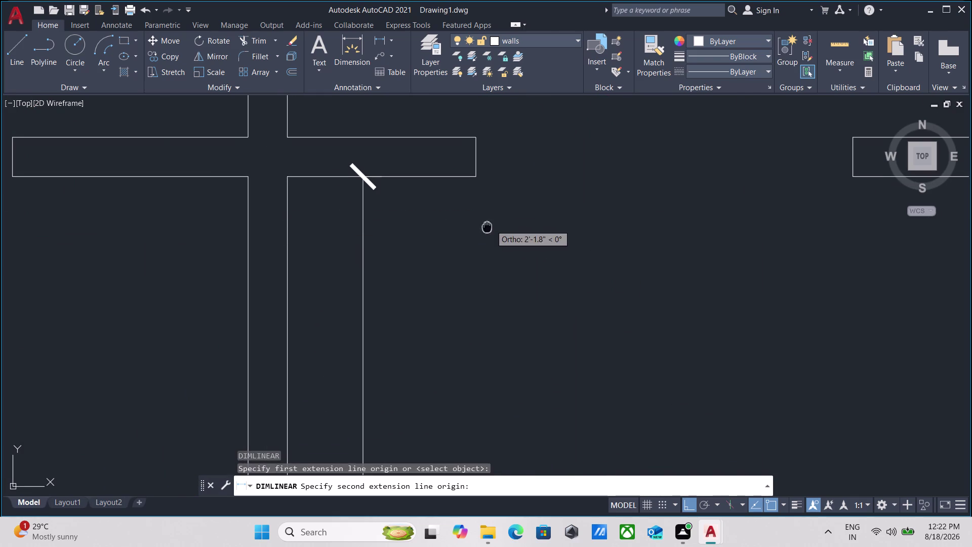
Complete the 8' corridor dimension and add the 12' corridor length dimension.
middle_drag(465, 234, 316, 263)
scroll(down, 3)
middle_drag(423, 246, 305, 271)
scroll(up, 3)
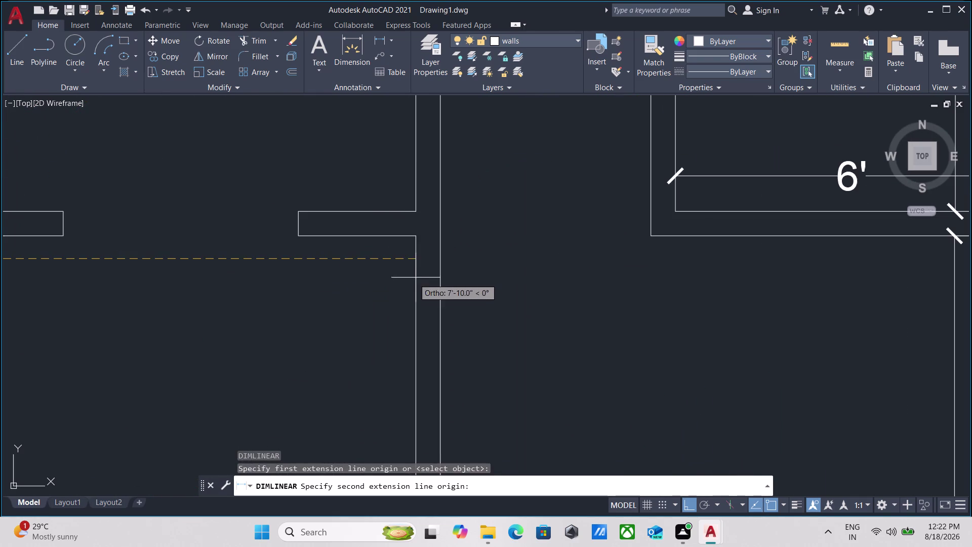
click(416, 257)
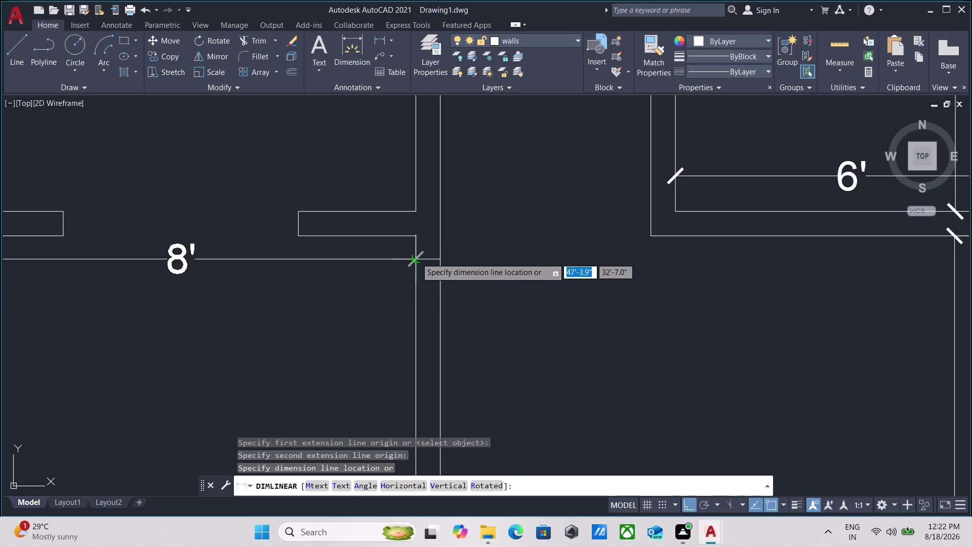
click(415, 262)
scroll(down, 3)
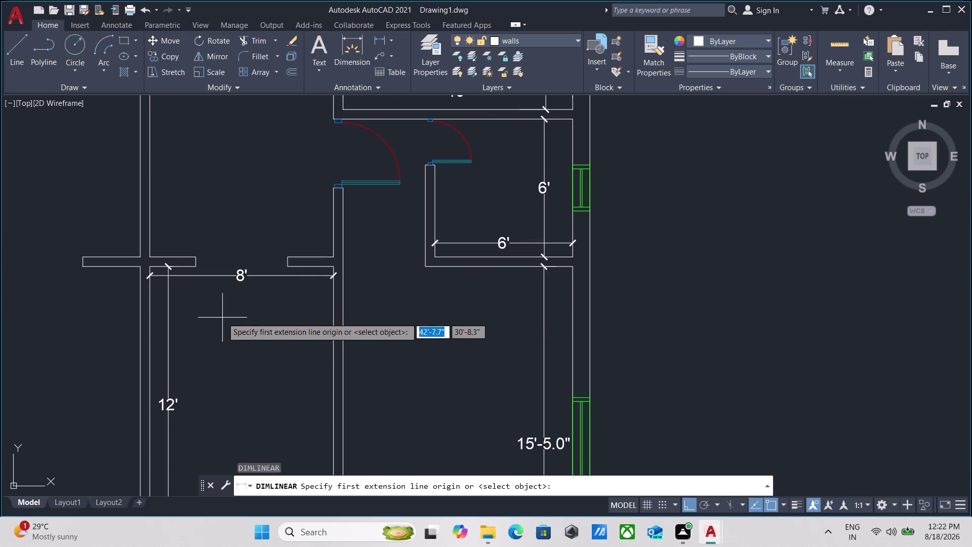
middle_drag(223, 317, 346, 292)
scroll(down, 3)
scroll(up, 3)
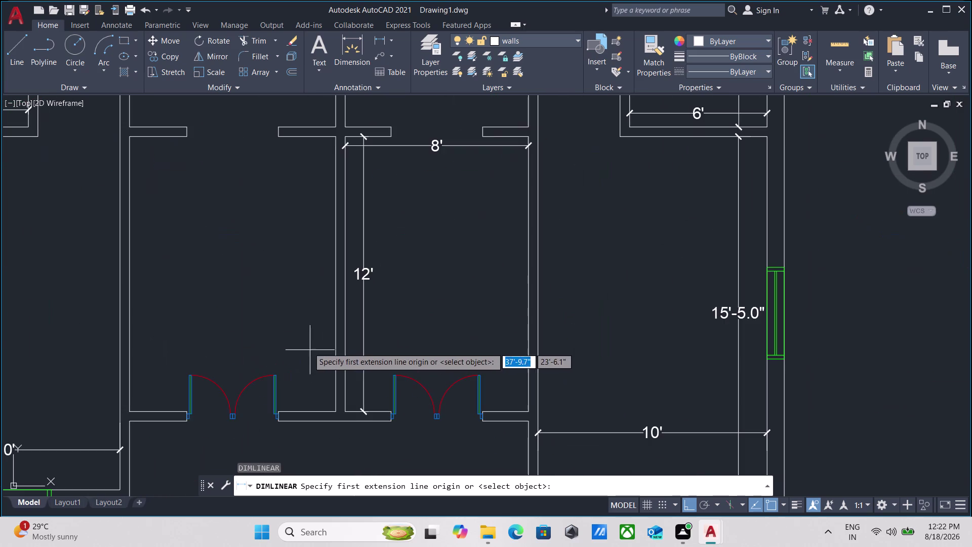
middle_drag(287, 305, 238, 369)
click(274, 201)
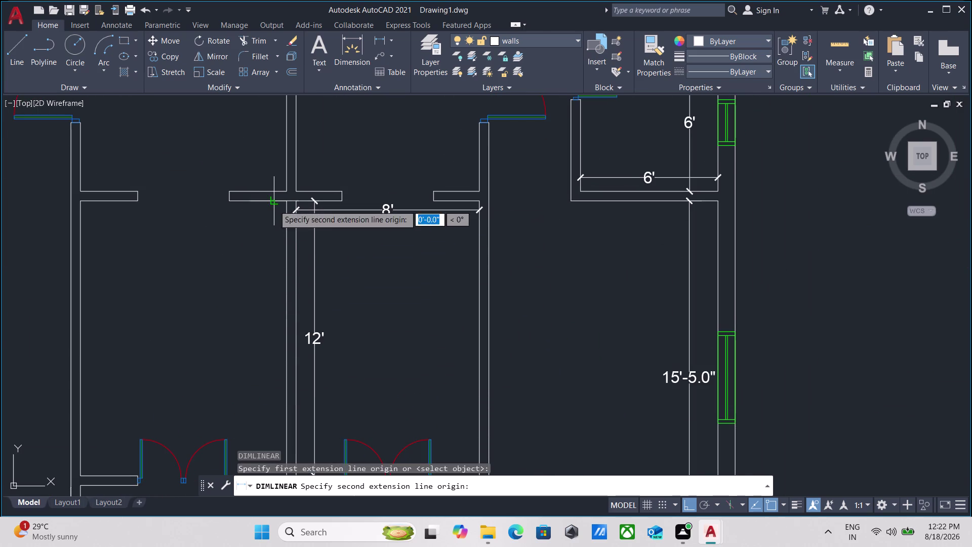
middle_drag(259, 342, 247, 243)
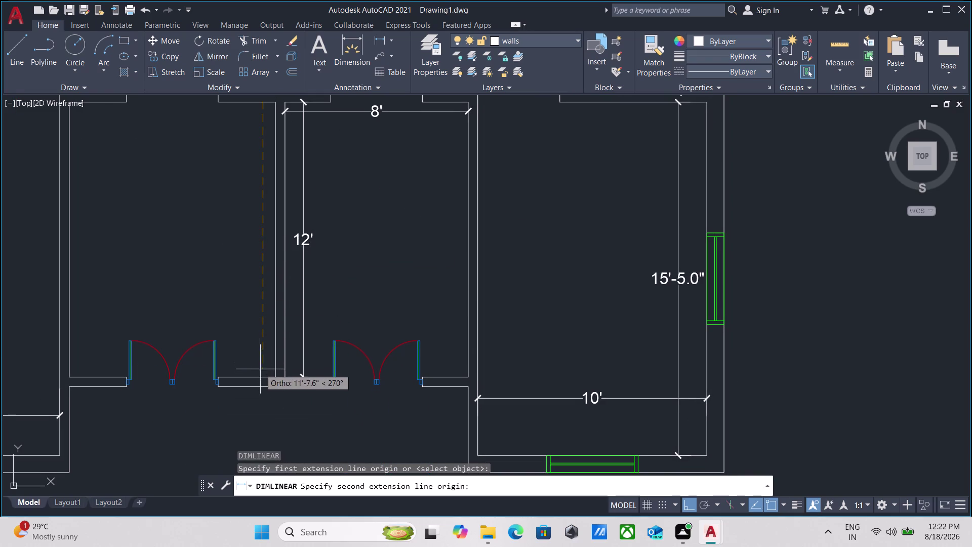
click(264, 375)
click(260, 344)
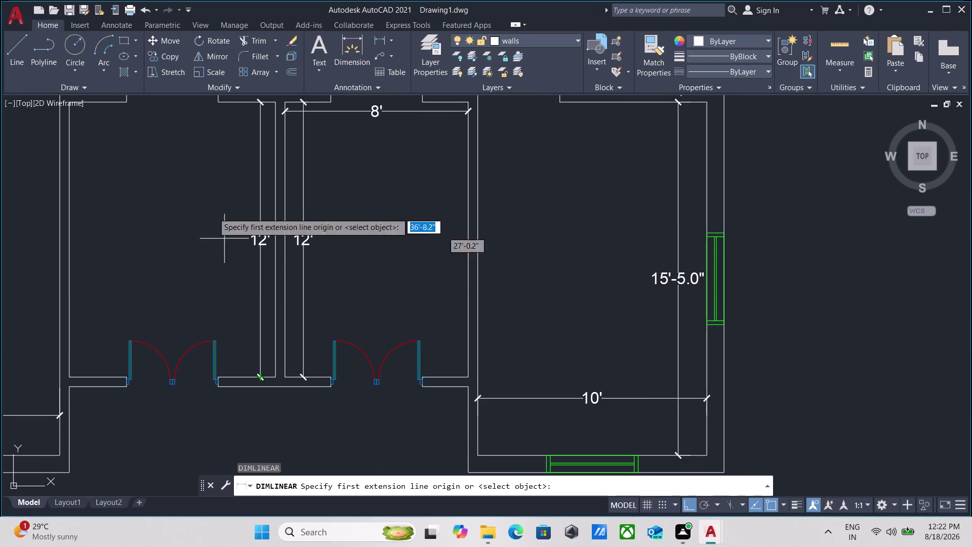
Dimension the 9' cross-corridor opening beside the 8' dimension.
middle_drag(200, 187, 224, 404)
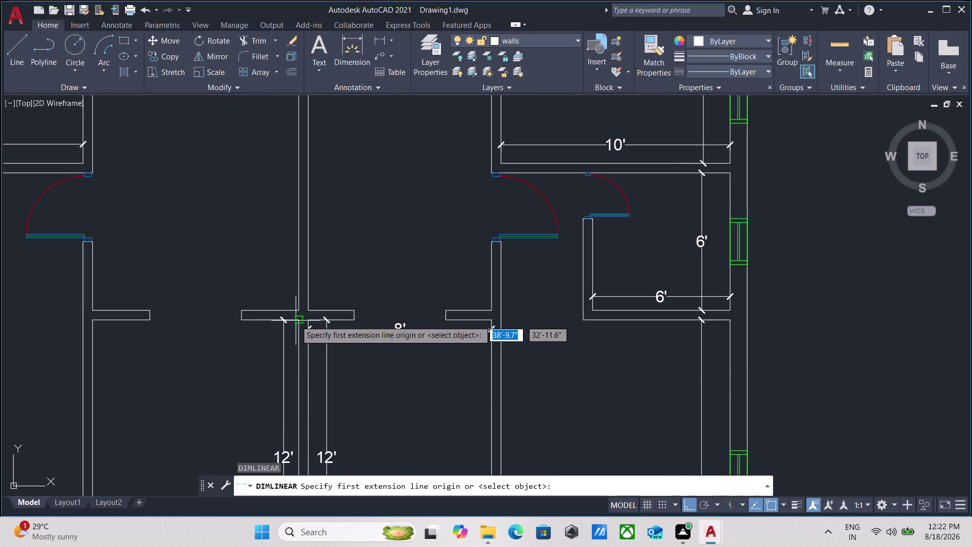
scroll(up, 3)
click(304, 337)
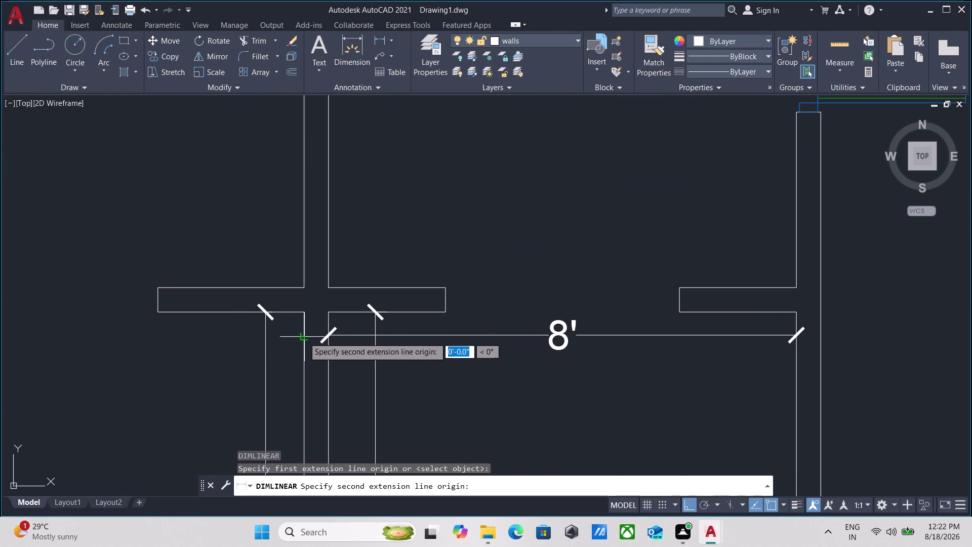
middle_drag(72, 331, 223, 331)
scroll(down, 3)
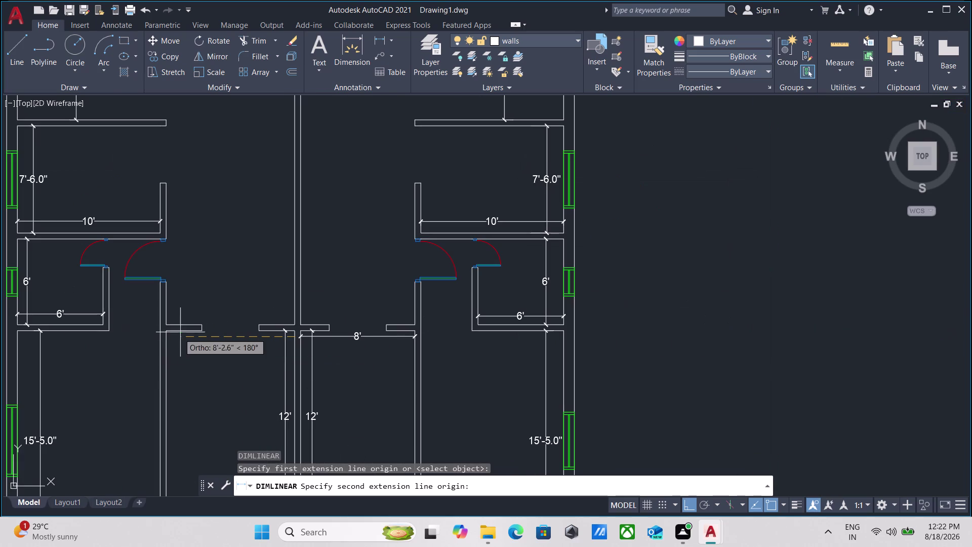
scroll(up, 3)
click(168, 337)
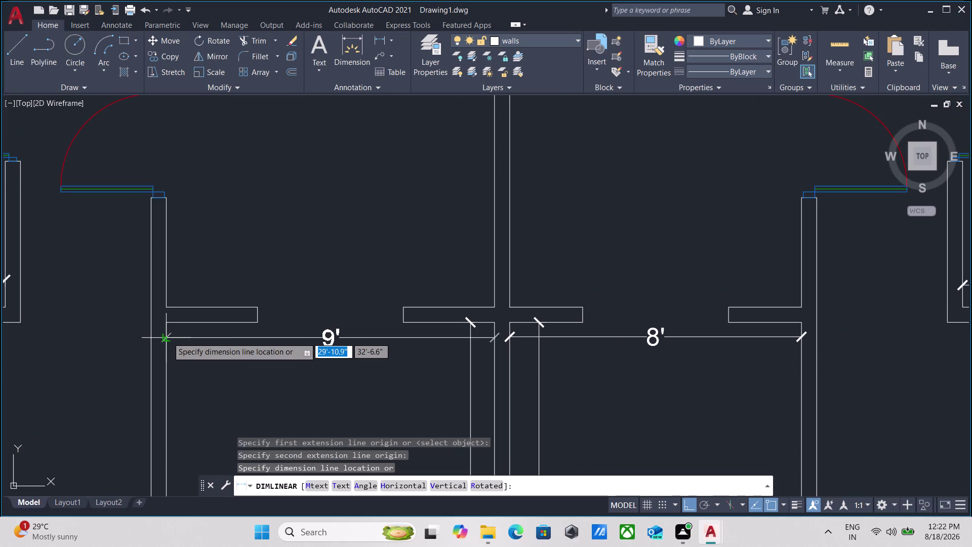
click(173, 340)
scroll(down, 3)
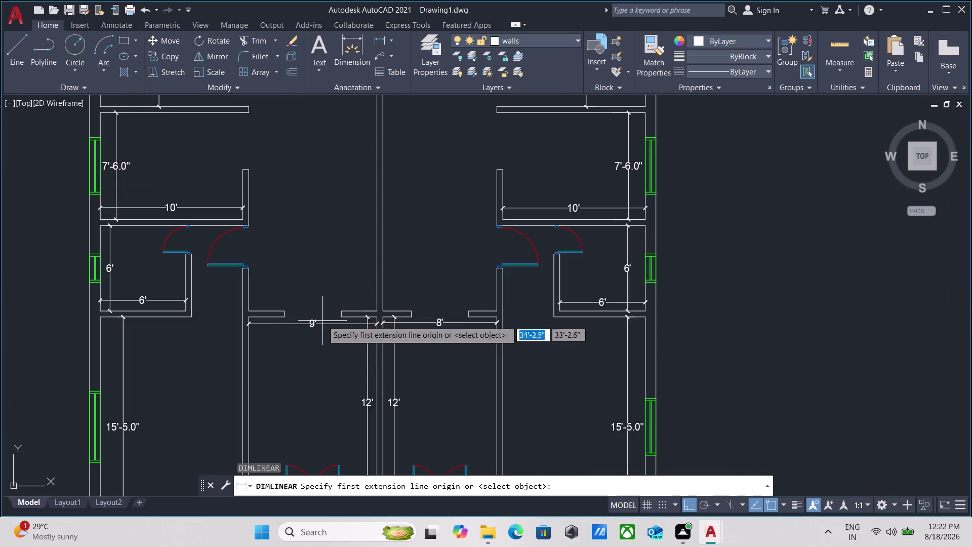
scroll(down, 3)
middle_drag(356, 362, 296, 292)
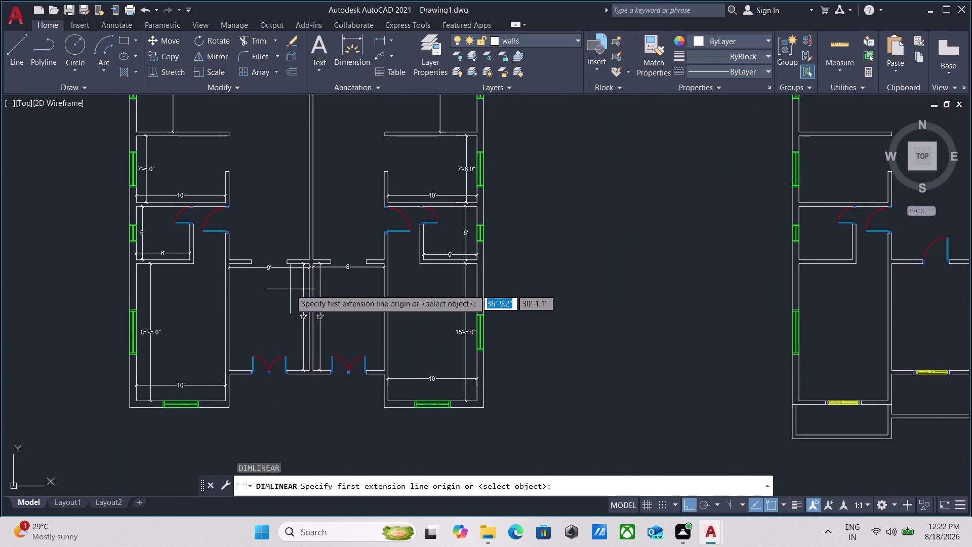
middle_drag(252, 214, 246, 317)
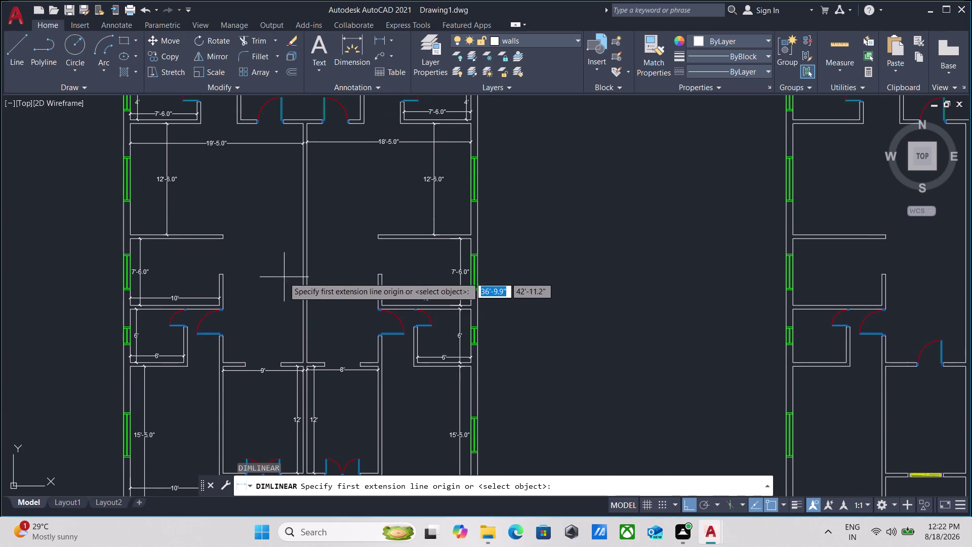
scroll(down, 3)
middle_drag(283, 277, 289, 319)
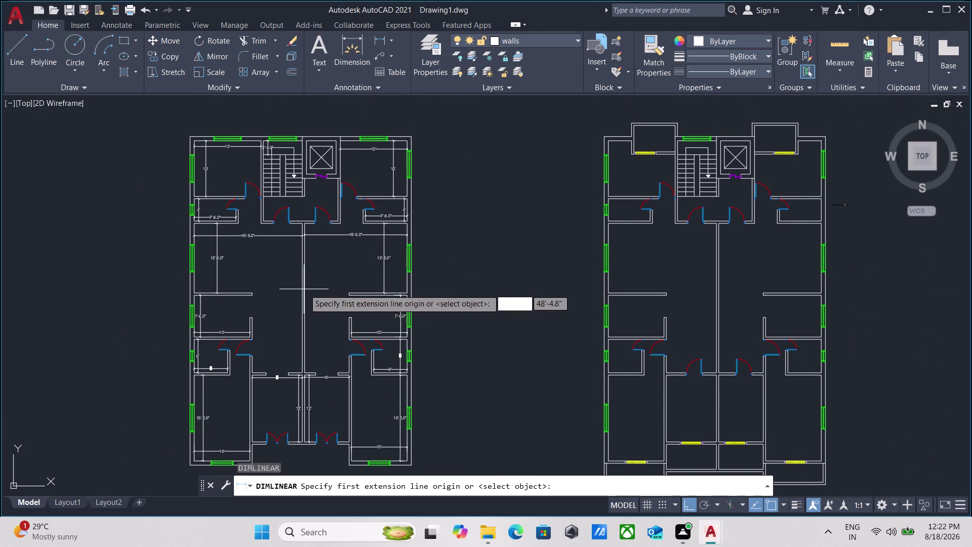
Start a dimension across the lift shaft's top edge, then cancel it.
scroll(down, 3)
scroll(up, 3)
scroll(up, 3)
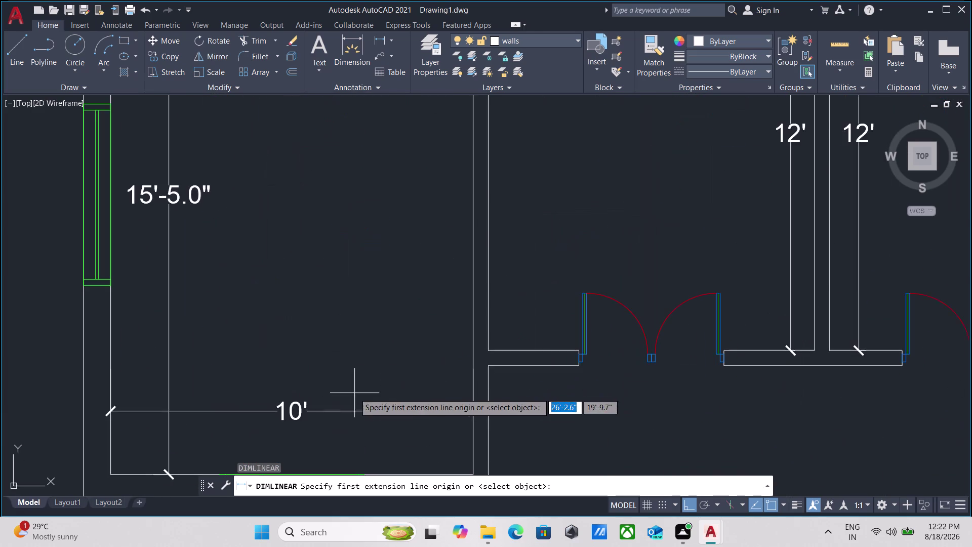
scroll(down, 3)
middle_drag(338, 322, 290, 436)
scroll(down, 3)
scroll(up, 3)
middle_drag(349, 220, 307, 363)
scroll(down, 3)
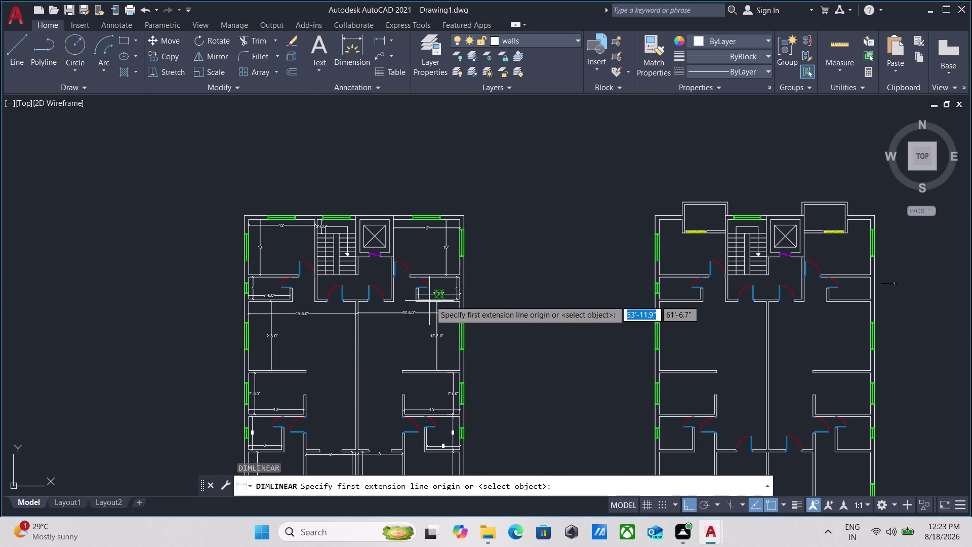
scroll(up, 3)
scroll(down, 3)
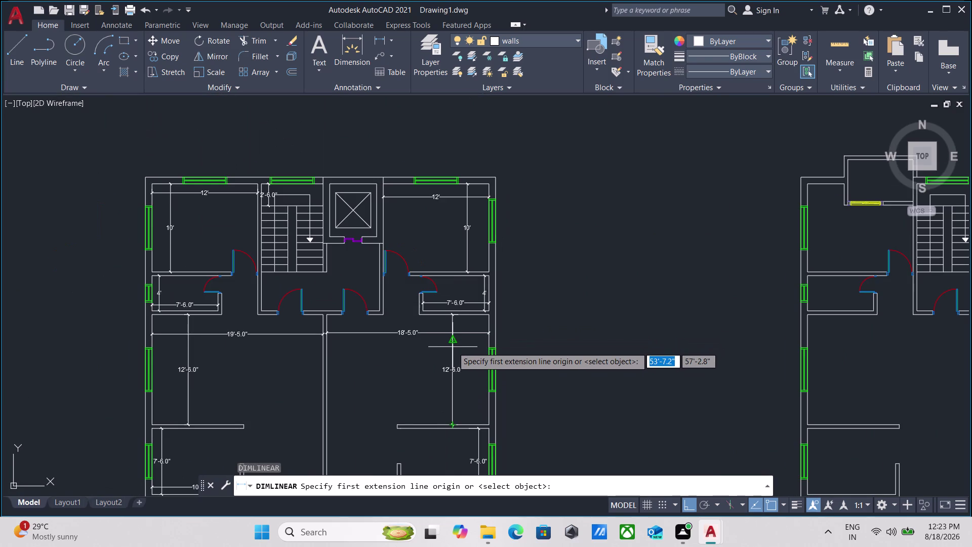
scroll(up, 3)
scroll(up, 3)
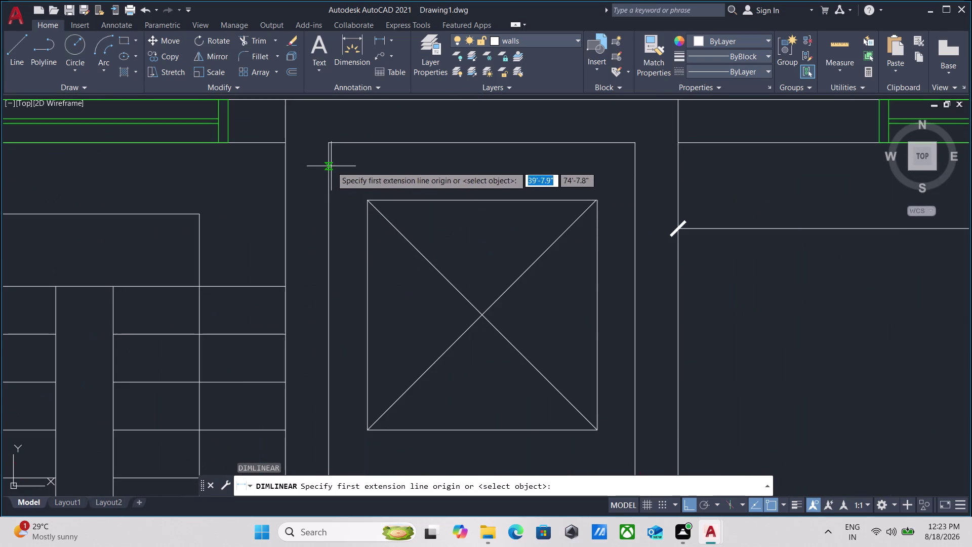
middle_drag(359, 171, 272, 215)
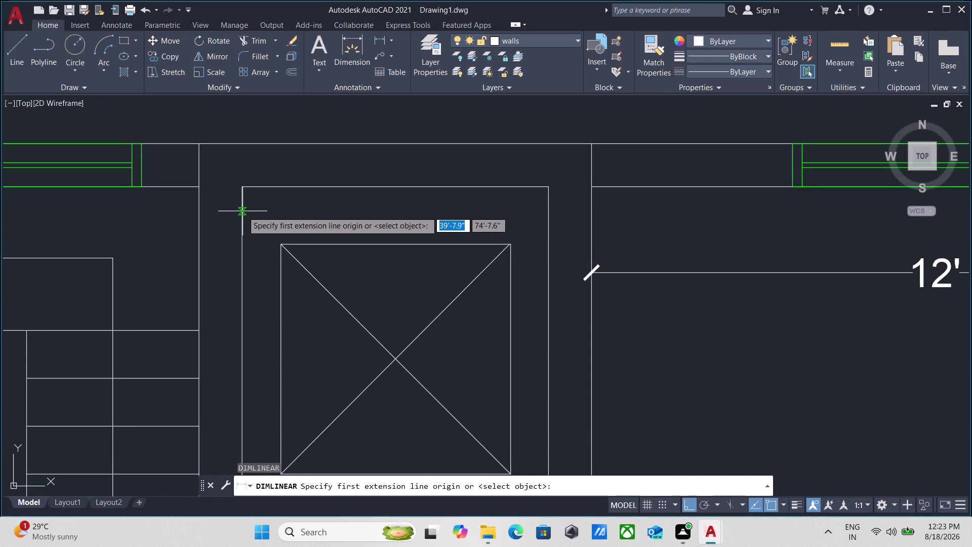
click(242, 211)
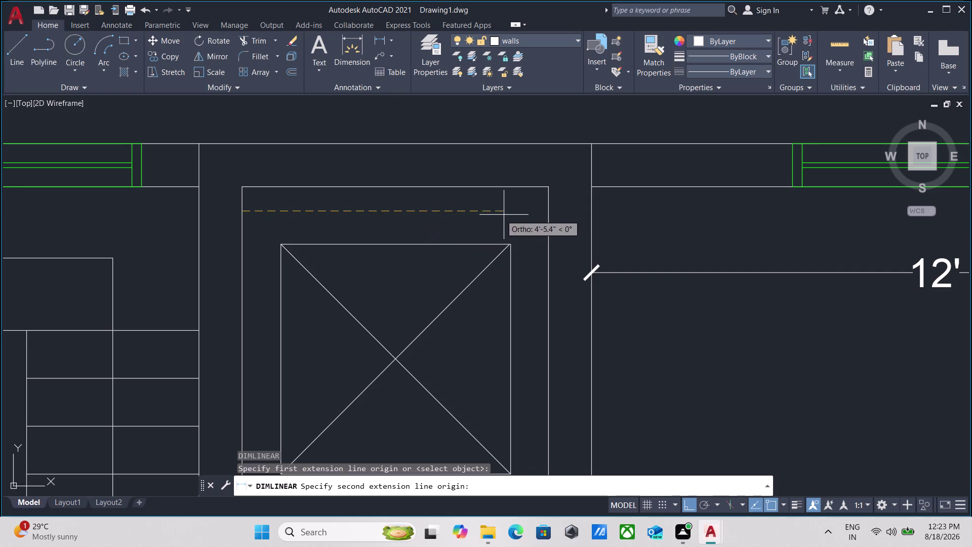
click(548, 214)
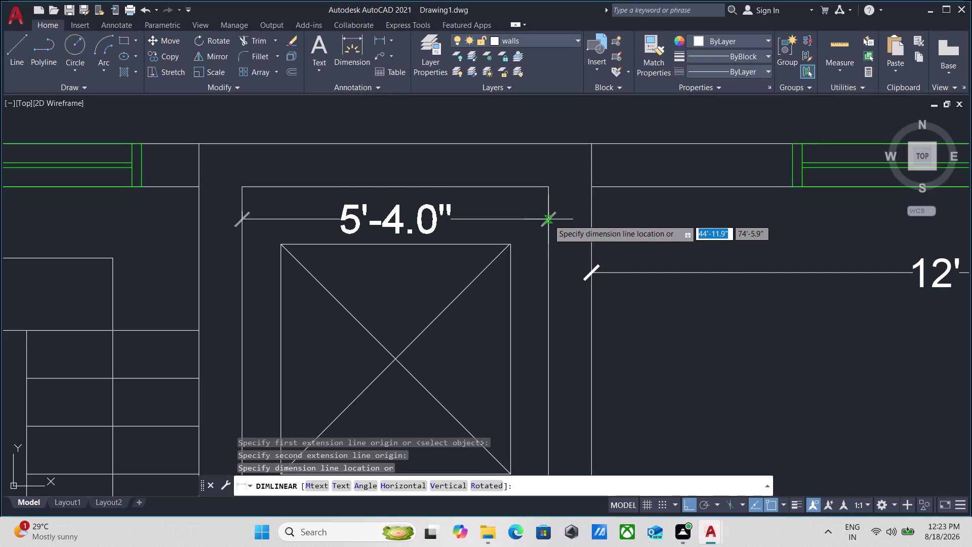
scroll(up, 3)
scroll(down, 3)
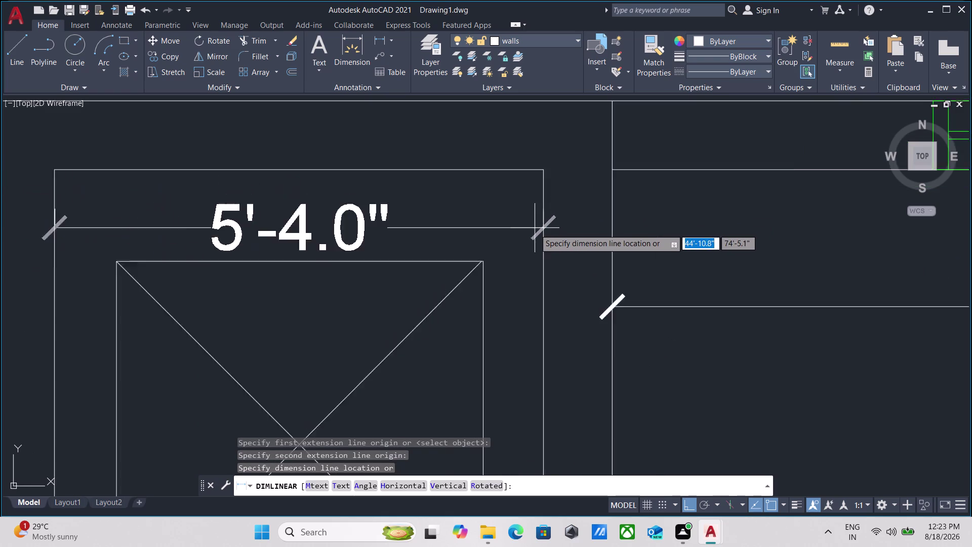
scroll(down, 3)
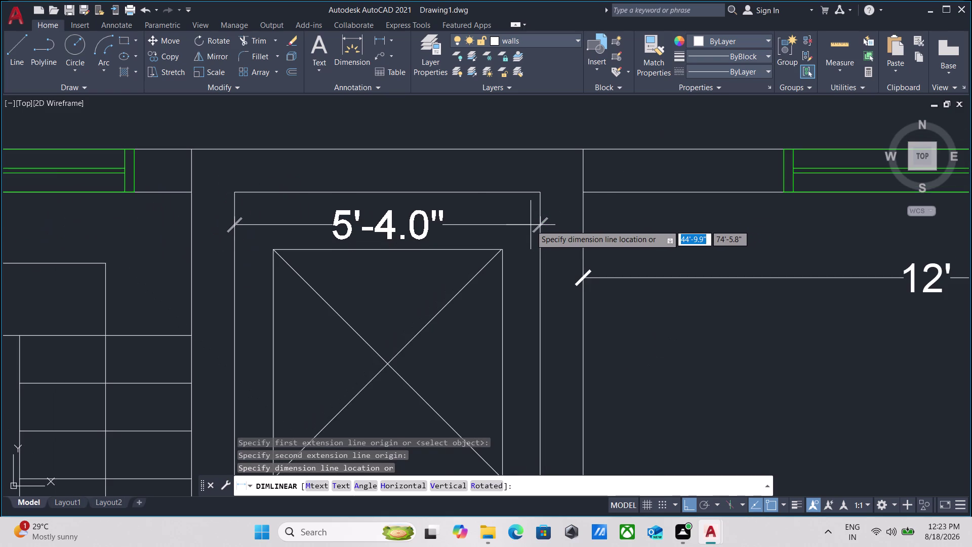
key(Escape)
Run MULTIPLE DIMLINEAR and dimension the lift shaft width as 5'-4.0".
scroll(up, 3)
middle_drag(343, 212, 345, 209)
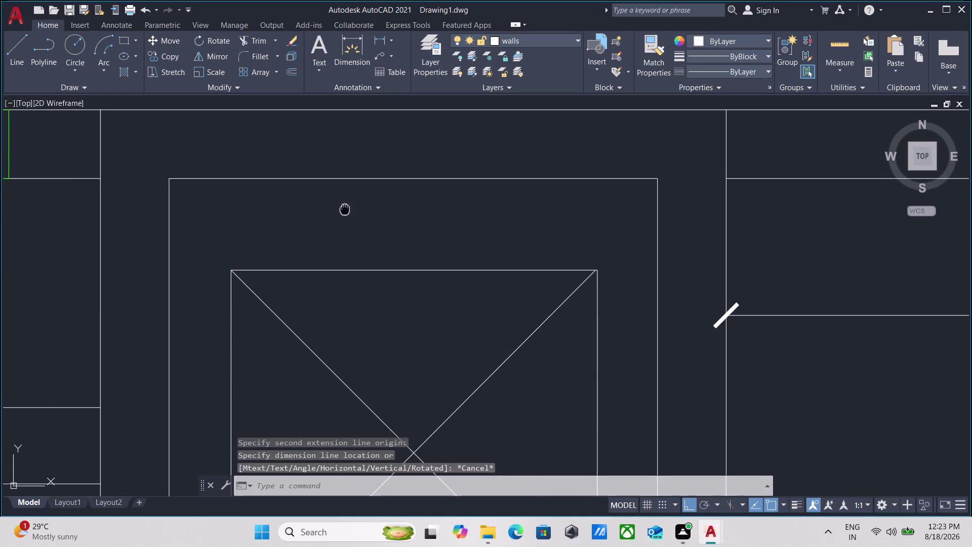
middle_drag(345, 209, 352, 201)
scroll(up, 3)
scroll(down, 3)
middle_drag(353, 202, 354, 207)
text(m)
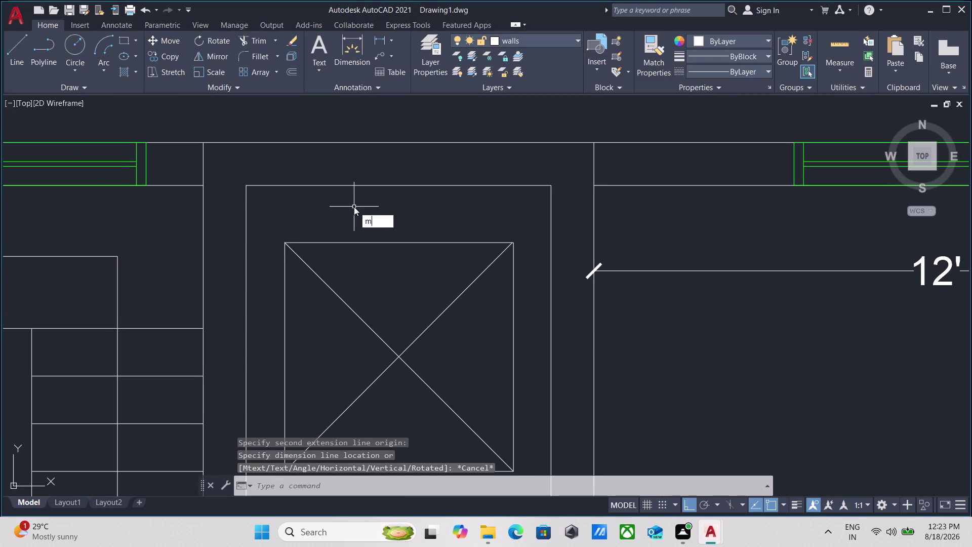
text(u)
key(Return)
text(d)
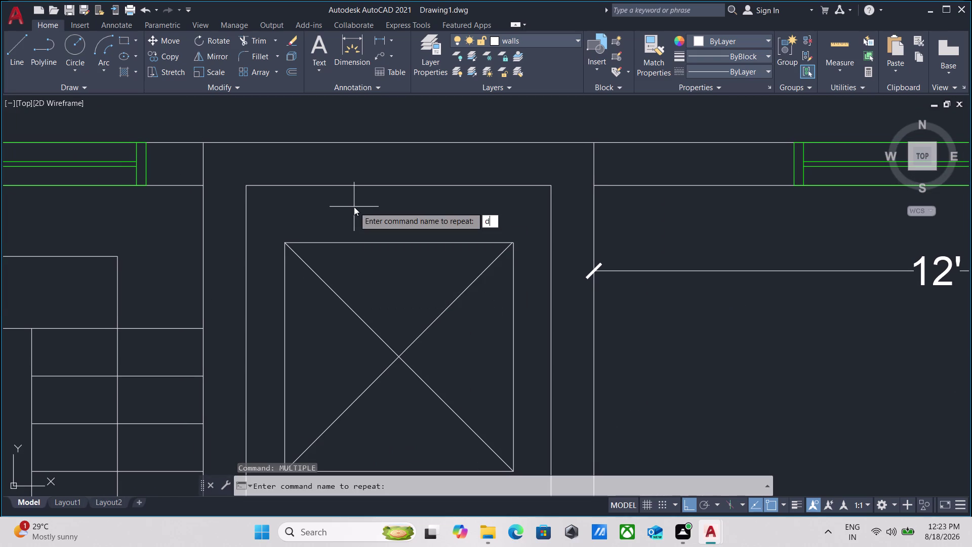
text(li)
key(Return)
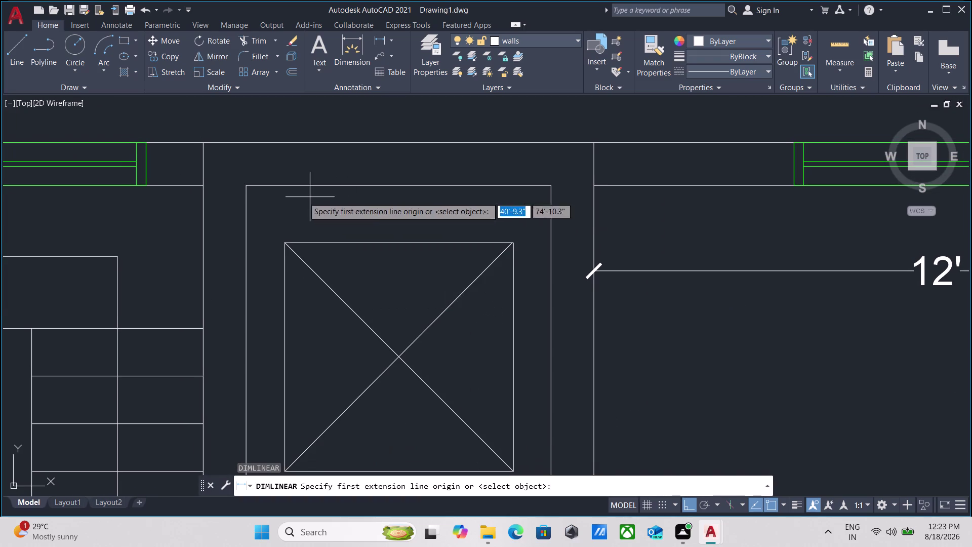
scroll(up, 3)
click(244, 195)
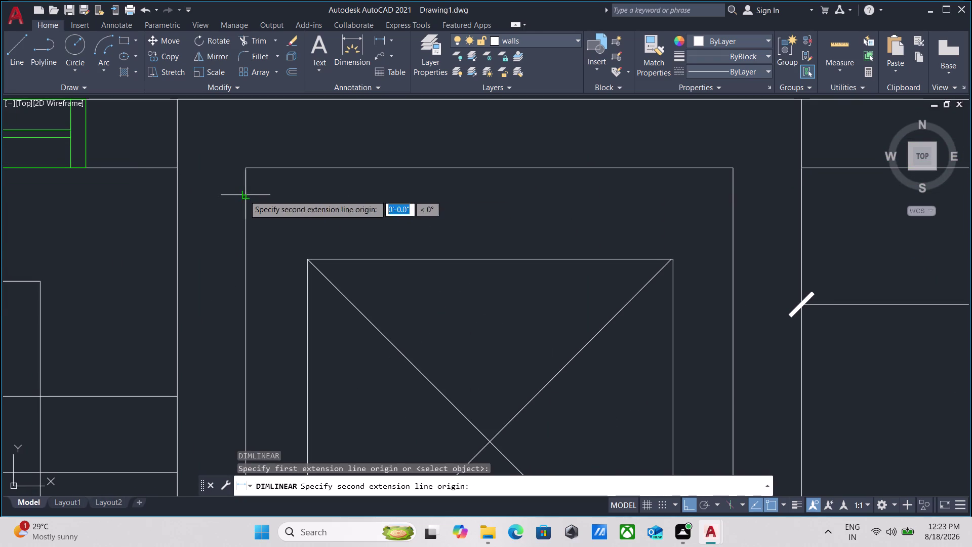
click(734, 198)
click(735, 199)
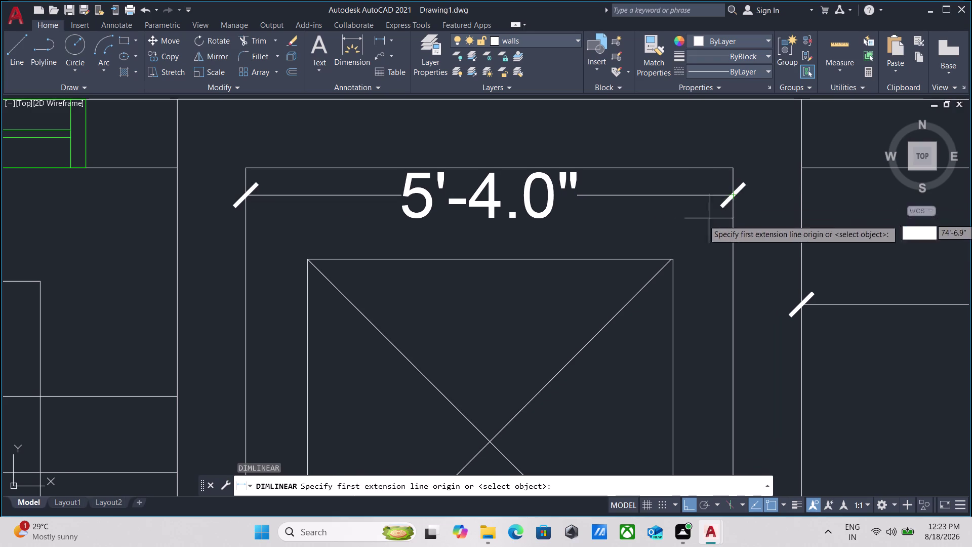
Add the 6' vertical depth dimension beside the lift shaft.
scroll(down, 3)
middle_drag(327, 223, 395, 170)
scroll(down, 3)
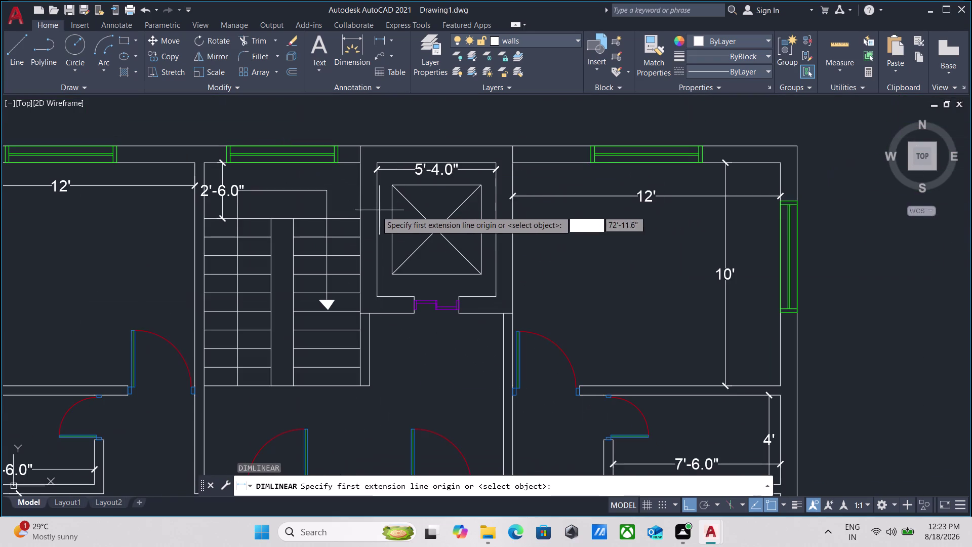
scroll(up, 3)
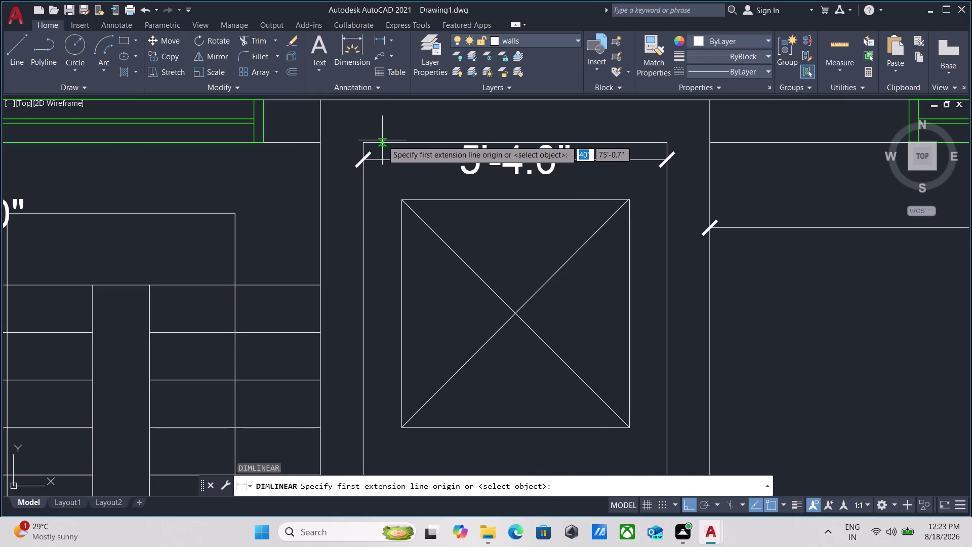
click(383, 140)
middle_drag(375, 240, 368, 148)
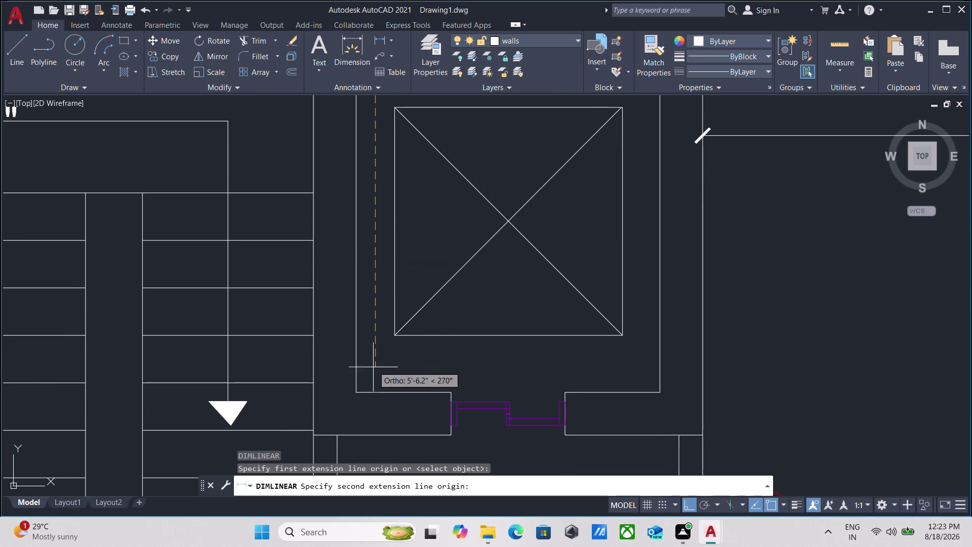
click(374, 393)
click(374, 371)
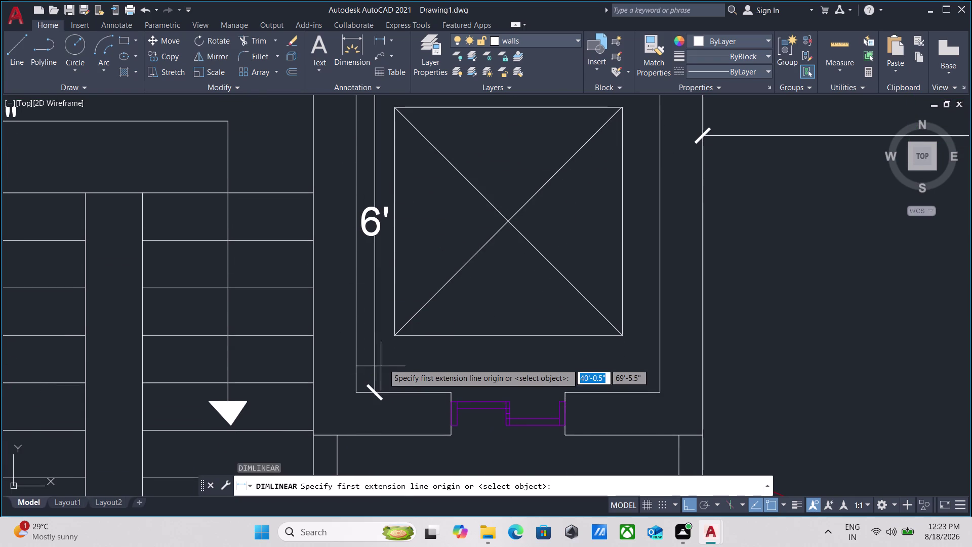
scroll(down, 3)
scroll(up, 3)
scroll(up, 3)
scroll(down, 3)
scroll(down, 3)
scroll(down, 3)
middle_drag(417, 372, 418, 372)
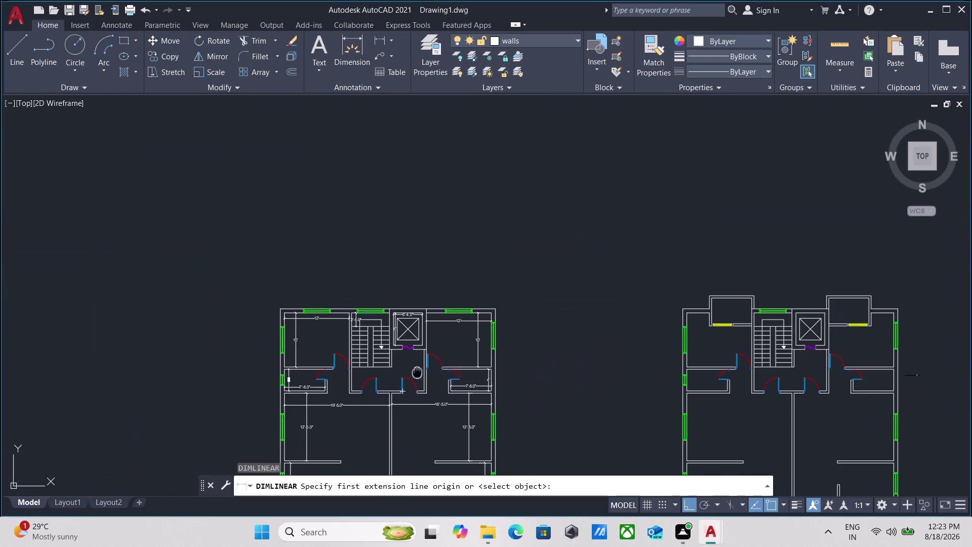
In the second plan, dimension the first central room: 12' depth and 9' width.
middle_drag(417, 372, 382, 250)
scroll(up, 3)
scroll(up, 3)
scroll(down, 3)
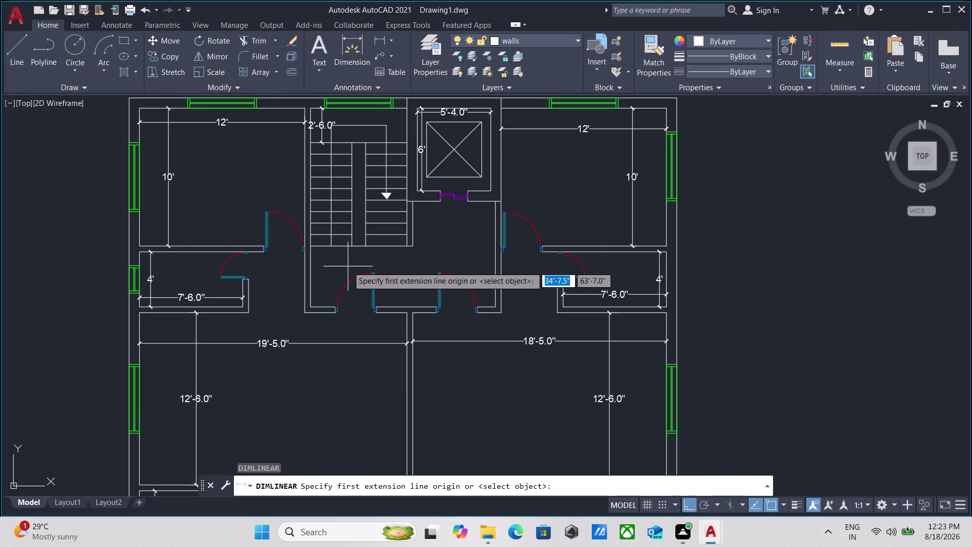
middle_drag(348, 266, 349, 282)
scroll(down, 3)
scroll(up, 3)
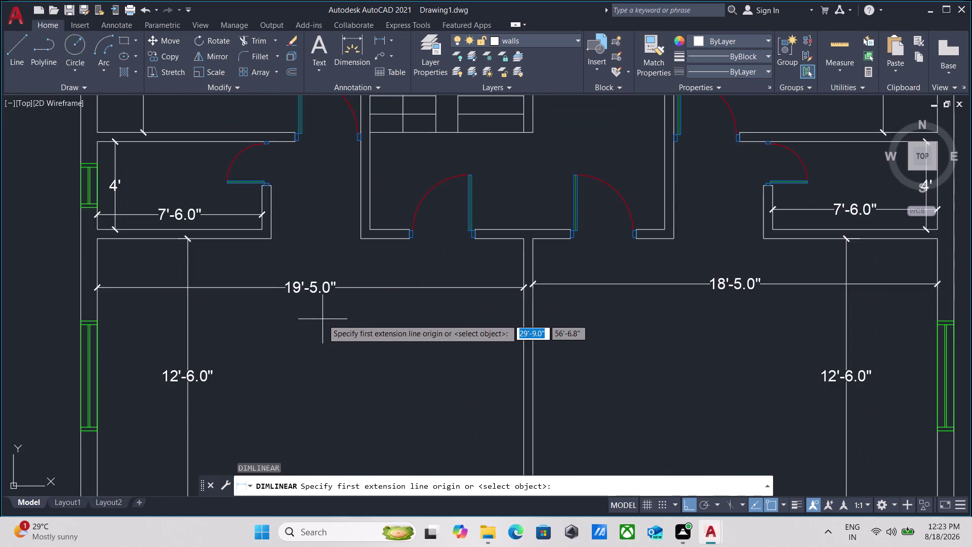
scroll(down, 3)
middle_drag(322, 319, 237, 183)
scroll(down, 3)
scroll(up, 3)
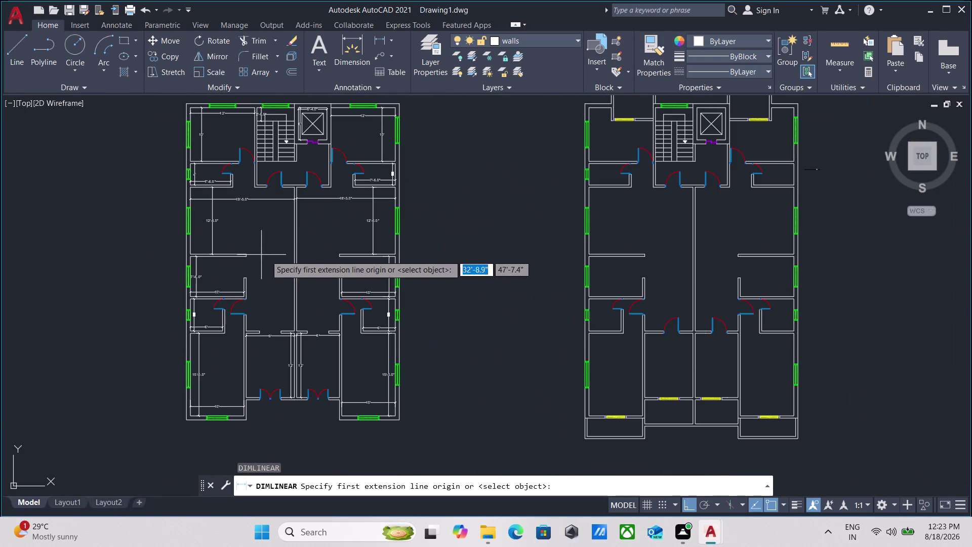
middle_drag(507, 305, 334, 295)
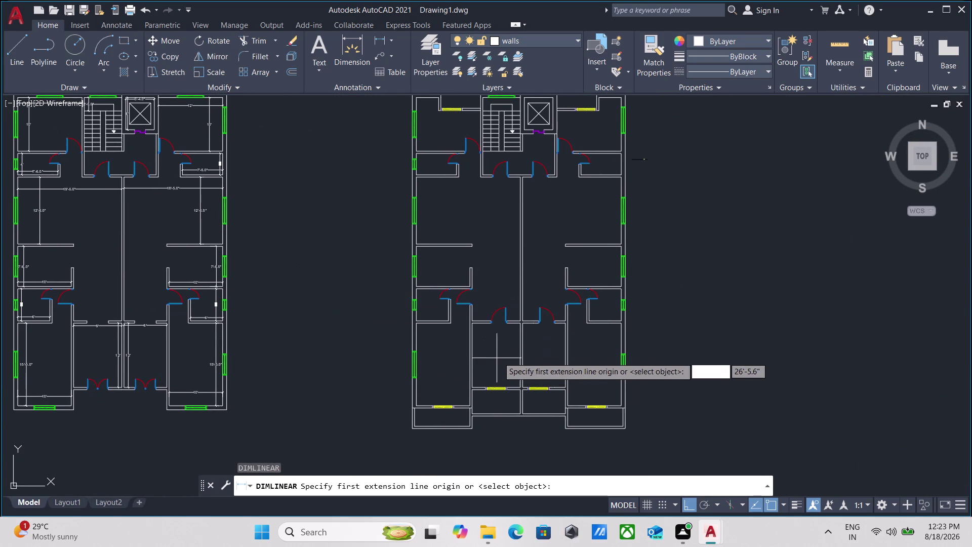
scroll(up, 3)
middle_drag(499, 357, 459, 350)
scroll(down, 3)
middle_drag(460, 350, 488, 357)
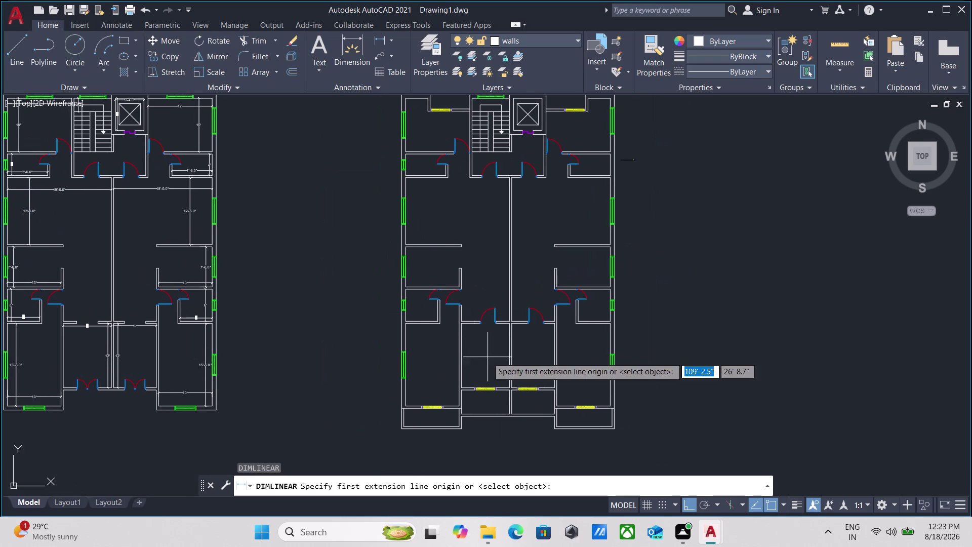
scroll(up, 3)
middle_click(497, 363)
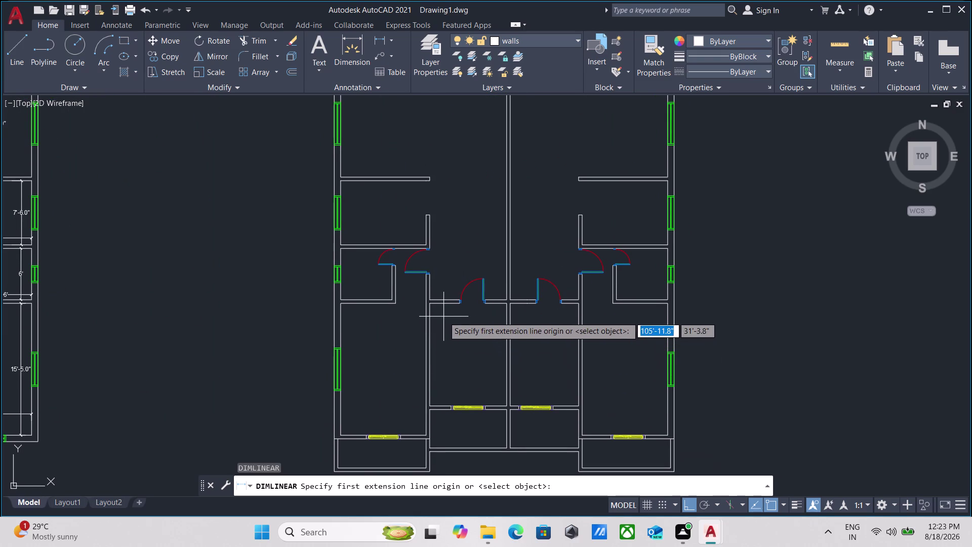
click(444, 304)
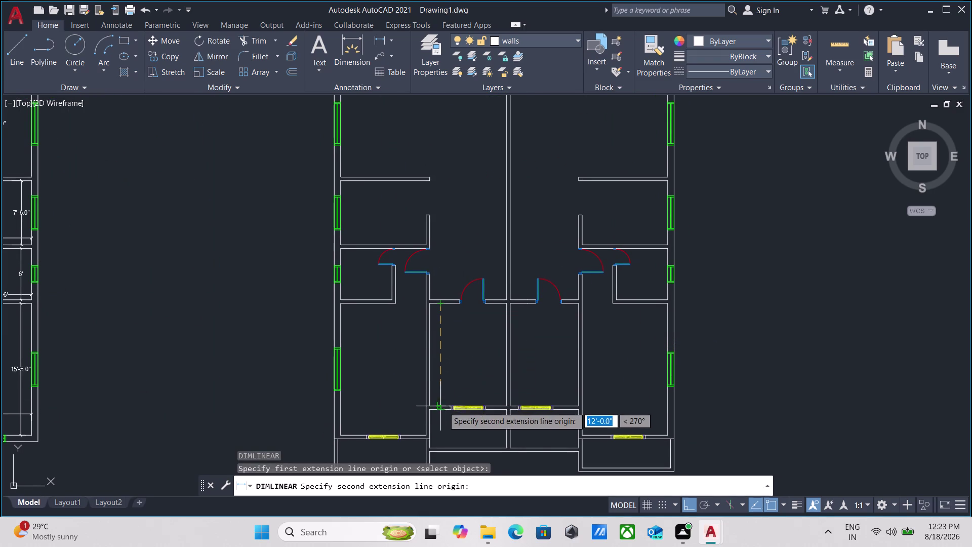
click(443, 407)
click(446, 386)
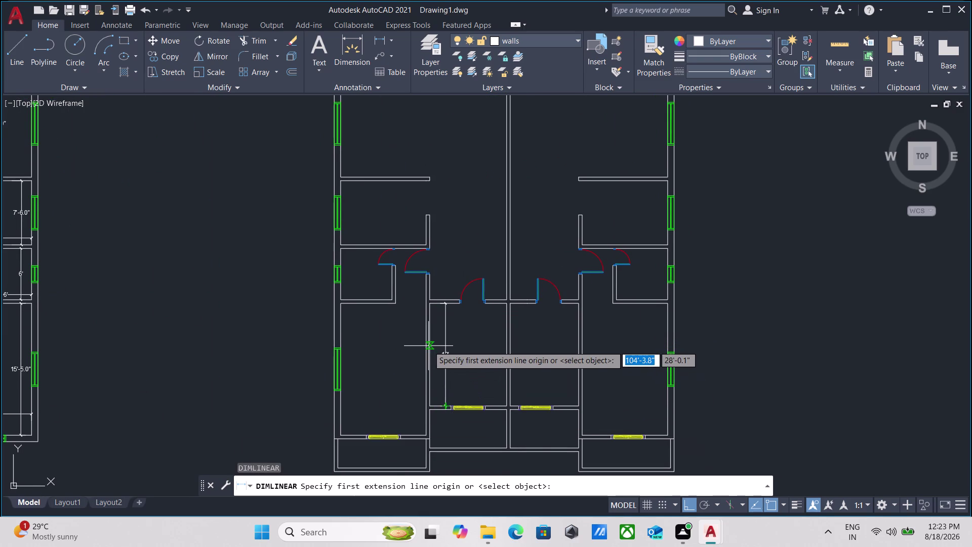
click(428, 346)
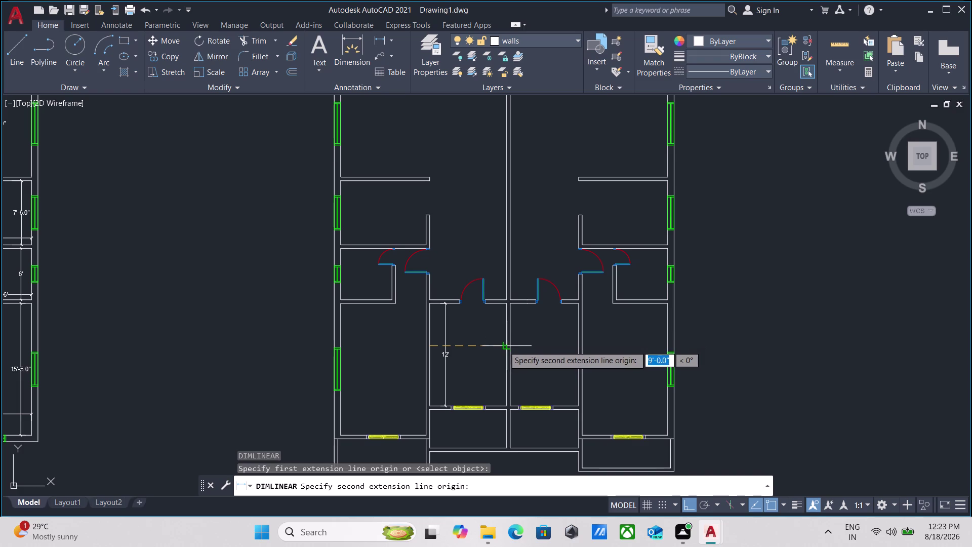
click(504, 346)
click(504, 337)
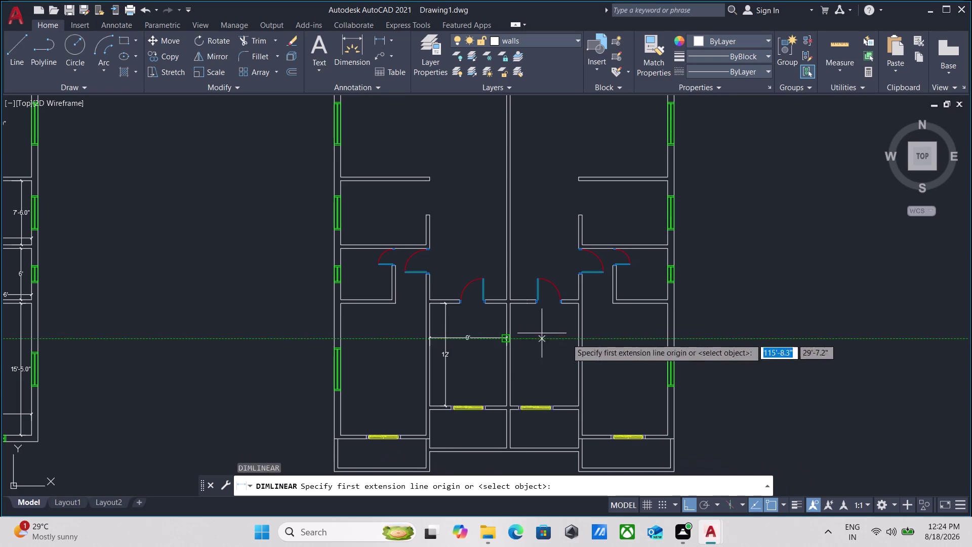
Dimension the adjacent central room with an 8' width and a 12' depth.
middle_drag(573, 339, 467, 363)
scroll(up, 3)
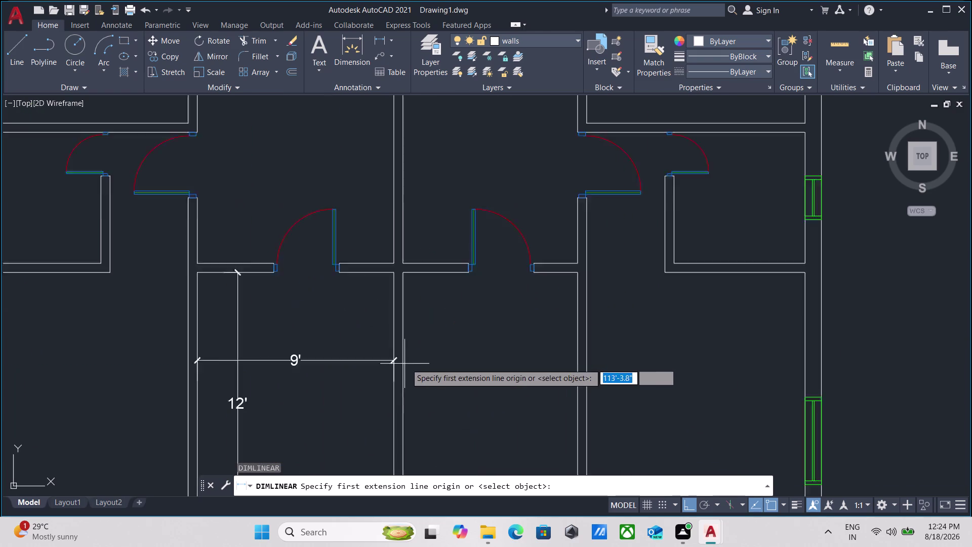
scroll(up, 3)
click(400, 361)
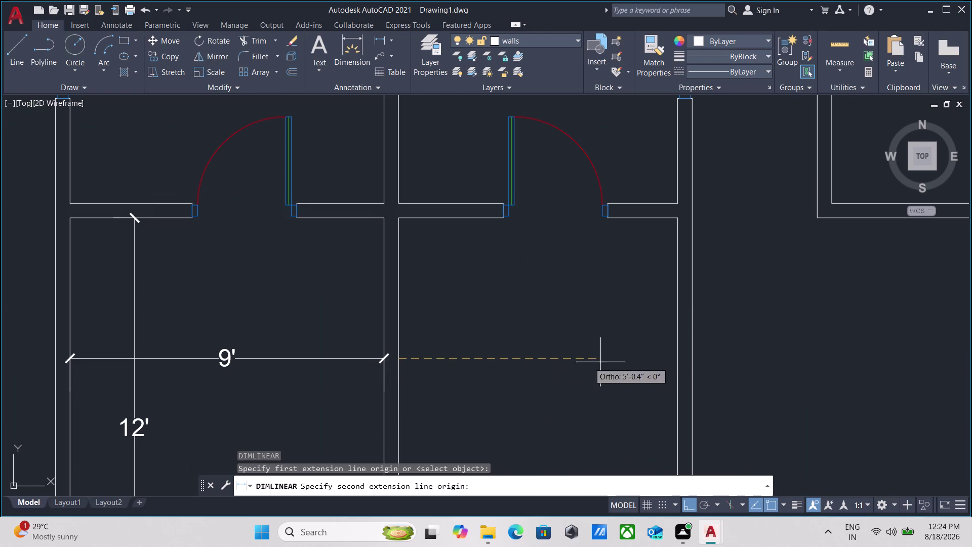
click(677, 358)
click(678, 352)
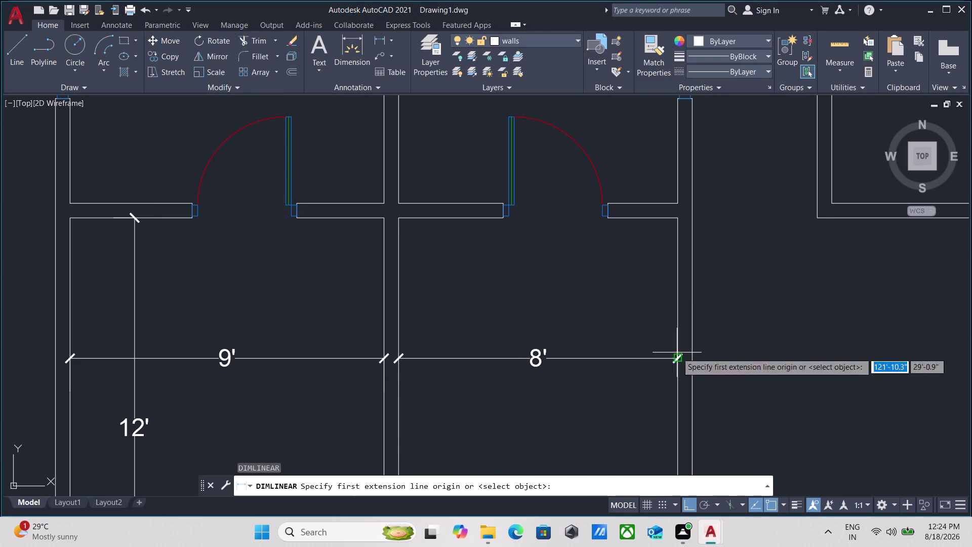
click(419, 219)
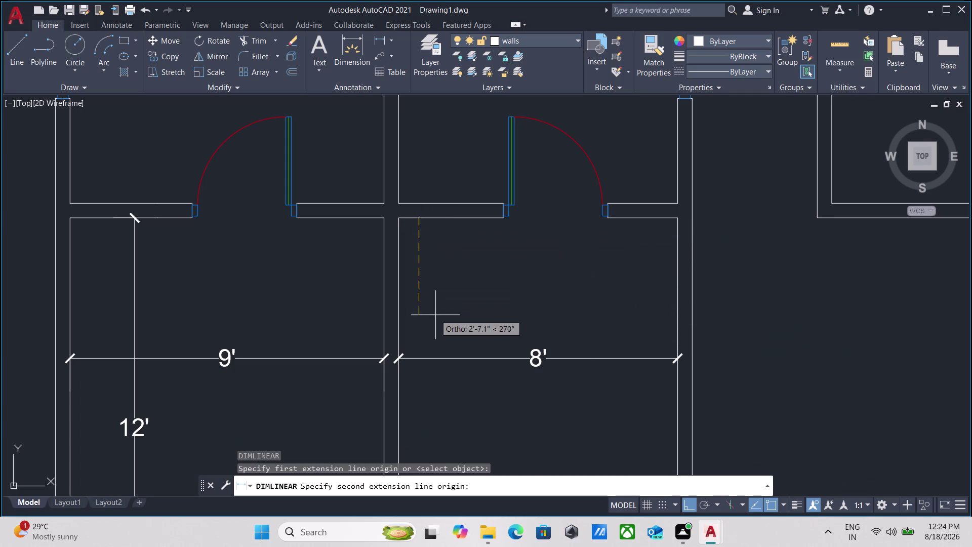
scroll(down, 3)
middle_drag(436, 322, 419, 231)
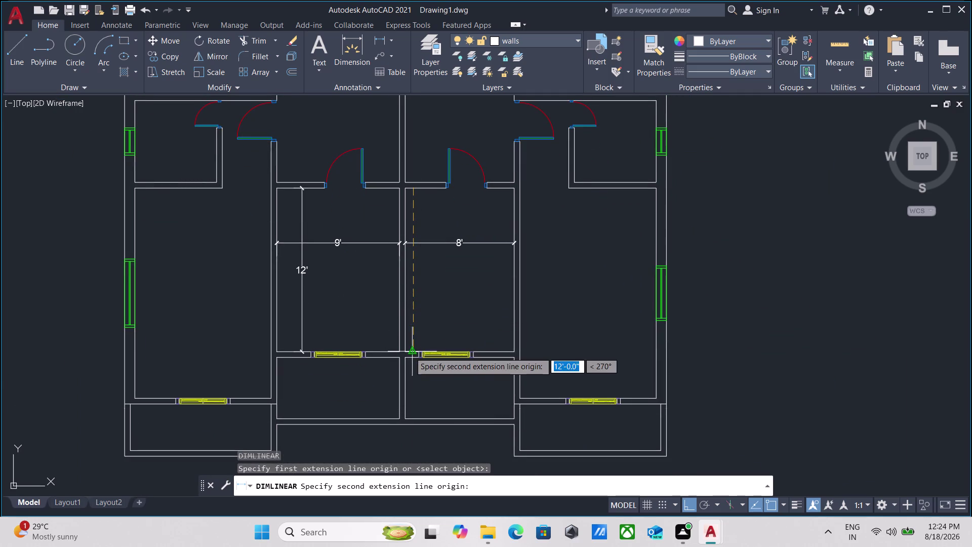
click(410, 352)
click(415, 316)
Add the 10' width dimension to the lower right room.
scroll(down, 3)
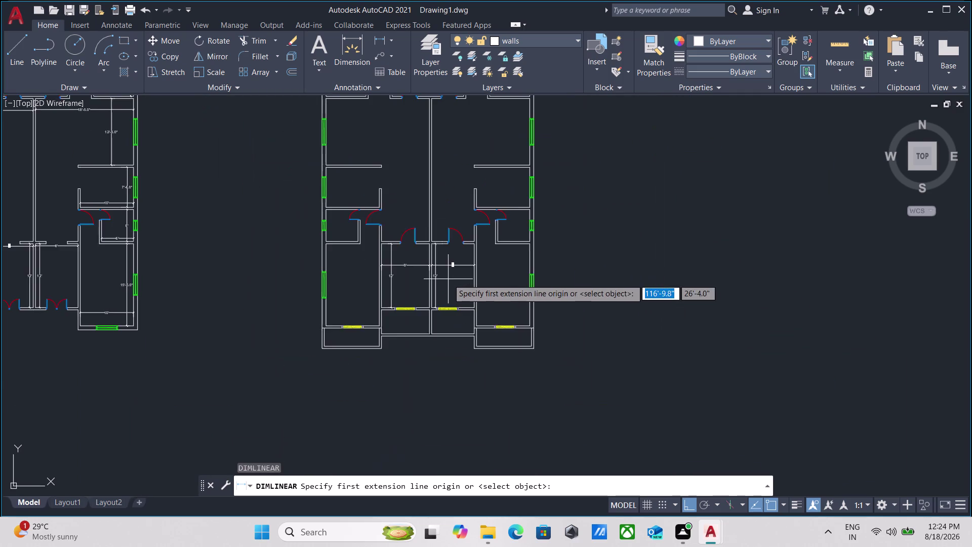
middle_drag(449, 279, 336, 263)
scroll(up, 3)
scroll(up, 3)
middle_drag(337, 322, 339, 284)
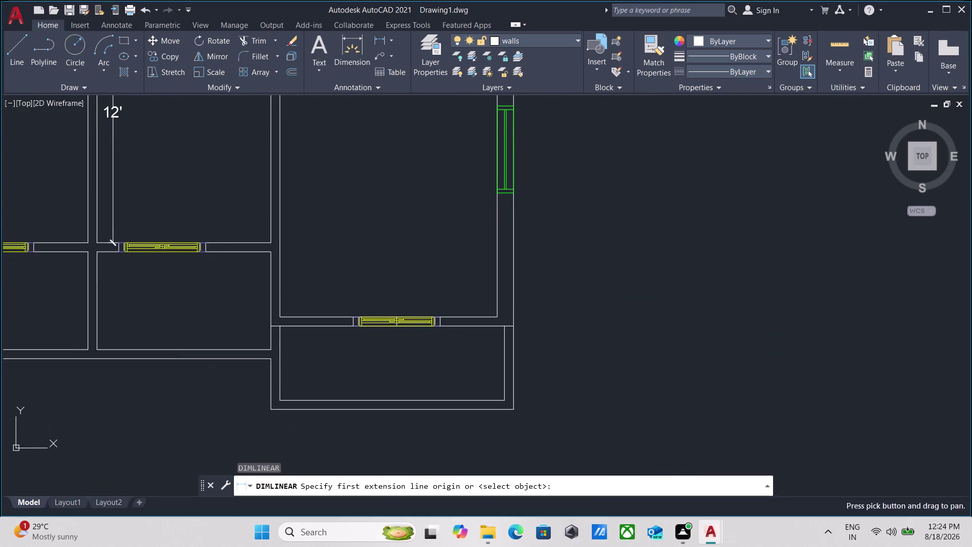
scroll(up, 3)
click(281, 294)
middle_drag(450, 280, 324, 301)
scroll(down, 3)
middle_drag(471, 320, 345, 389)
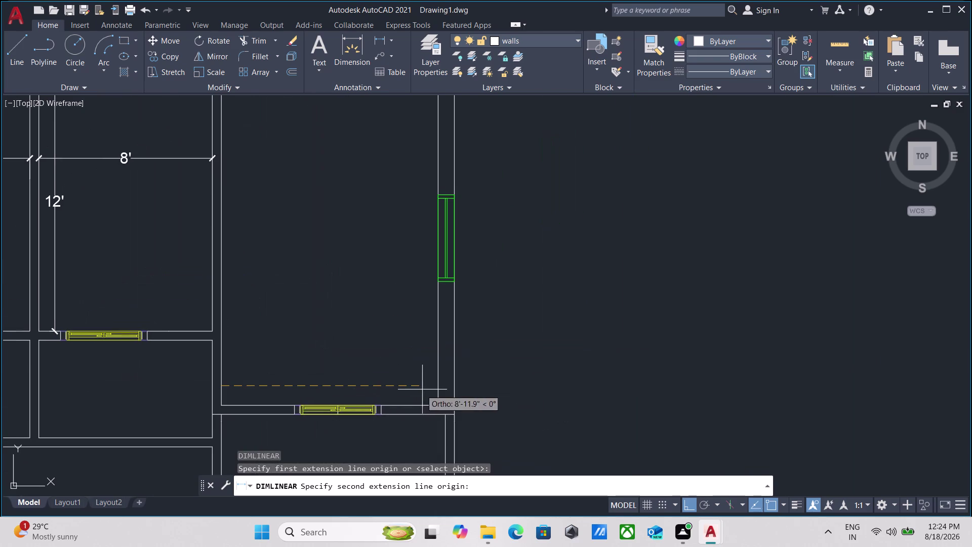
click(439, 387)
click(437, 370)
scroll(down, 3)
middle_drag(365, 307, 365, 320)
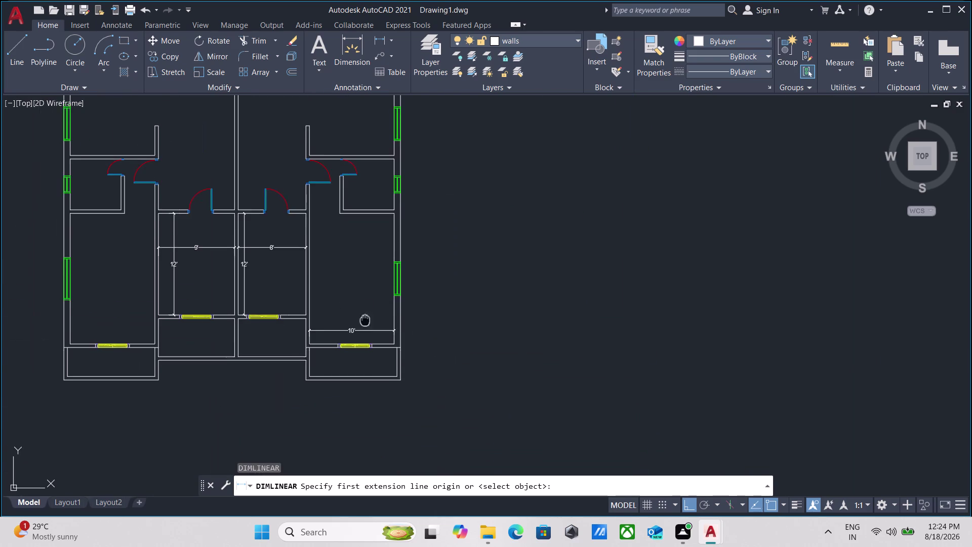
Dimension the right room's 15'-5" depth from top wall to bottom wall.
middle_drag(365, 320, 362, 337)
click(381, 241)
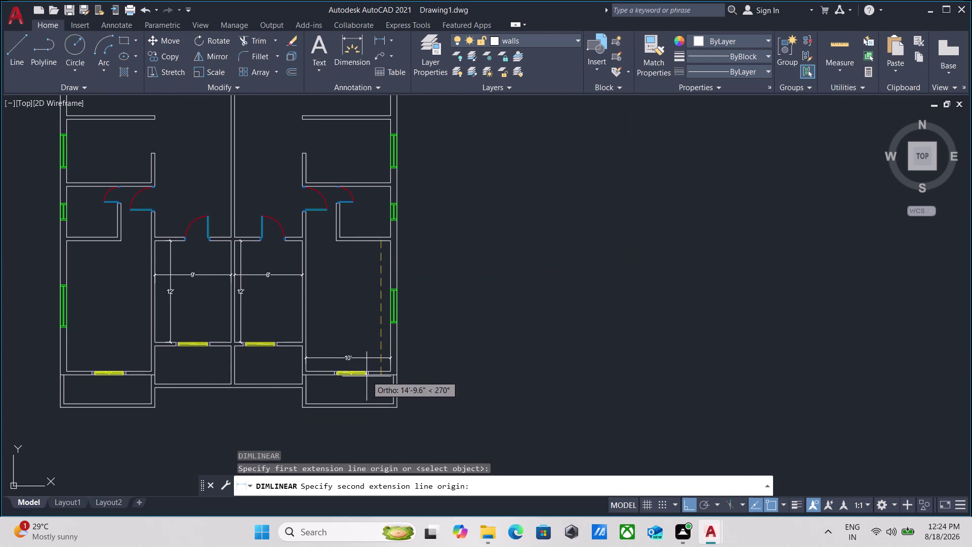
scroll(up, 3)
click(413, 357)
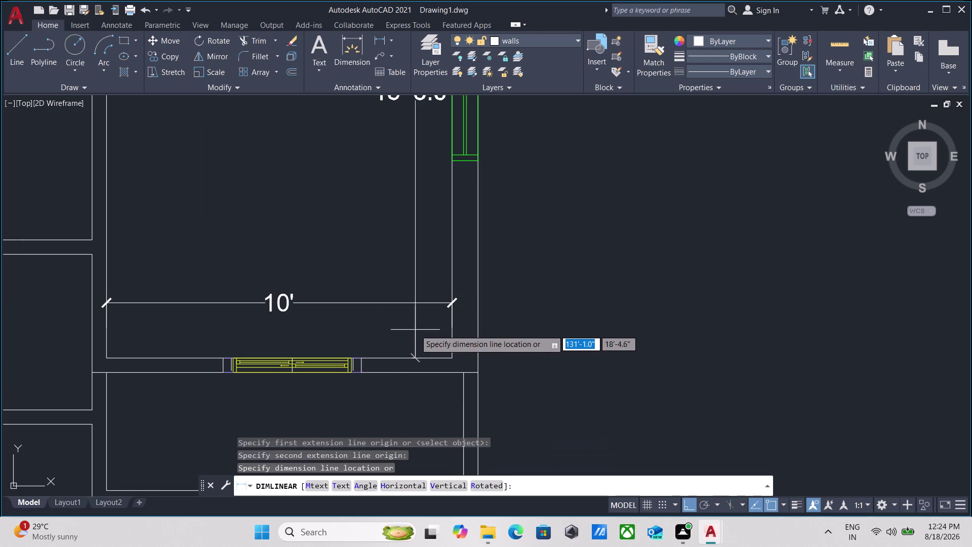
click(415, 330)
scroll(down, 3)
Dimension the small room above with a 6' depth and its width.
middle_drag(383, 275, 371, 342)
middle_drag(355, 253, 337, 351)
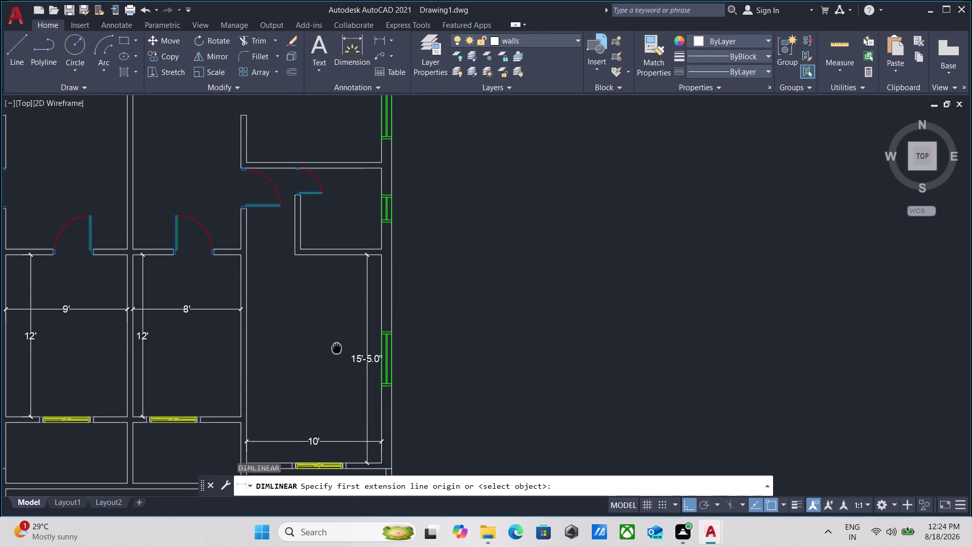
middle_drag(337, 351, 337, 355)
middle_drag(339, 241, 328, 292)
scroll(up, 3)
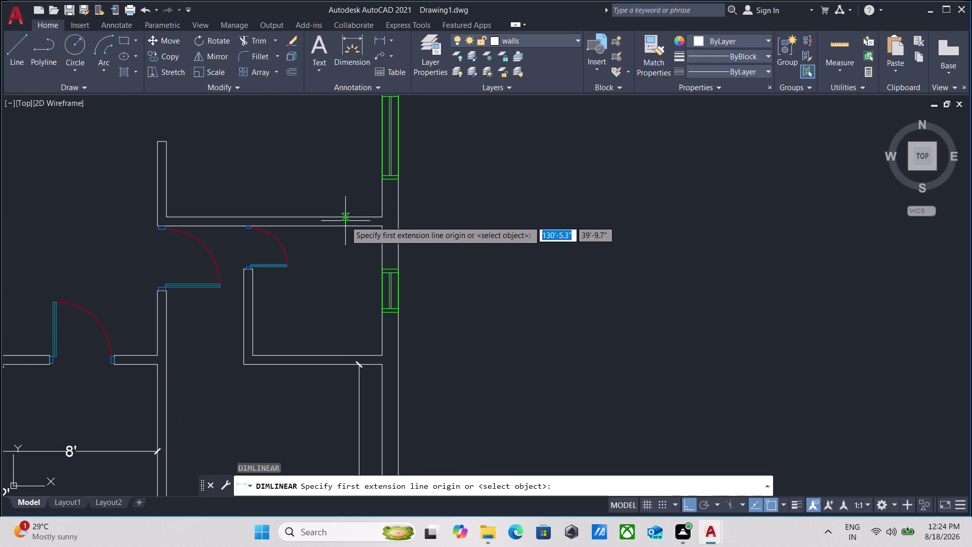
click(347, 227)
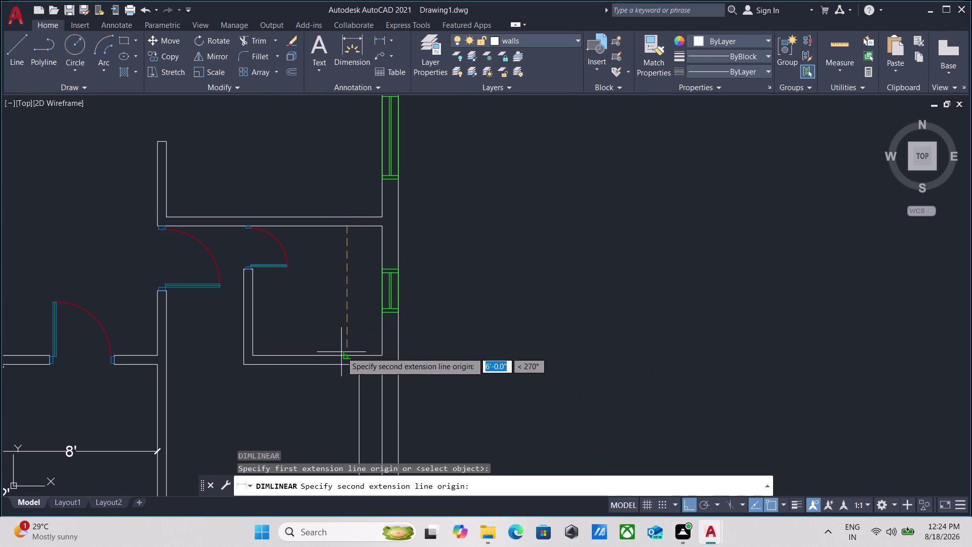
click(349, 353)
click(347, 339)
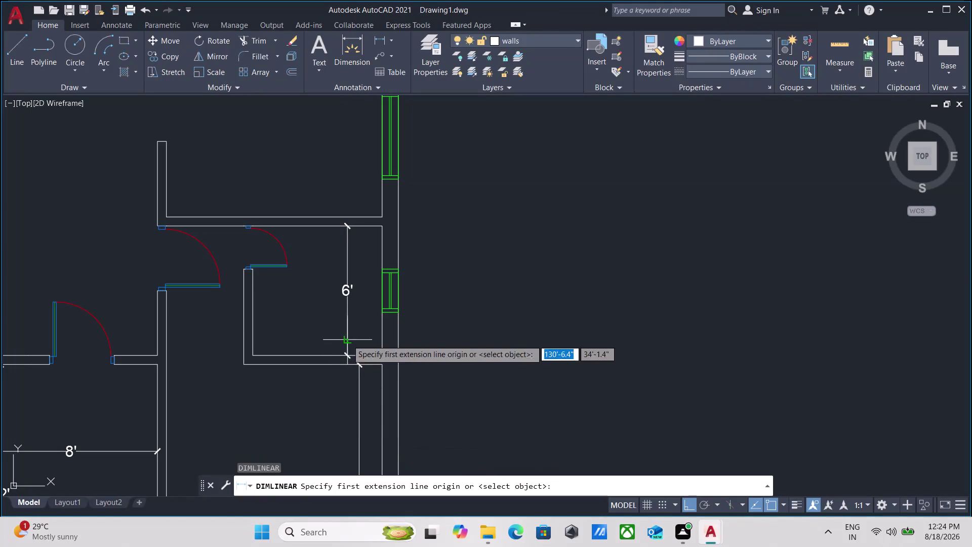
click(255, 328)
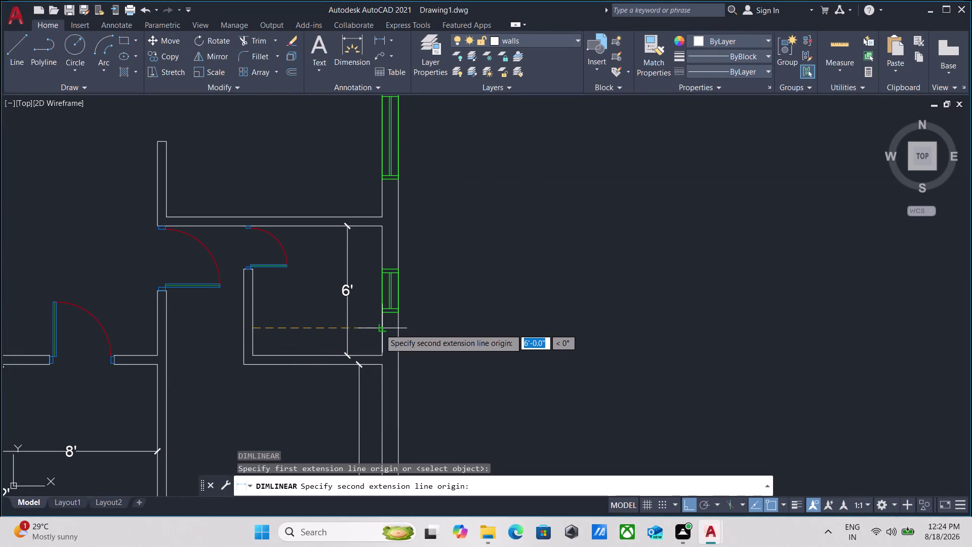
click(380, 329)
click(380, 334)
Add a 7'-6" vertical dimension along the right wall of the room above the bathroom.
middle_drag(297, 227, 294, 319)
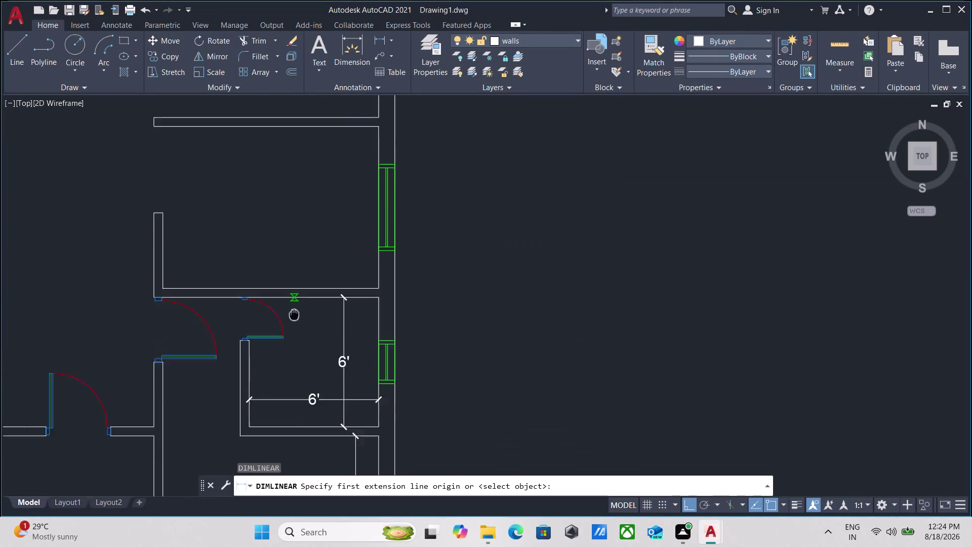
scroll(down, 3)
scroll(down, 3)
middle_drag(294, 271, 299, 307)
scroll(up, 3)
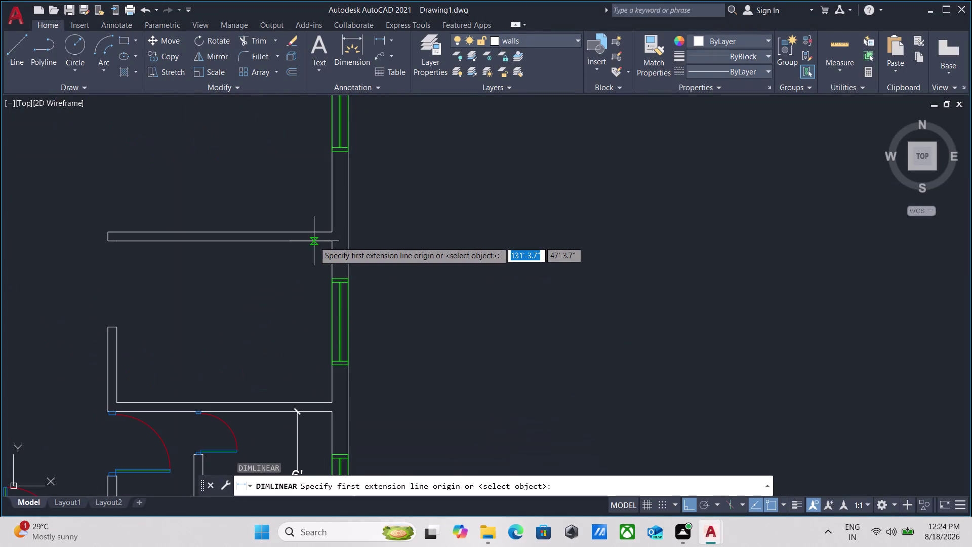
click(314, 241)
click(313, 401)
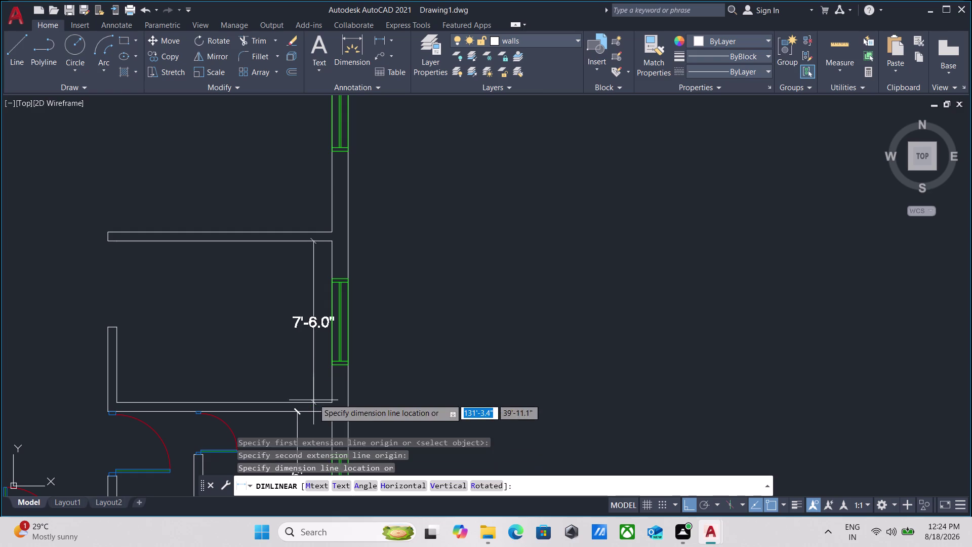
click(310, 376)
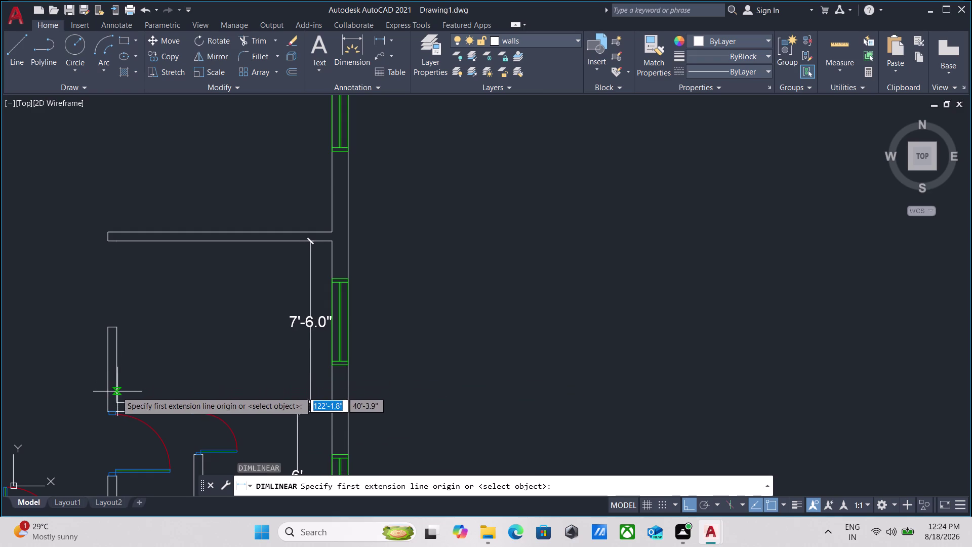
Add the 10' horizontal width dimension between the room's lower corners.
click(117, 392)
click(333, 392)
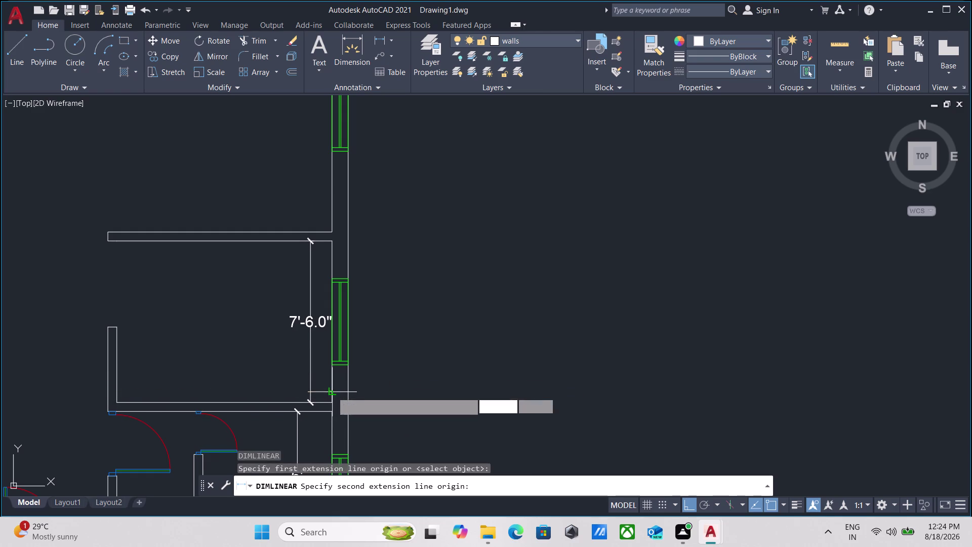
click(311, 386)
scroll(down, 3)
middle_drag(219, 290, 223, 315)
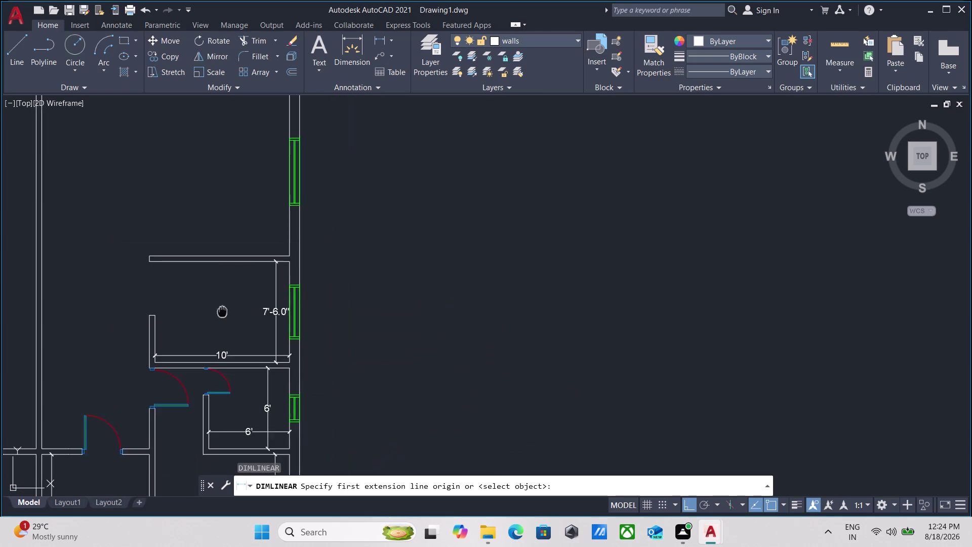
Place the 12'-6" vertical dimension from the lower room's top corner to its lower right corner.
middle_drag(224, 316, 262, 367)
scroll(down, 3)
scroll(up, 3)
scroll(up, 3)
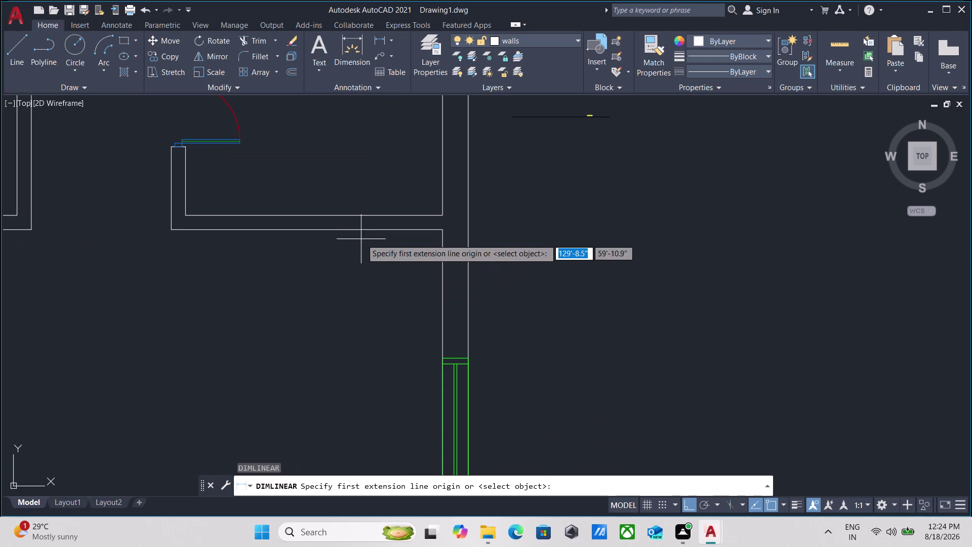
click(417, 231)
scroll(down, 3)
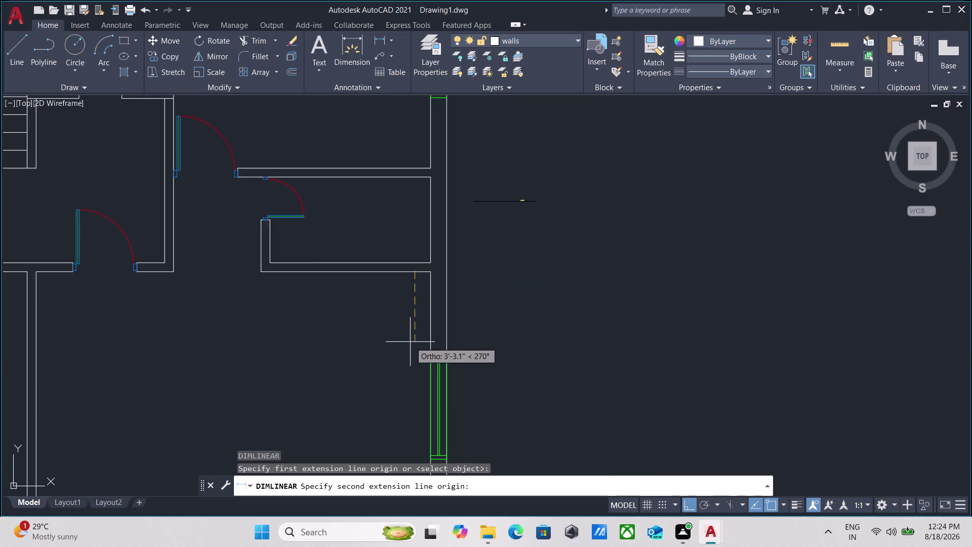
scroll(down, 3)
middle_drag(408, 342, 368, 229)
scroll(up, 3)
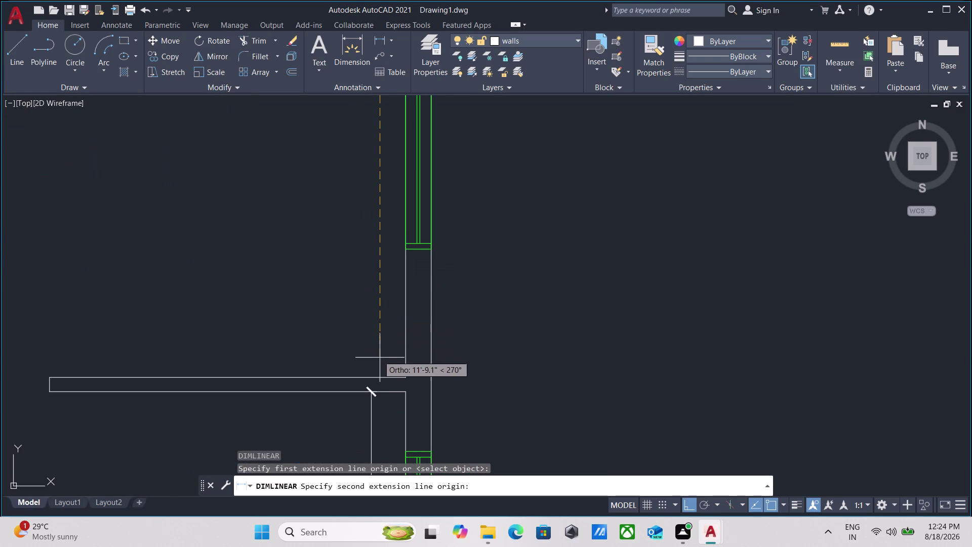
click(378, 378)
click(357, 310)
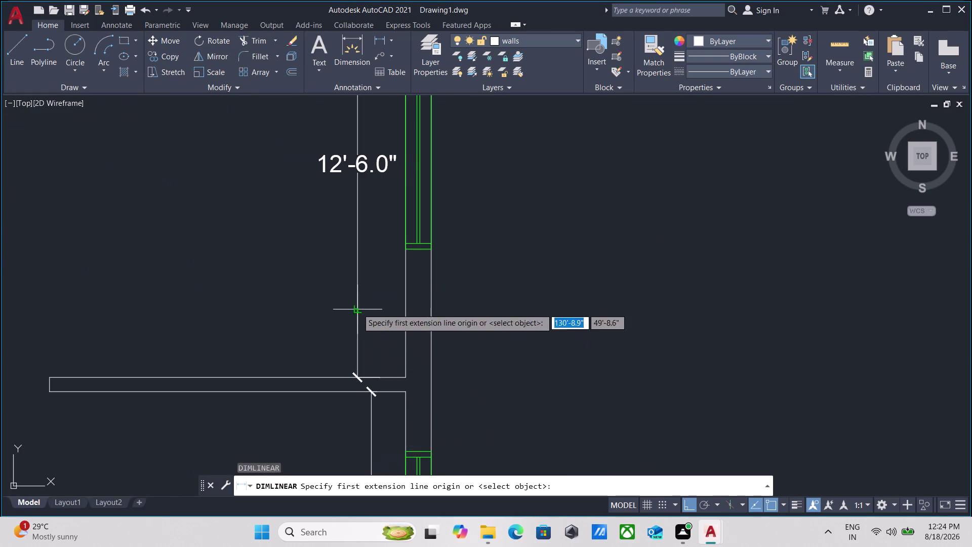
Start another dimension from the room's top corner to its far left corner, then cancel it.
scroll(down, 3)
middle_drag(183, 234, 243, 311)
scroll(down, 3)
middle_drag(239, 278, 268, 337)
scroll(up, 3)
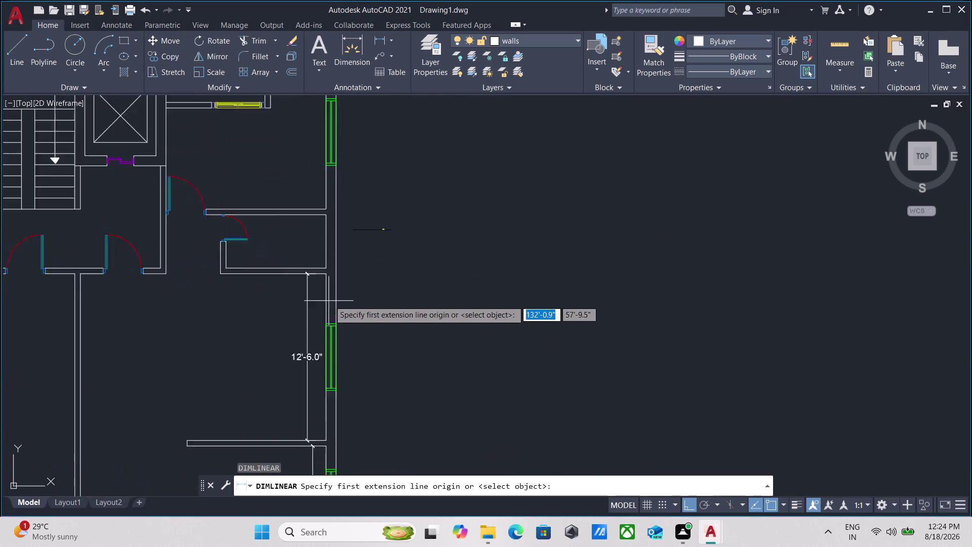
scroll(up, 3)
middle_drag(321, 256, 376, 274)
click(376, 279)
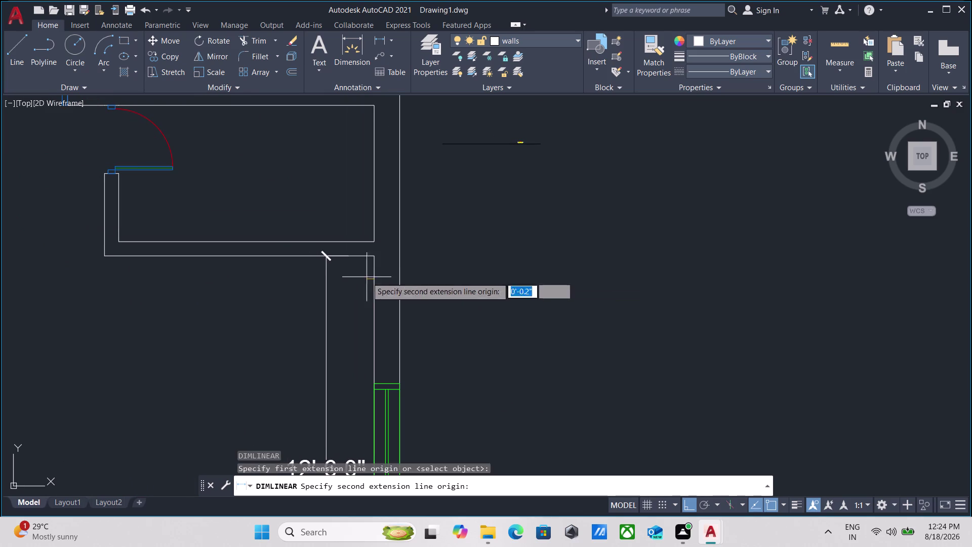
scroll(down, 3)
middle_drag(173, 288, 351, 311)
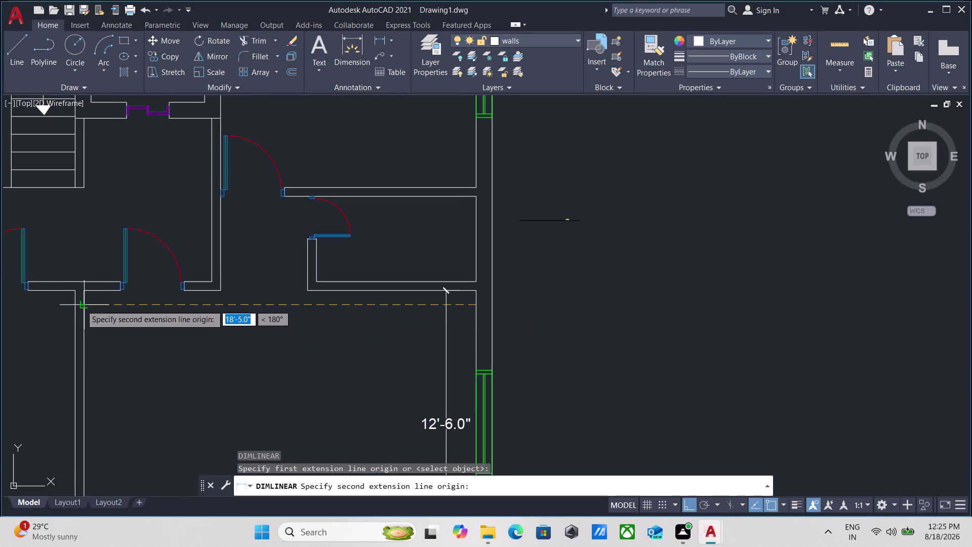
click(81, 305)
scroll(down, 3)
key(Escape)
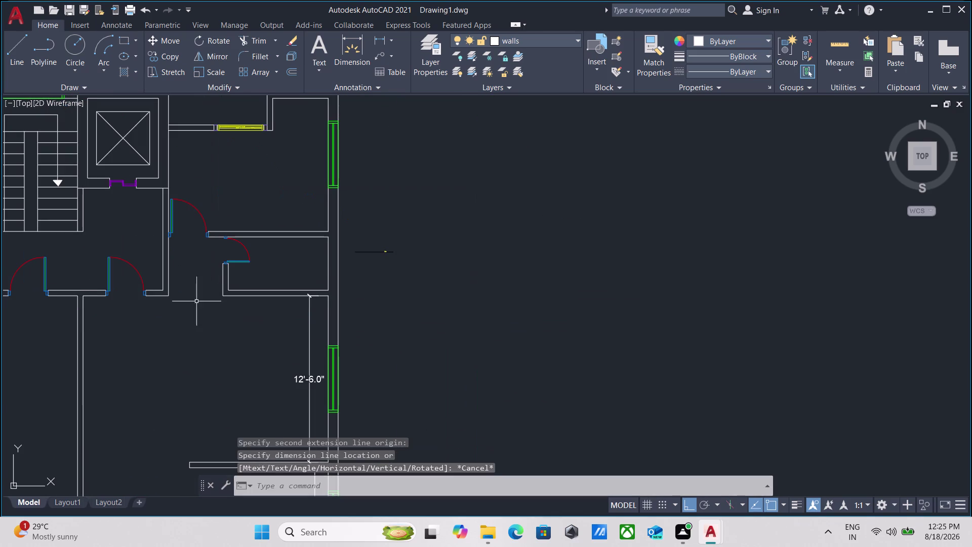
Run DLI through MULTIPLE so linear dimensioning repeats automatically.
scroll(down, 3)
middle_drag(223, 305, 260, 349)
scroll(up, 3)
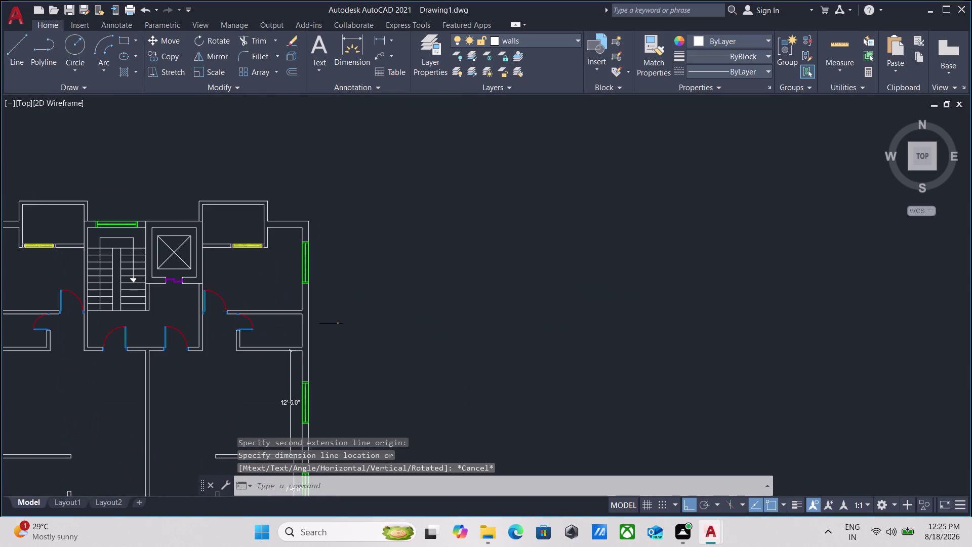
text(mu)
key(Return)
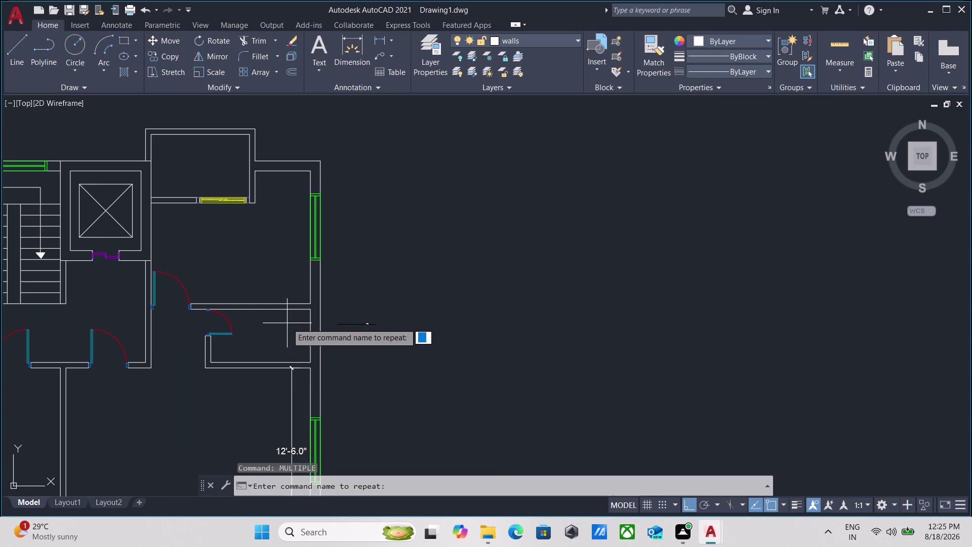
text(dli)
key(Return)
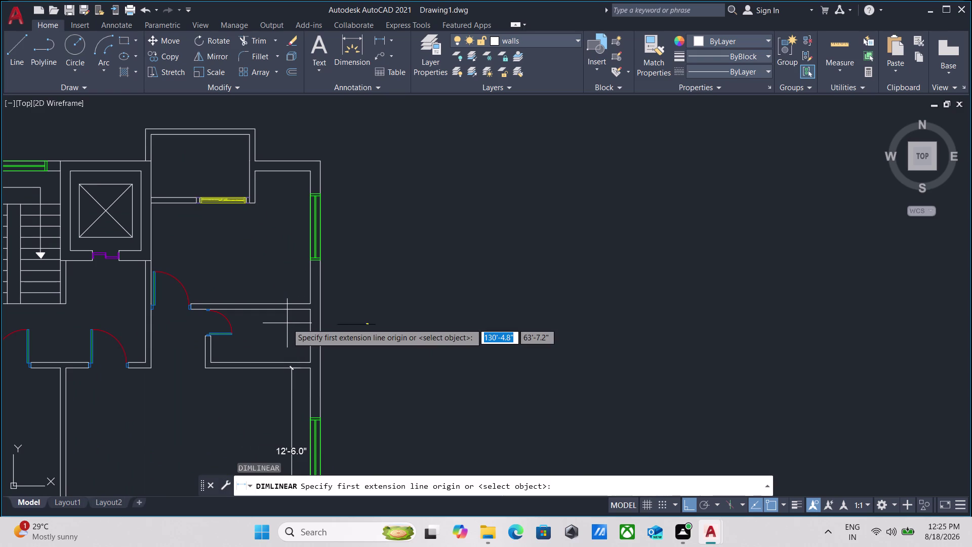
Dimension the bathroom with a 4' vertical depth and a 7'-6" width.
scroll(up, 3)
middle_drag(320, 289, 281, 302)
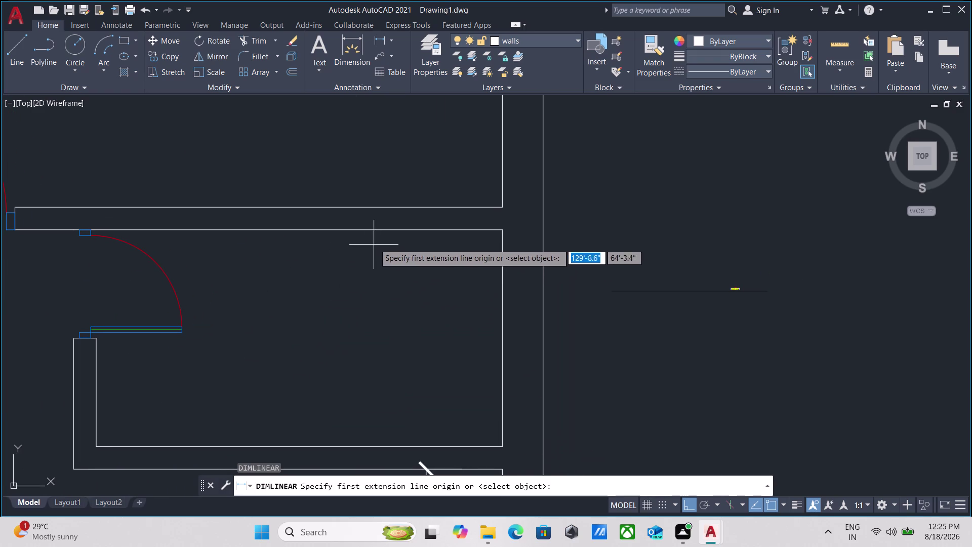
click(414, 228)
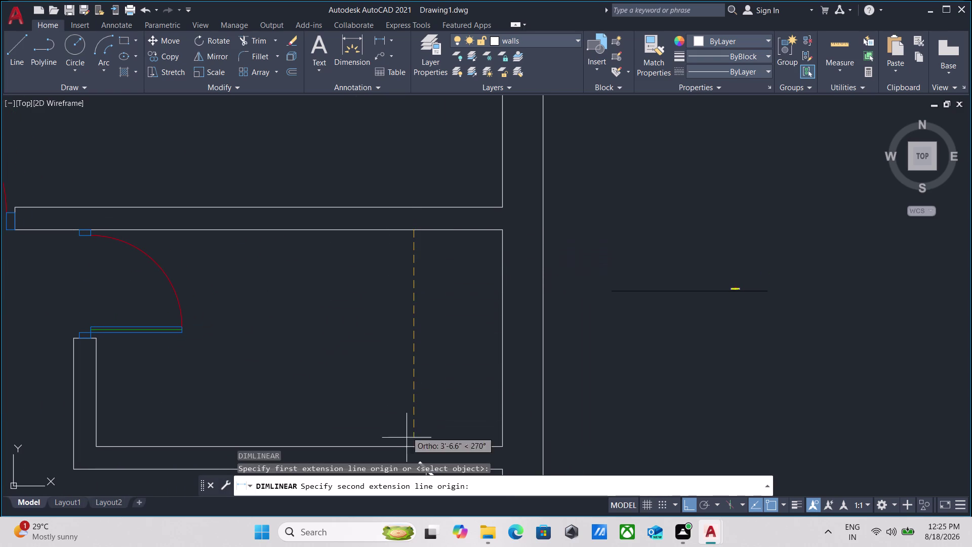
click(412, 448)
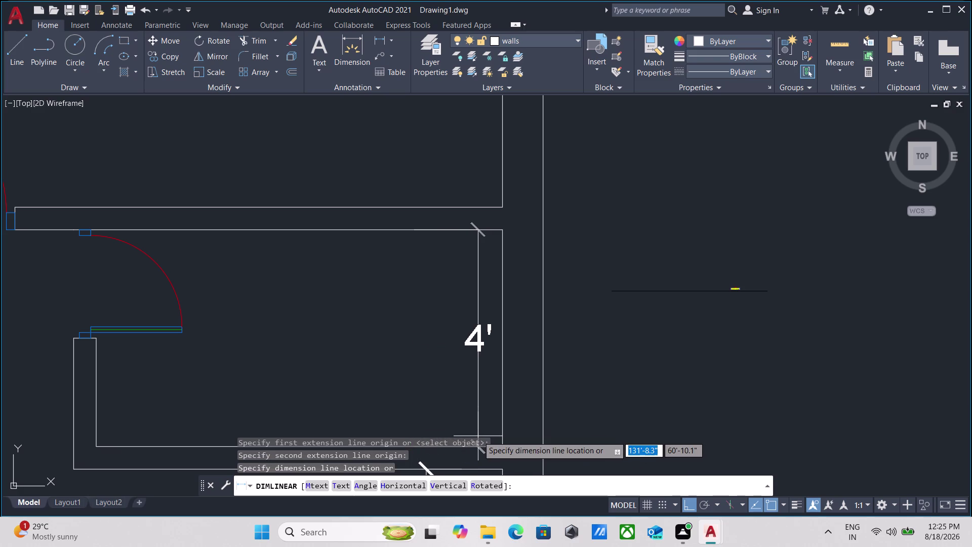
click(477, 435)
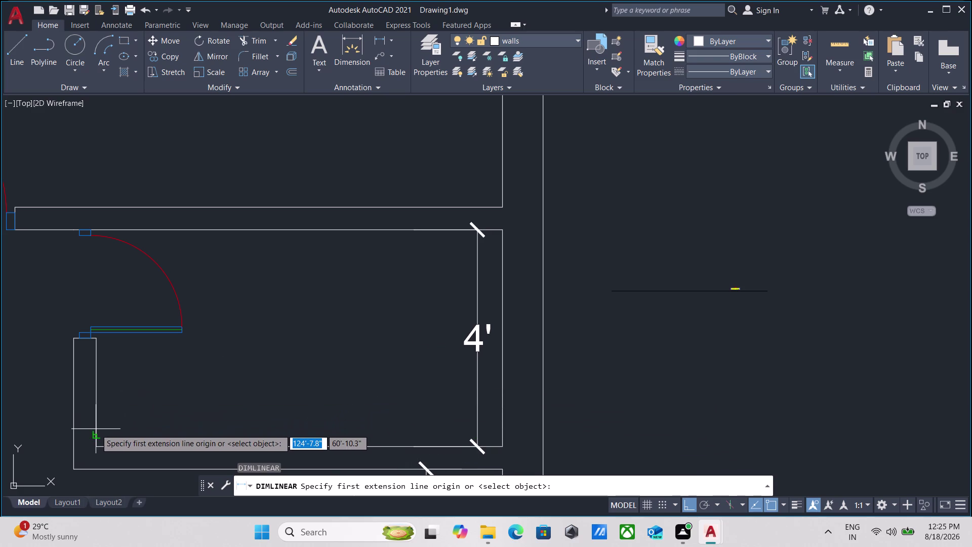
click(95, 429)
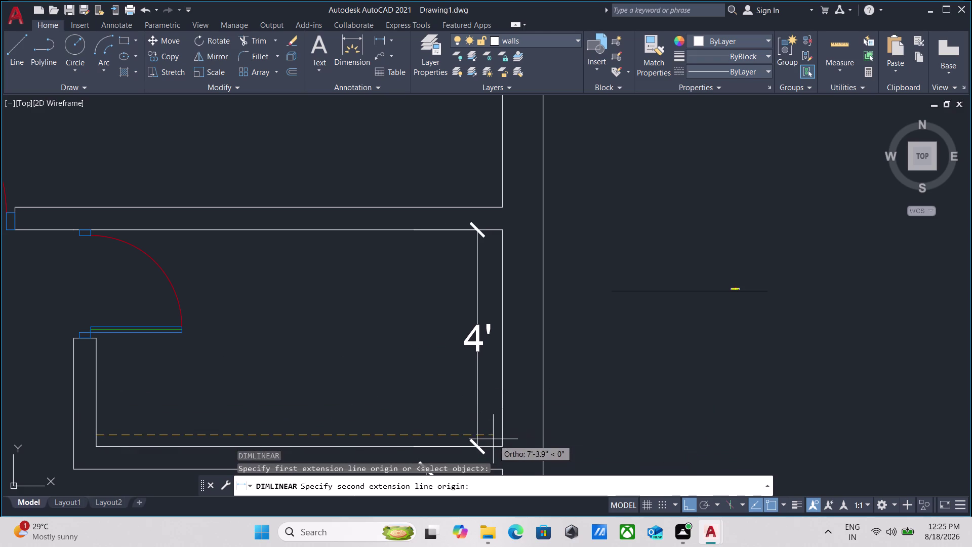
click(502, 433)
click(497, 417)
Place a 12' dimension across the room above the bathroom.
scroll(down, 3)
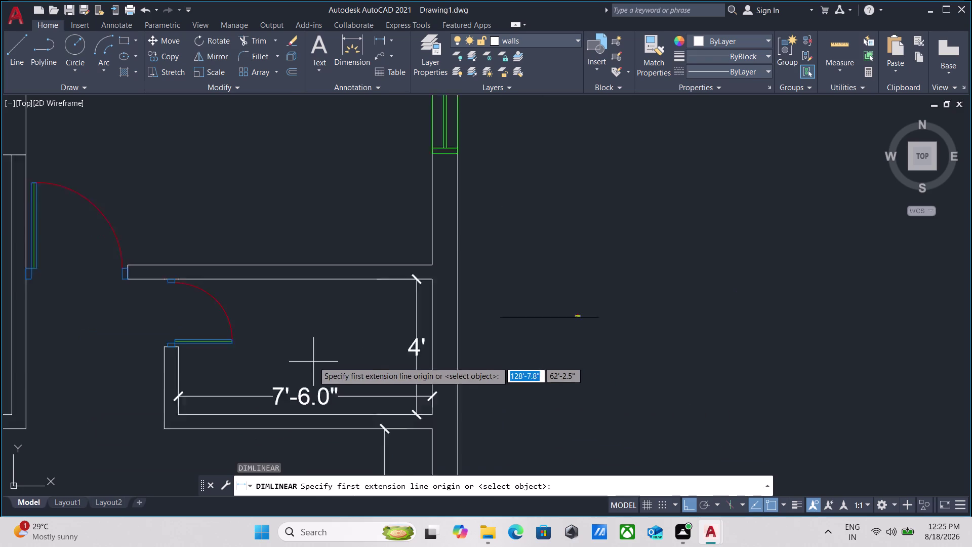
middle_drag(294, 348, 352, 346)
scroll(down, 3)
middle_drag(356, 345, 378, 386)
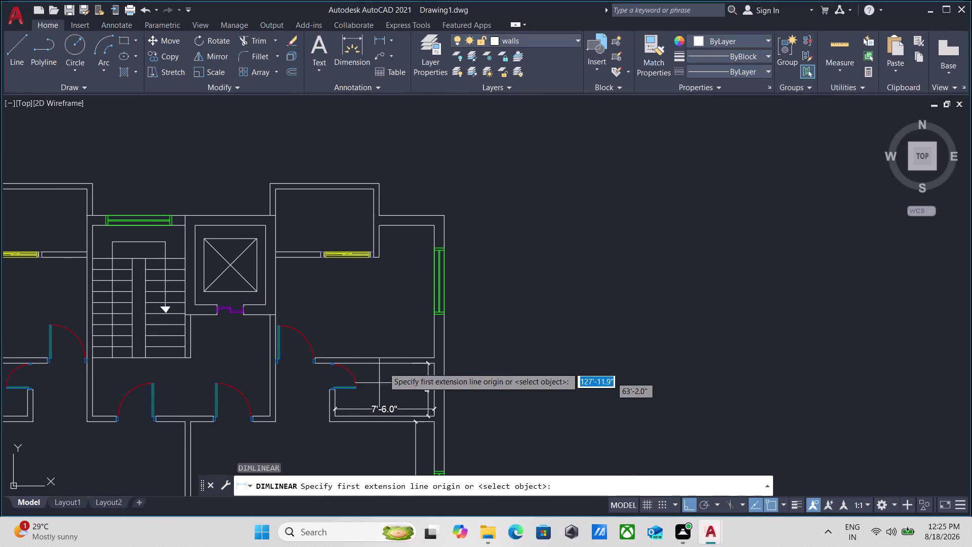
middle_drag(413, 275, 403, 292)
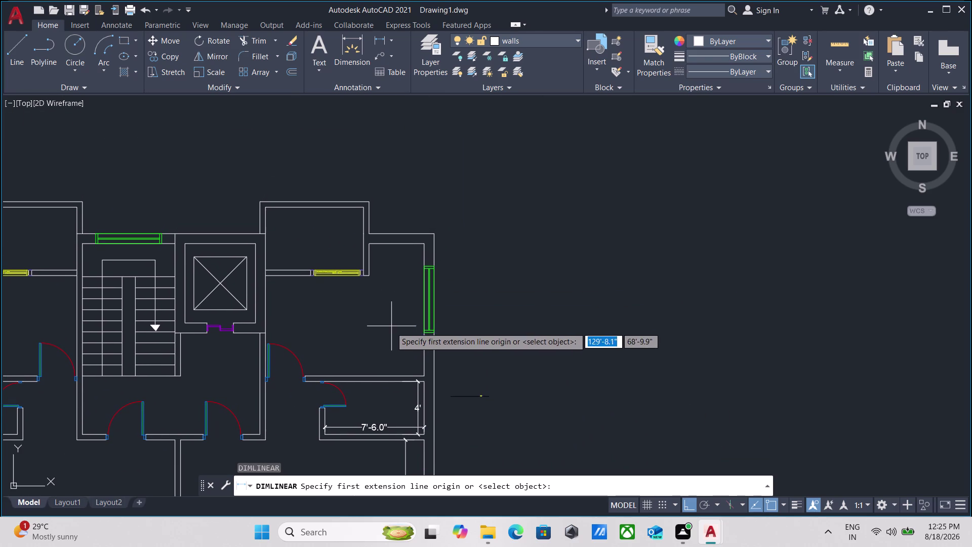
scroll(up, 3)
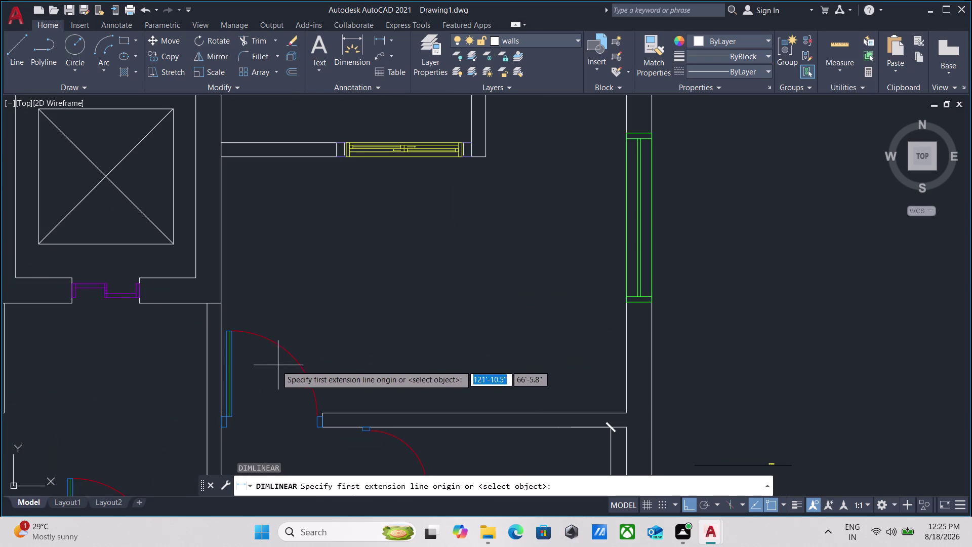
click(223, 399)
middle_drag(509, 383, 415, 368)
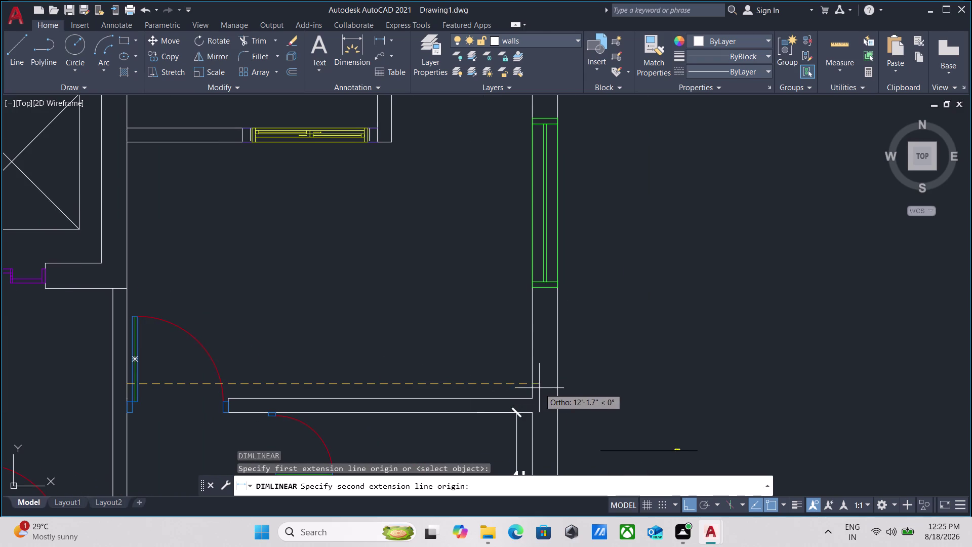
click(531, 383)
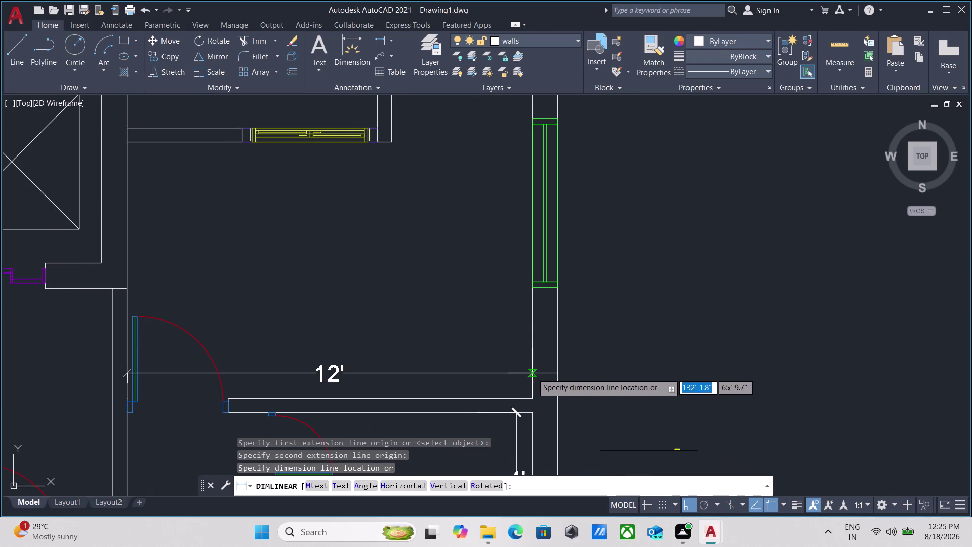
click(533, 373)
Add a vertical dimension along that room's right wall.
scroll(down, 3)
middle_drag(450, 270, 413, 325)
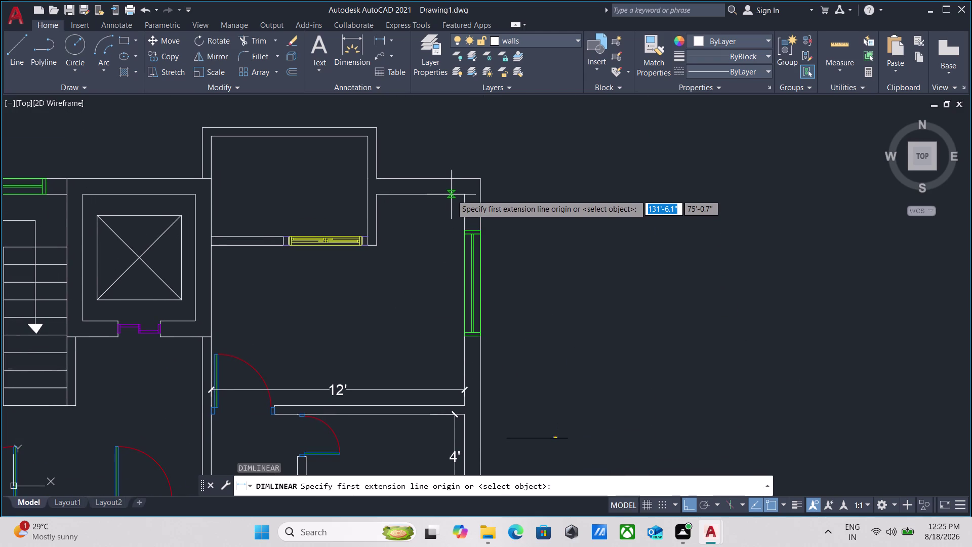
click(451, 194)
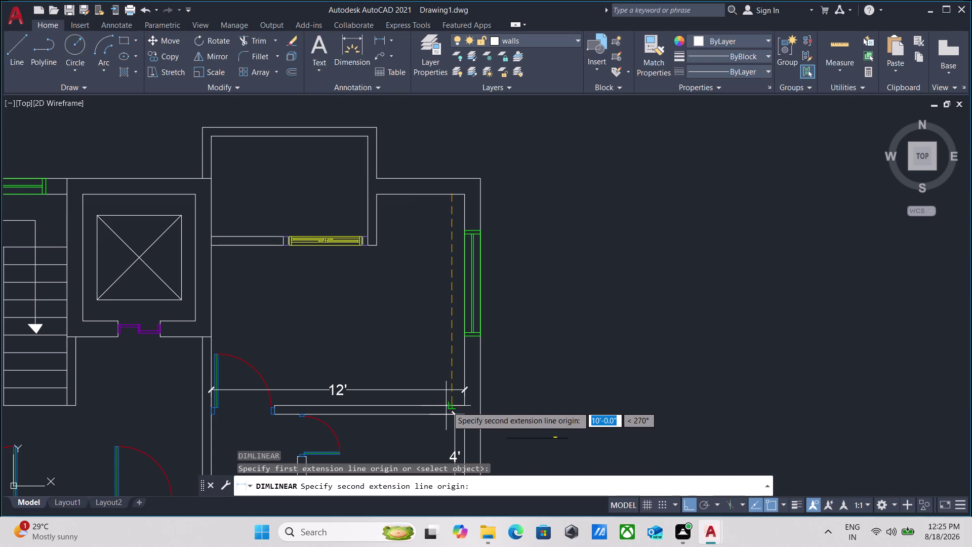
click(448, 406)
click(442, 381)
Dimension the left bedroom with a 10' height and a 12' width.
scroll(down, 3)
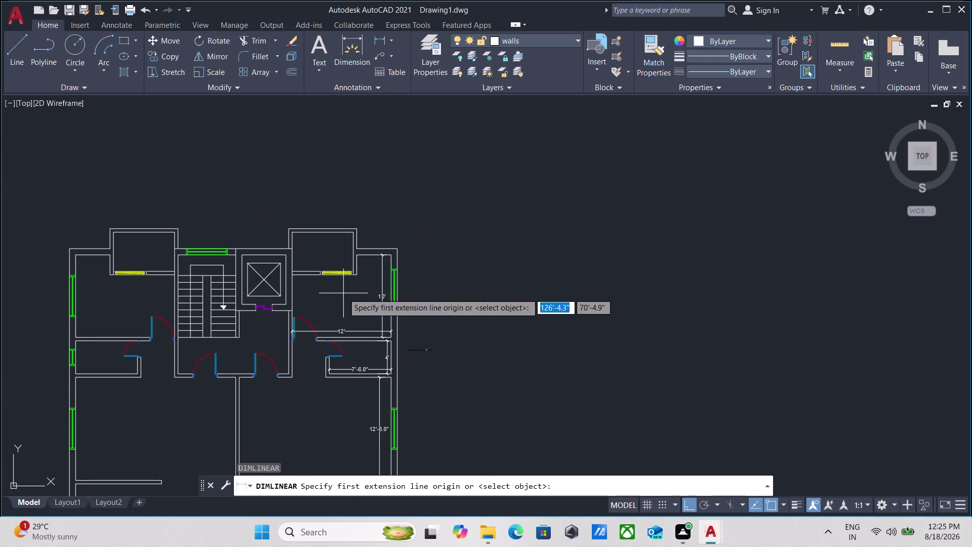
middle_drag(343, 293, 418, 275)
scroll(up, 3)
middle_drag(167, 283, 281, 308)
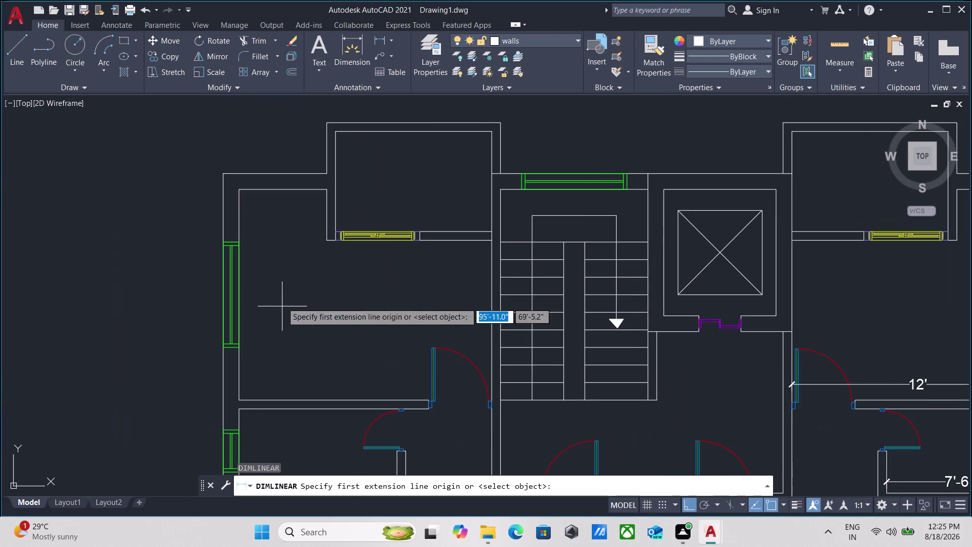
click(248, 191)
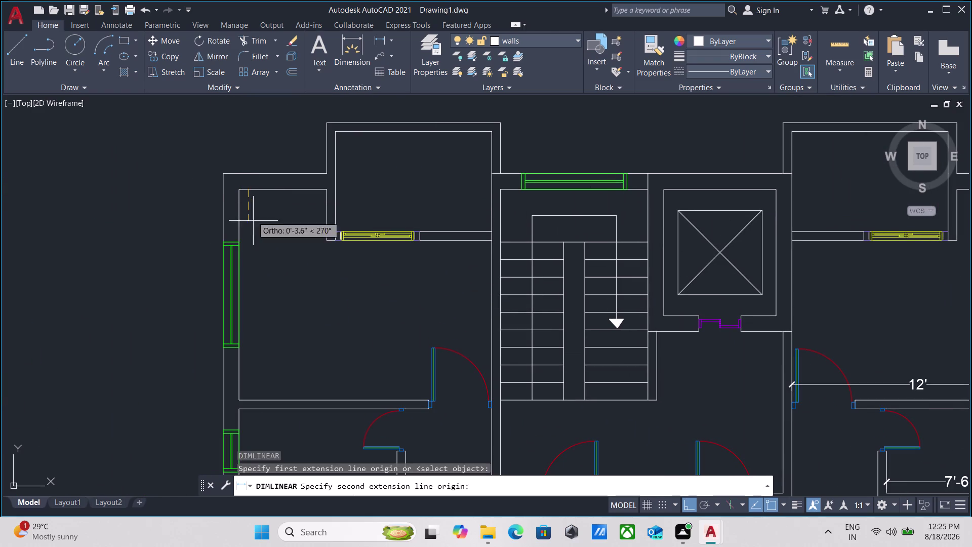
middle_drag(259, 346, 270, 308)
click(261, 364)
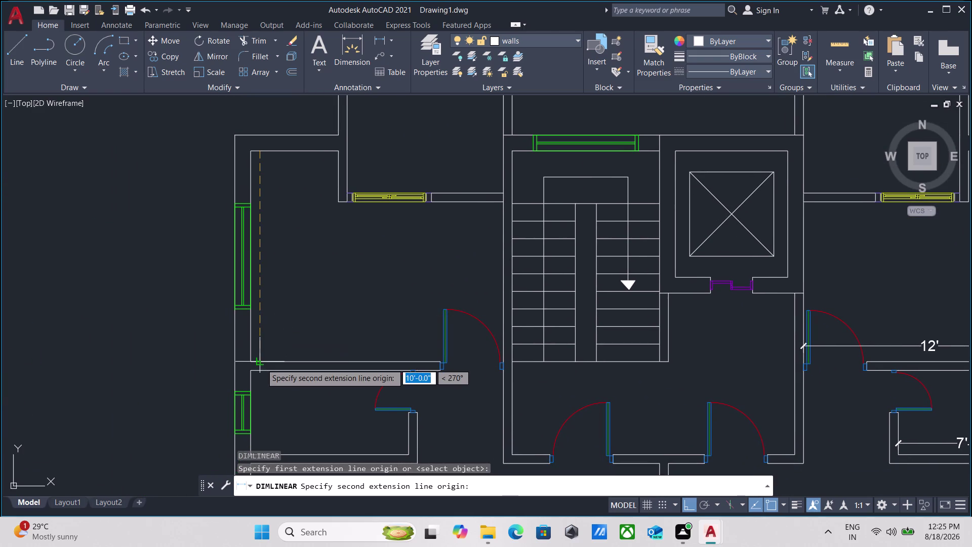
click(267, 337)
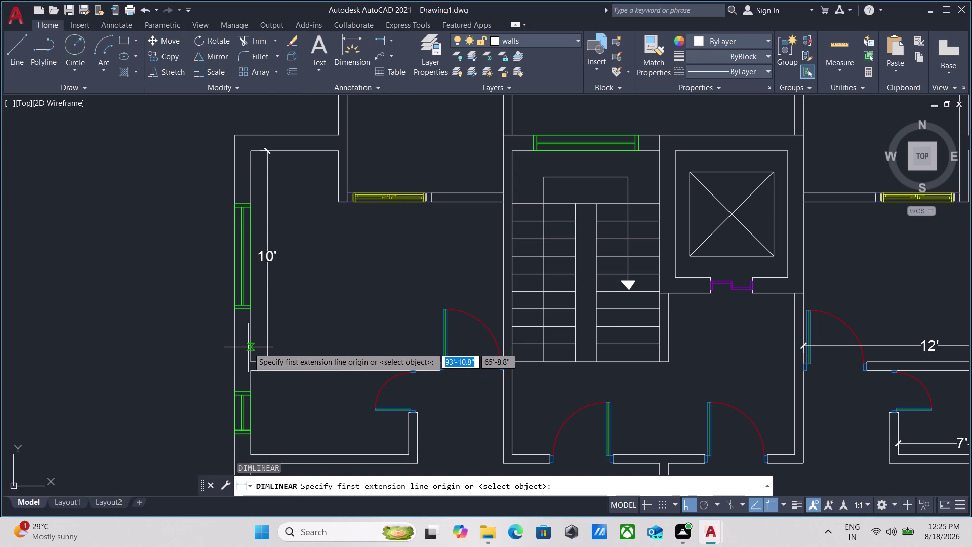
click(248, 347)
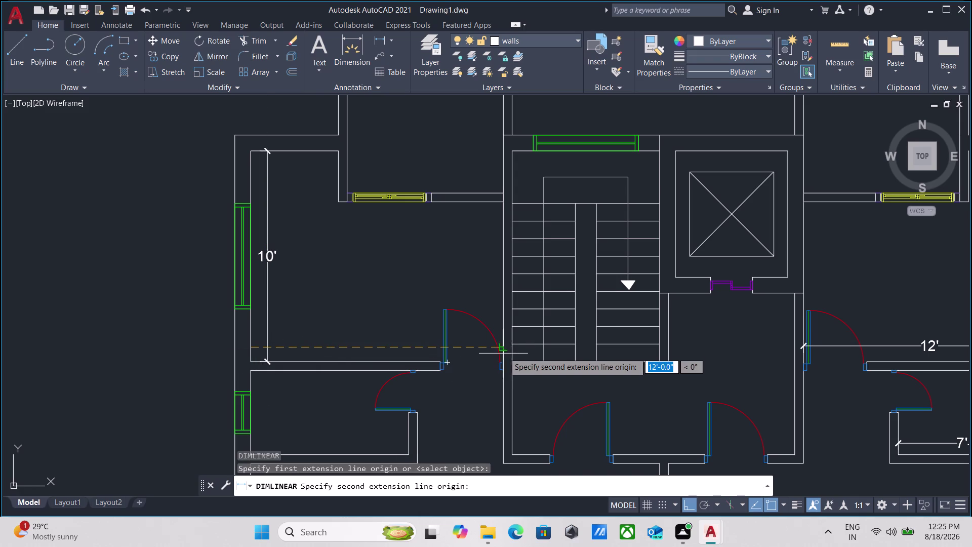
click(504, 346)
click(501, 341)
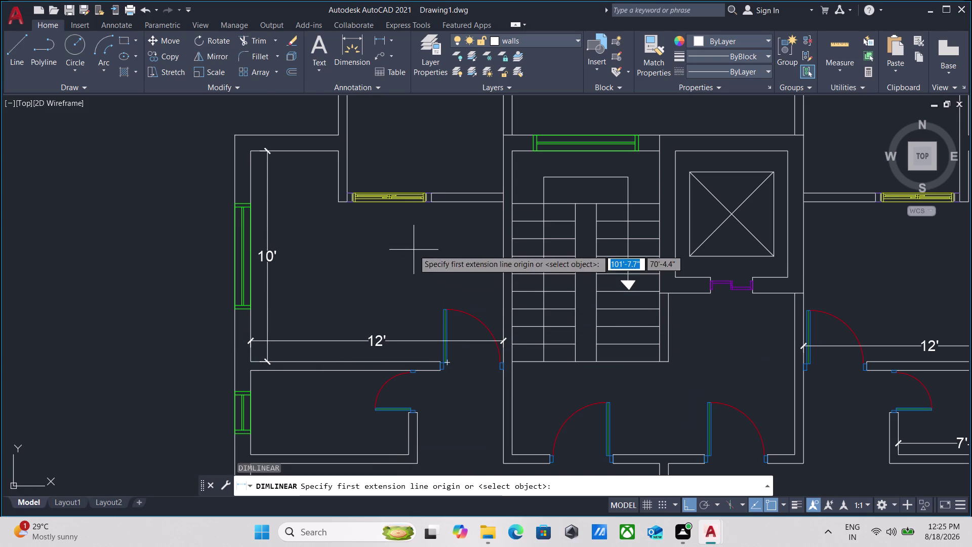
Dimension the small room above the bedroom with a 4'-9" height and a 7'-5" width.
middle_drag(414, 250, 322, 396)
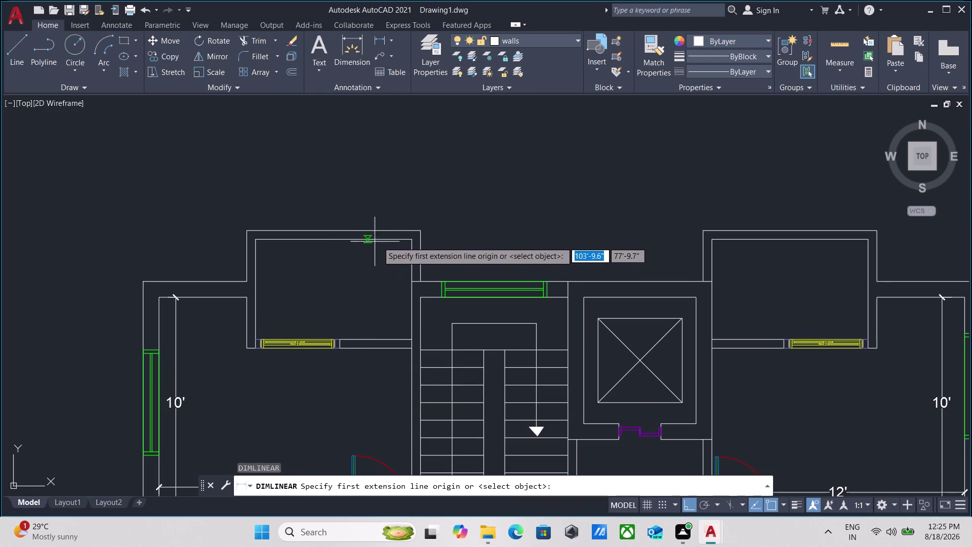
click(404, 241)
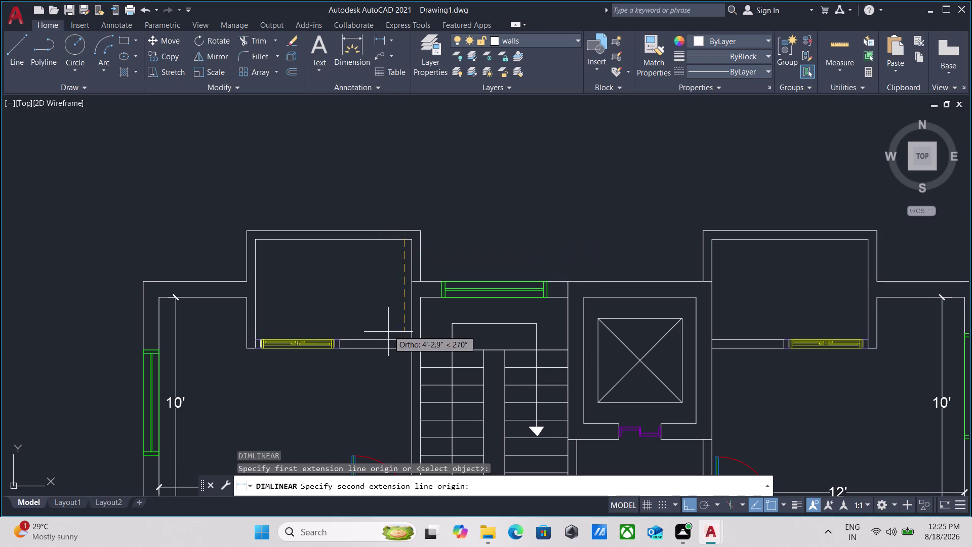
click(403, 339)
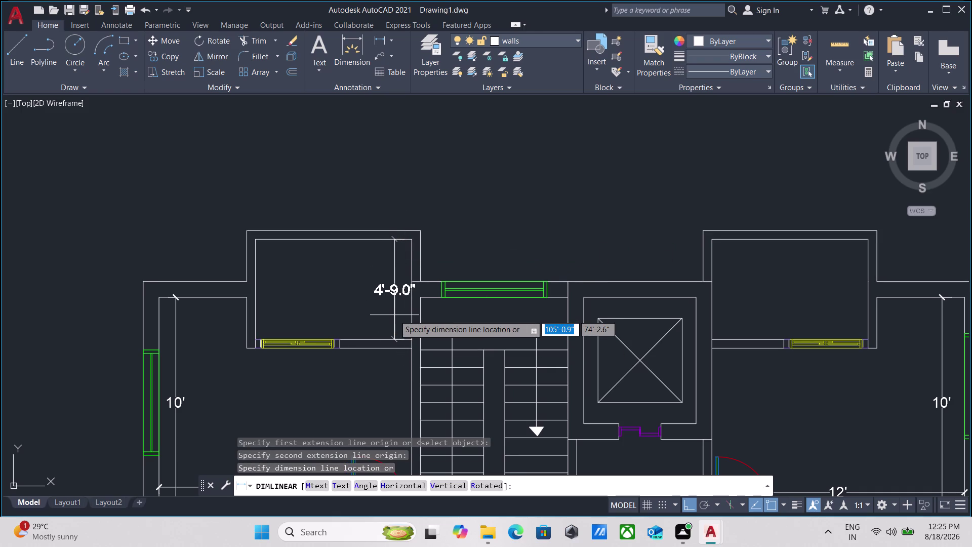
click(394, 315)
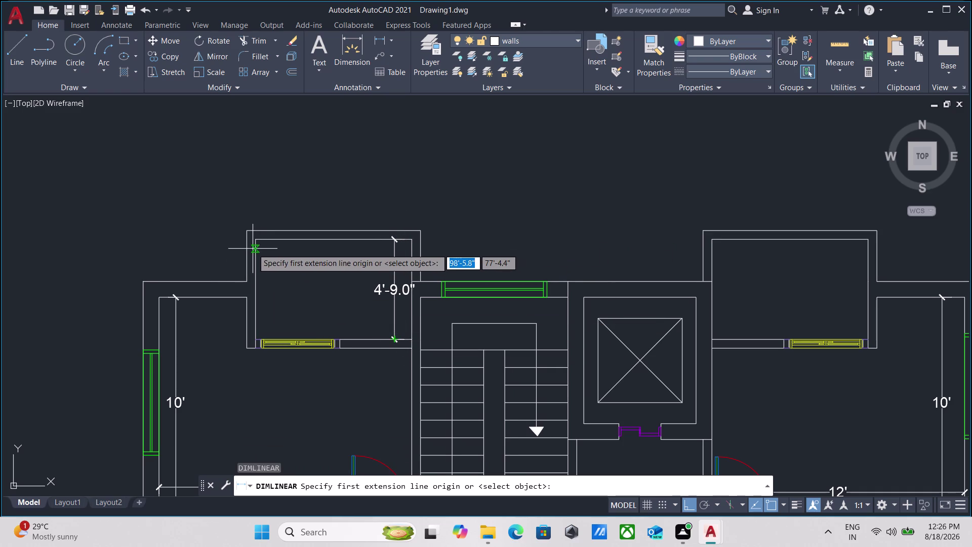
click(256, 249)
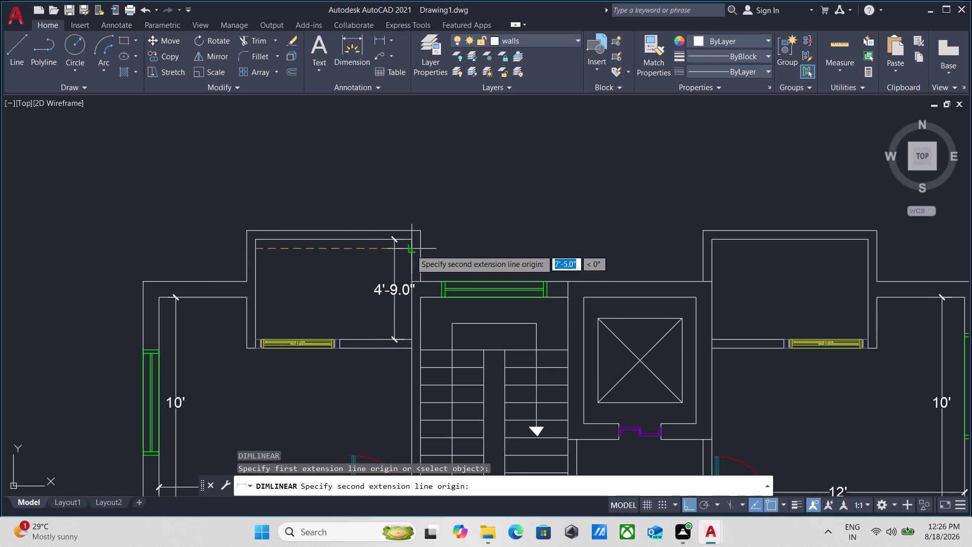
click(410, 250)
click(411, 256)
scroll(down, 3)
middle_drag(511, 211, 398, 230)
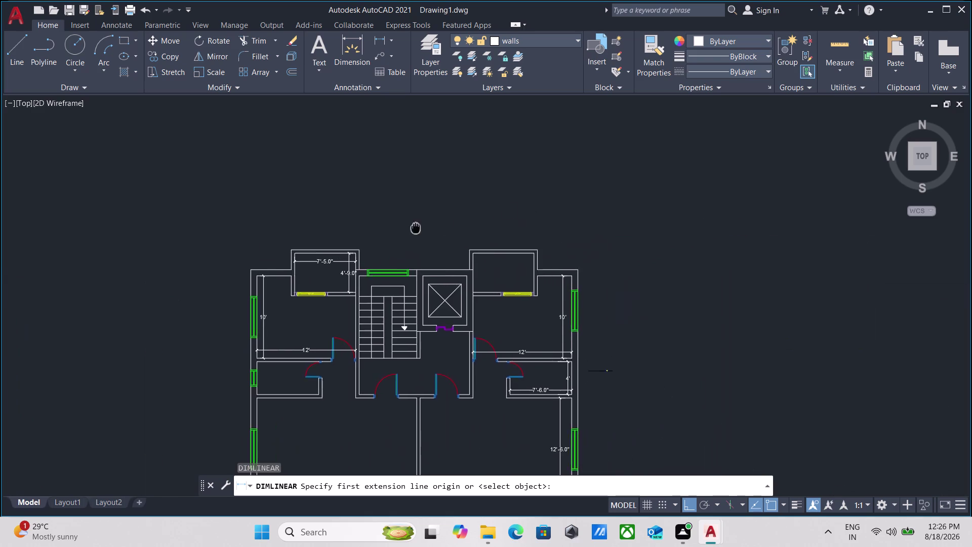
Give the small room beside the lift shaft a 7'-5" width and a 4'-9" height dimension.
middle_drag(398, 230, 348, 238)
scroll(up, 3)
scroll(down, 3)
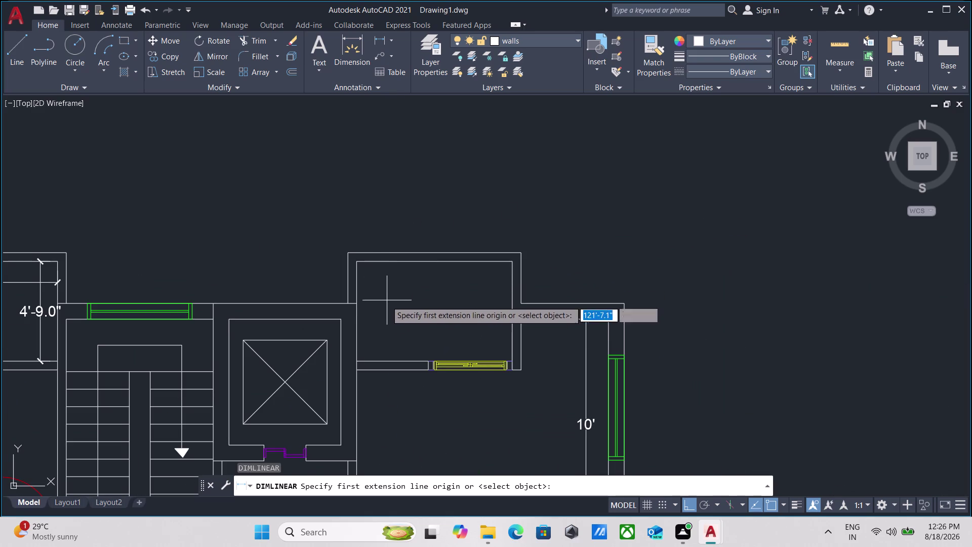
scroll(up, 3)
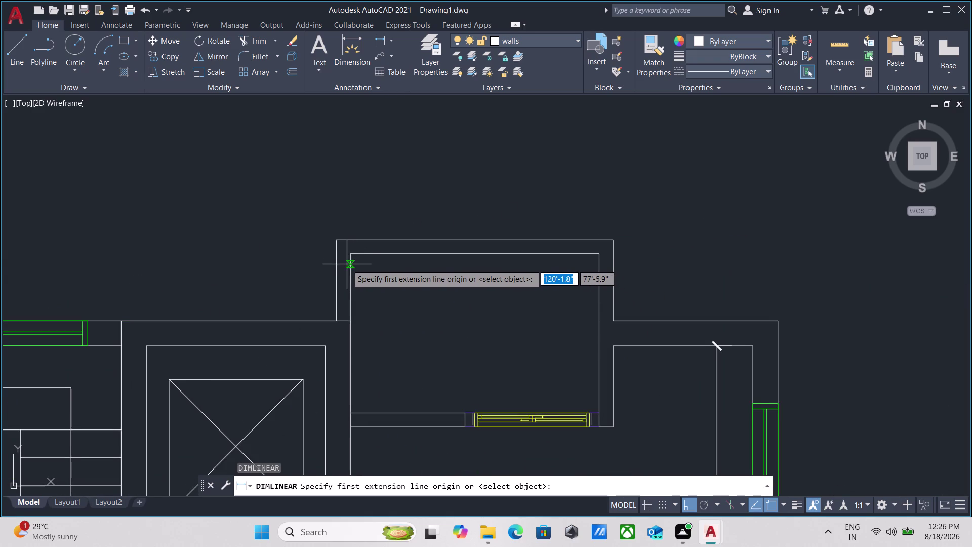
click(352, 267)
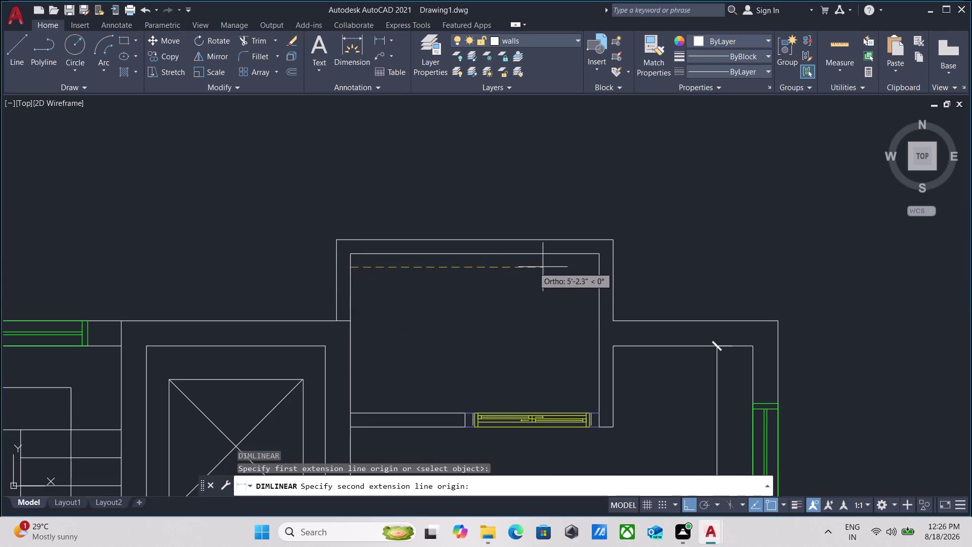
click(600, 269)
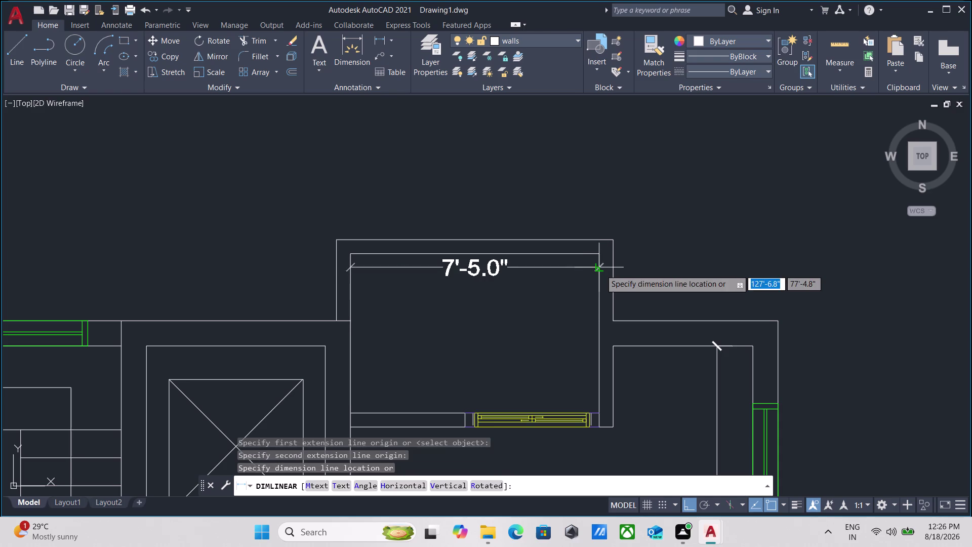
click(601, 270)
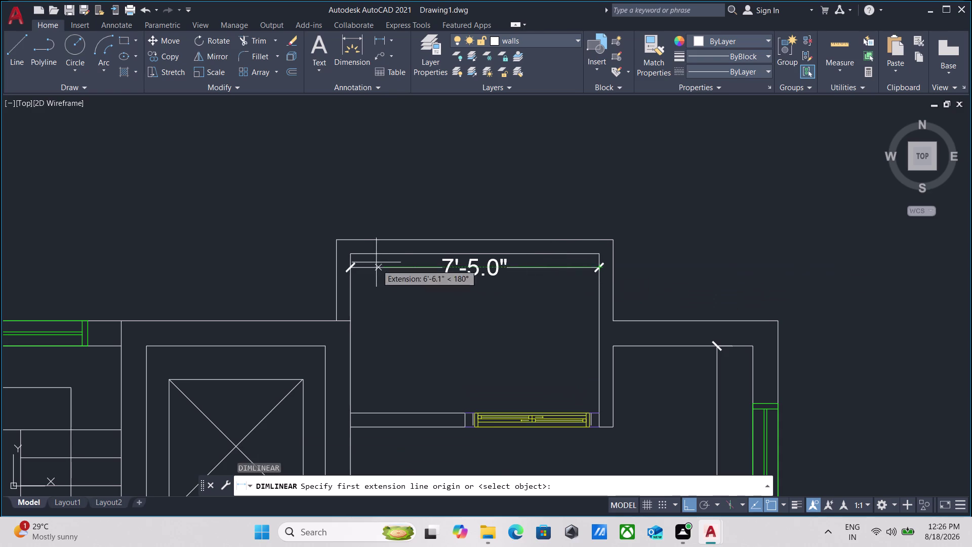
click(363, 255)
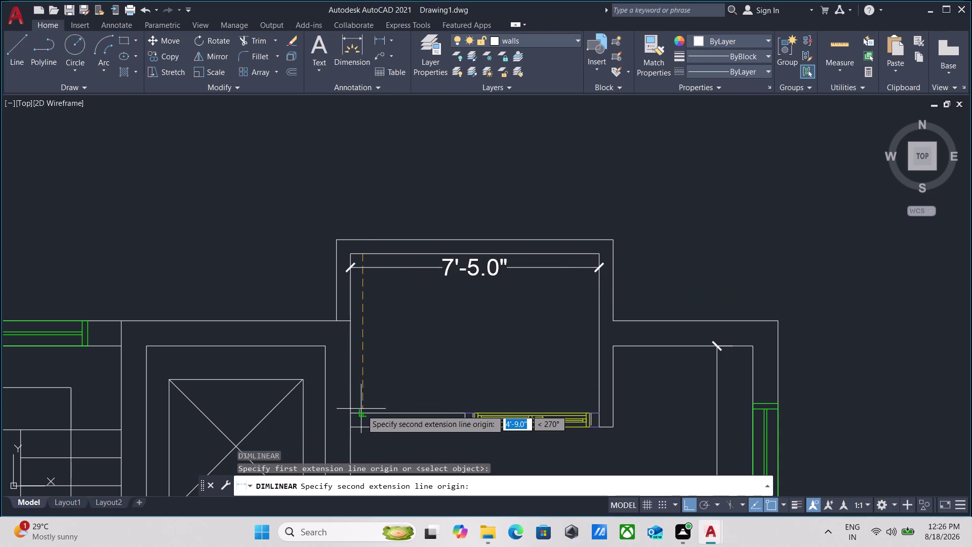
click(362, 412)
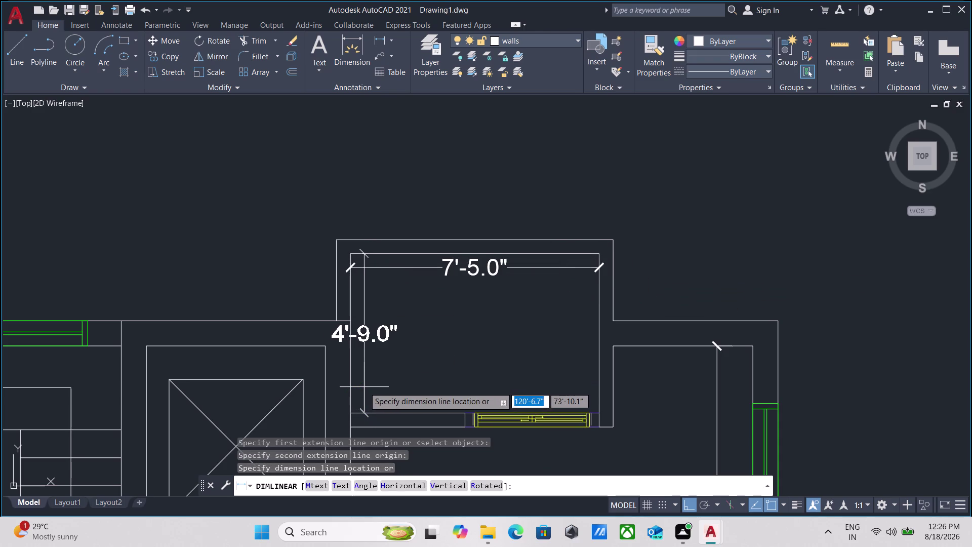
click(364, 387)
scroll(down, 3)
scroll(down, 3)
middle_drag(426, 394, 428, 260)
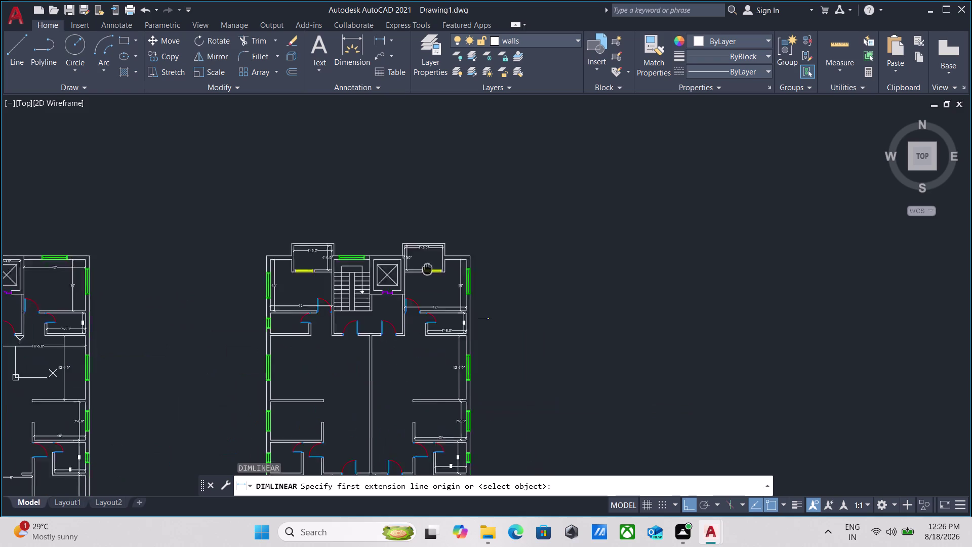
Dimension the second plan's small room with a 7'-6" width and a 4' height.
middle_drag(427, 260, 427, 236)
scroll(up, 3)
scroll(up, 3)
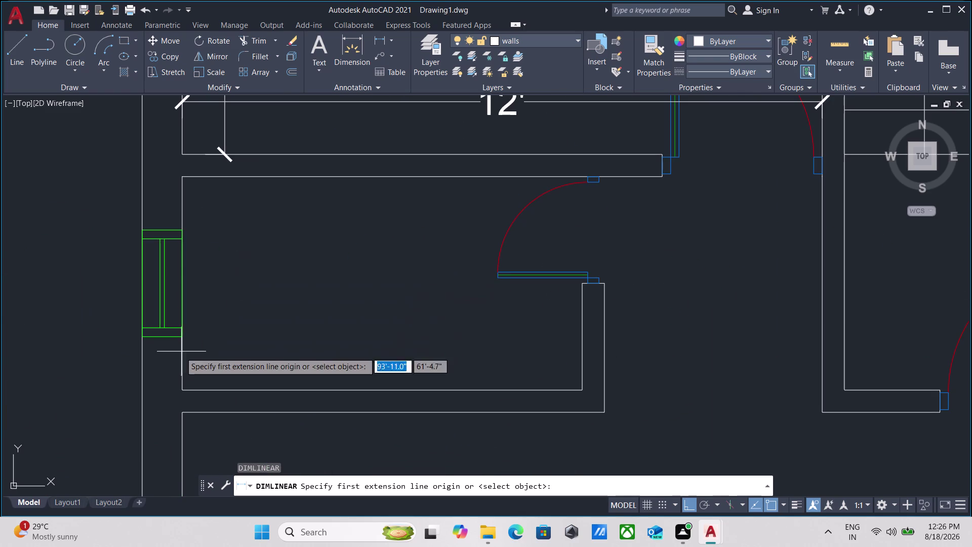
click(184, 367)
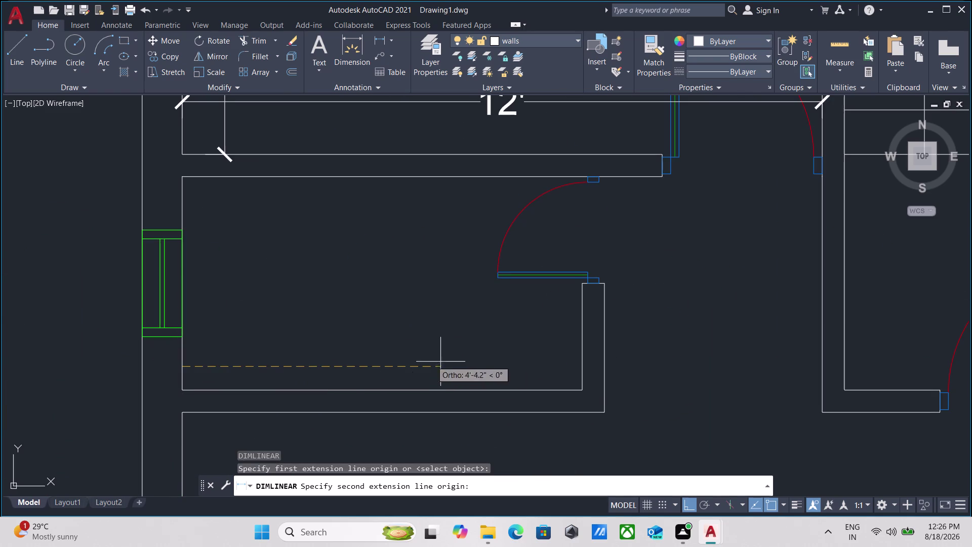
click(581, 369)
click(579, 366)
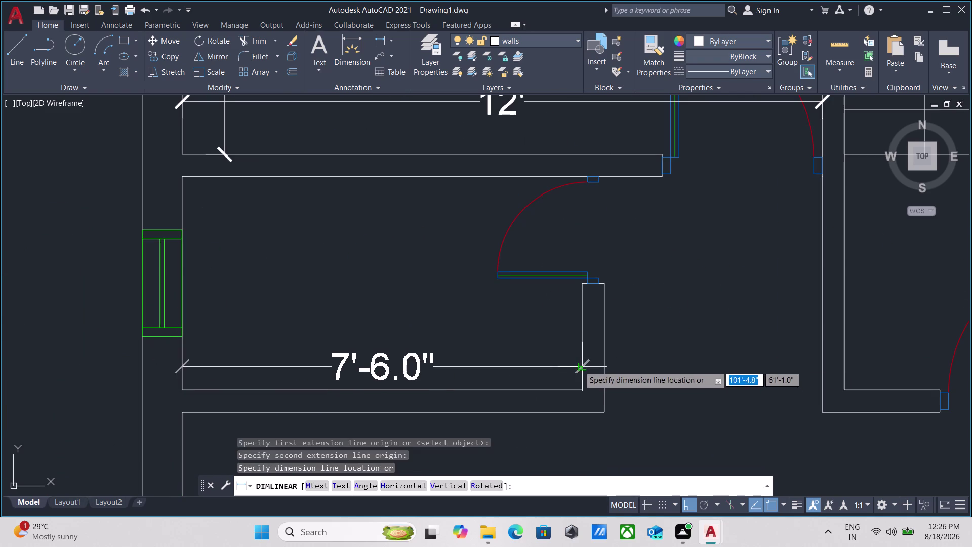
click(211, 179)
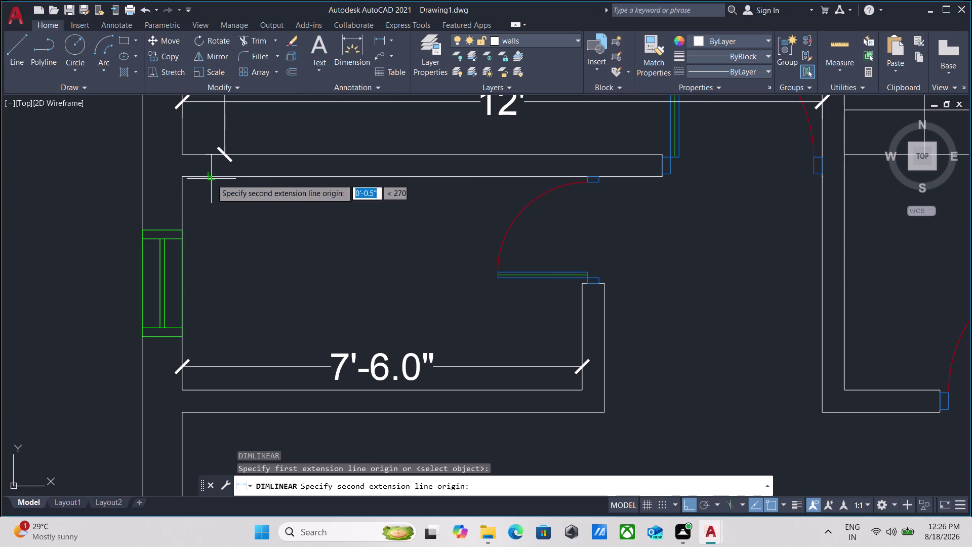
click(206, 387)
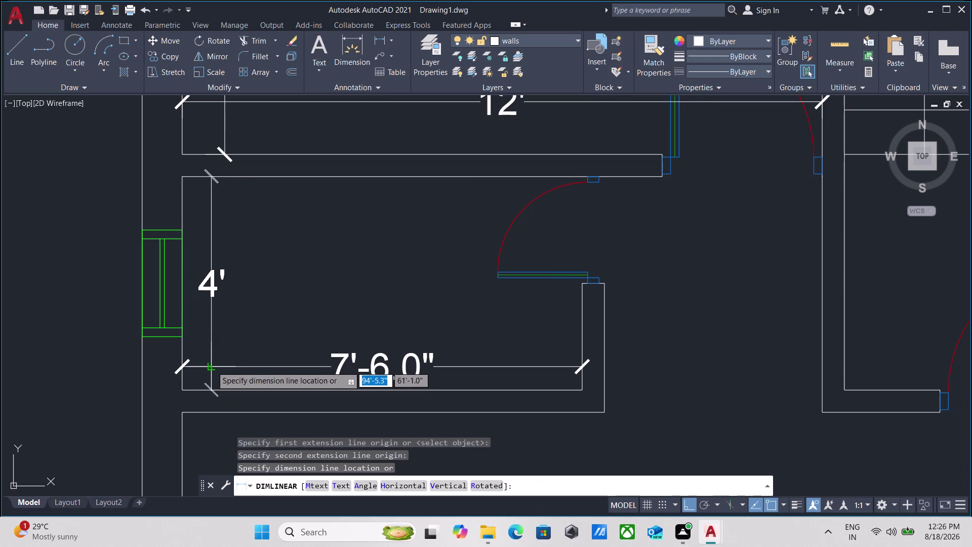
click(211, 366)
scroll(down, 3)
scroll(down, 3)
Dimension the large room below with a 12'-6" height and a 19'-5" width.
middle_drag(328, 379, 291, 307)
scroll(up, 3)
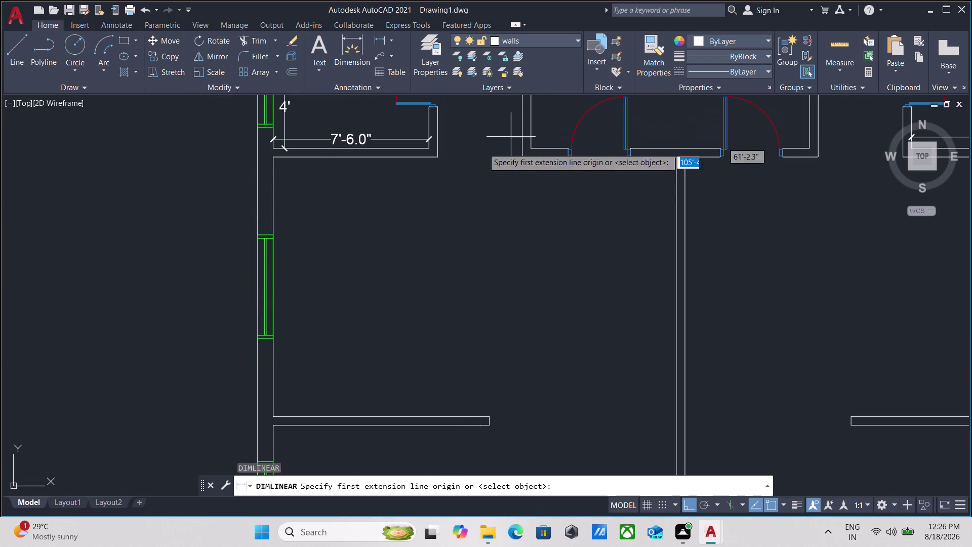
click(296, 157)
middle_drag(305, 278, 322, 225)
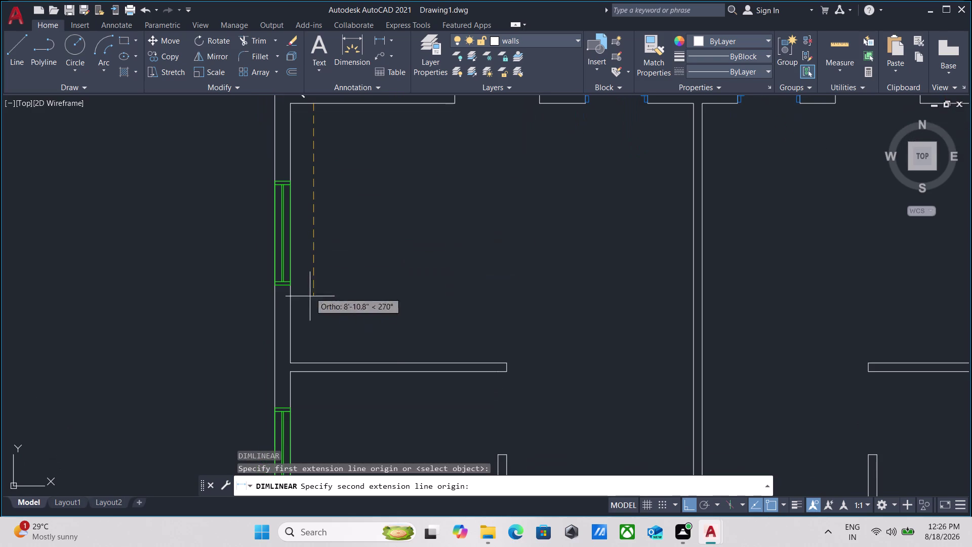
click(312, 361)
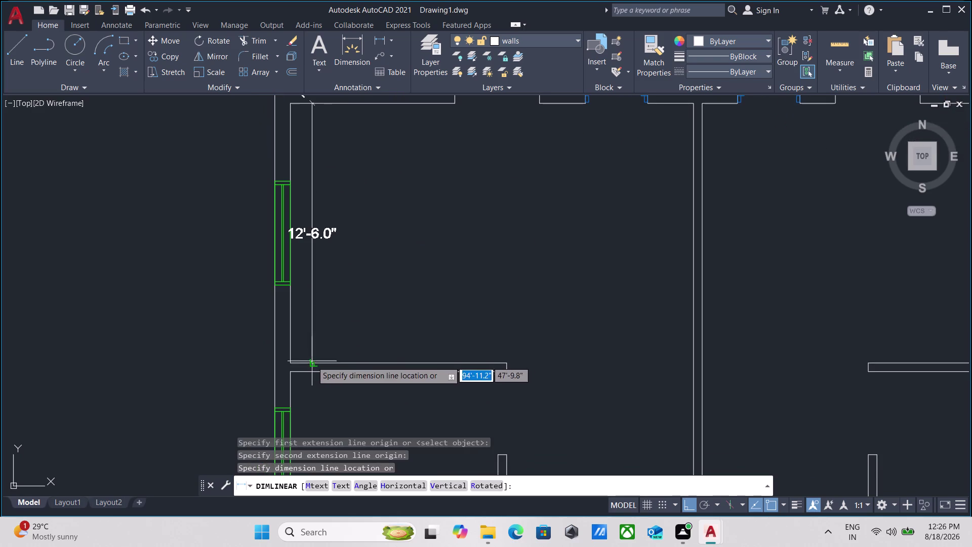
click(312, 341)
click(287, 343)
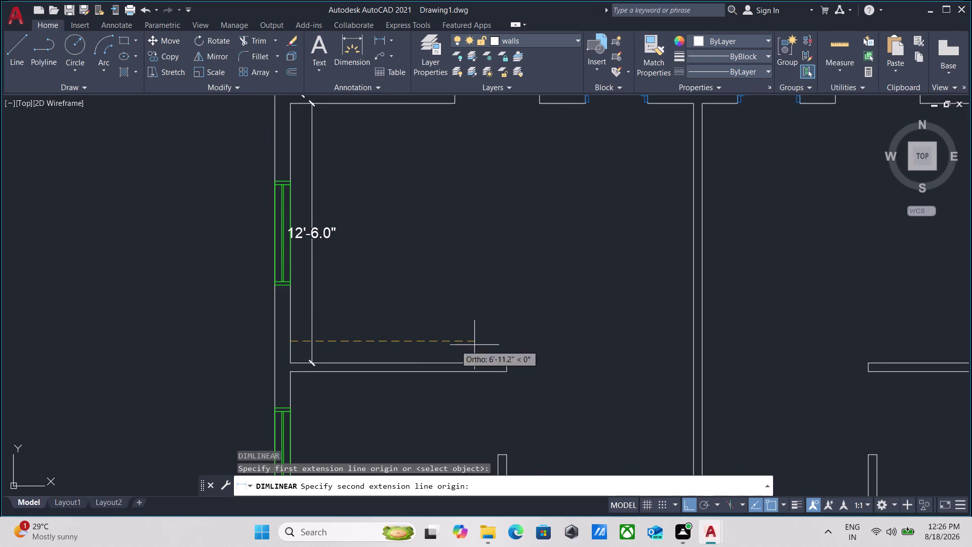
middle_drag(565, 345, 461, 351)
click(588, 345)
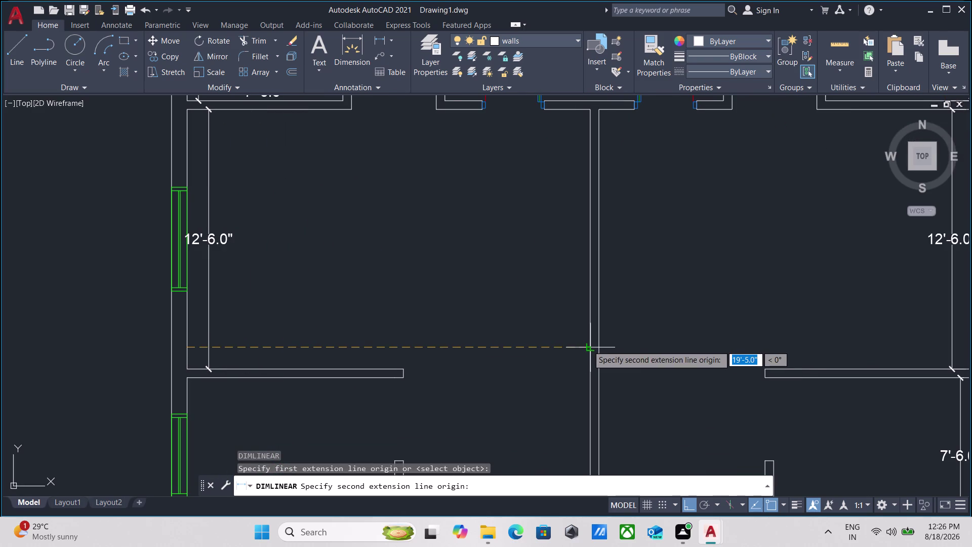
click(589, 337)
scroll(down, 3)
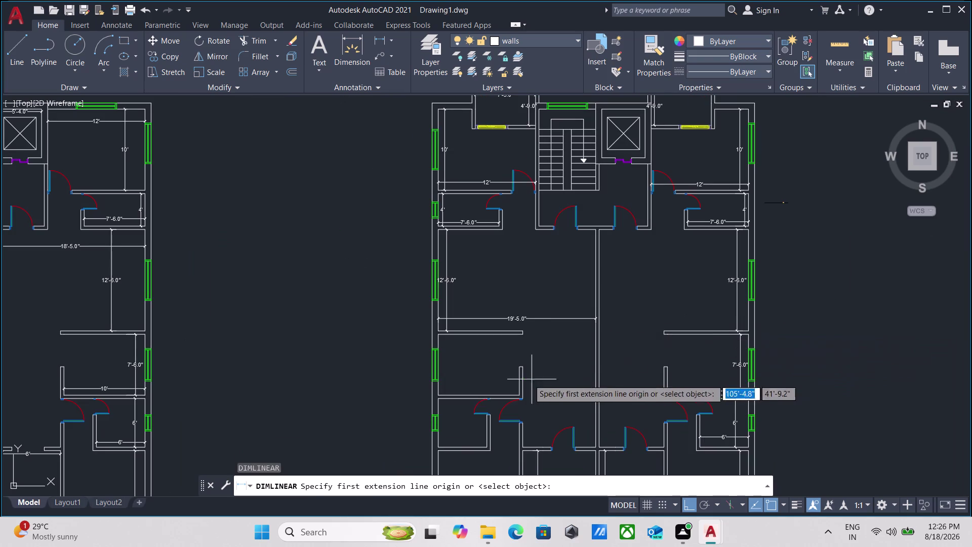
Dimension the upper left room with its 7'-6" side and 10' width.
middle_drag(490, 366, 505, 325)
scroll(up, 3)
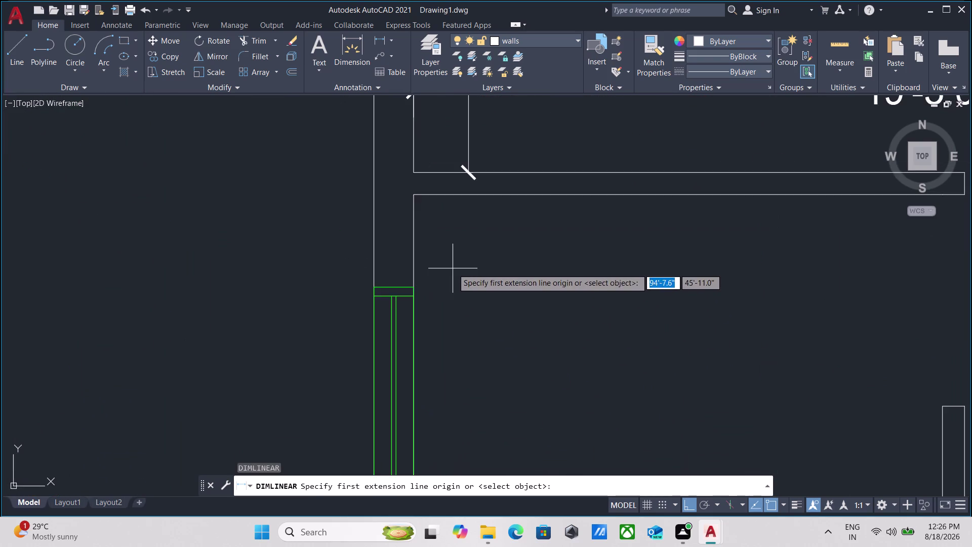
middle_drag(453, 269, 458, 375)
click(447, 302)
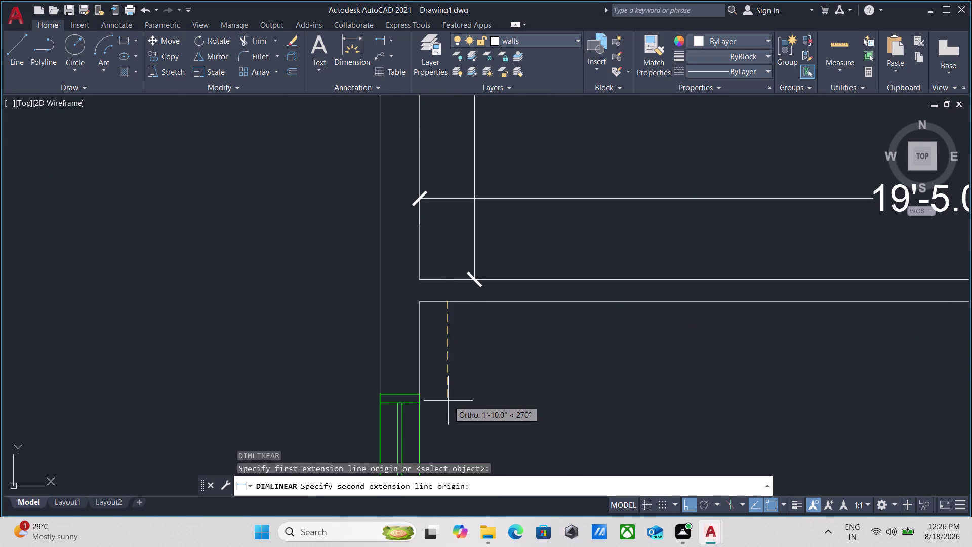
middle_drag(448, 401, 468, 261)
scroll(down, 3)
middle_drag(494, 332, 492, 299)
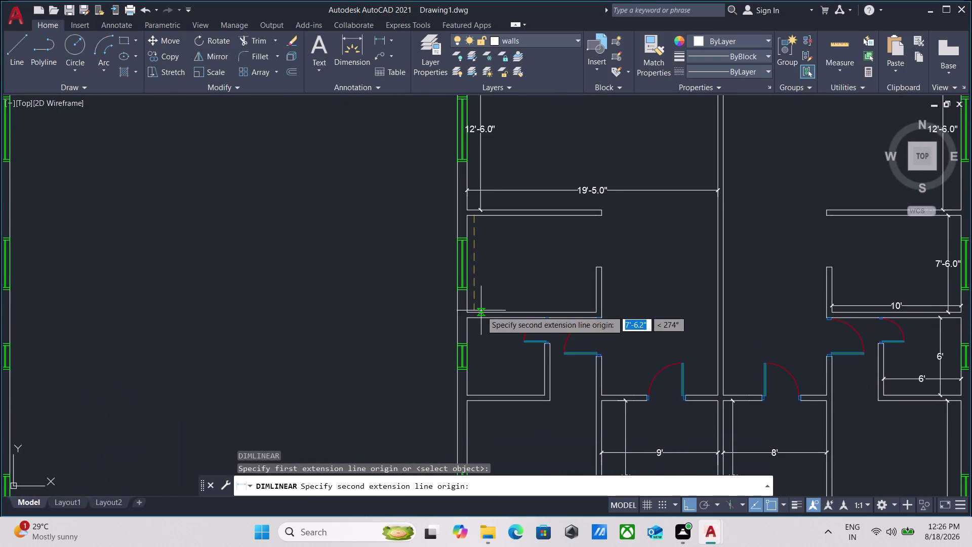
click(475, 311)
click(482, 293)
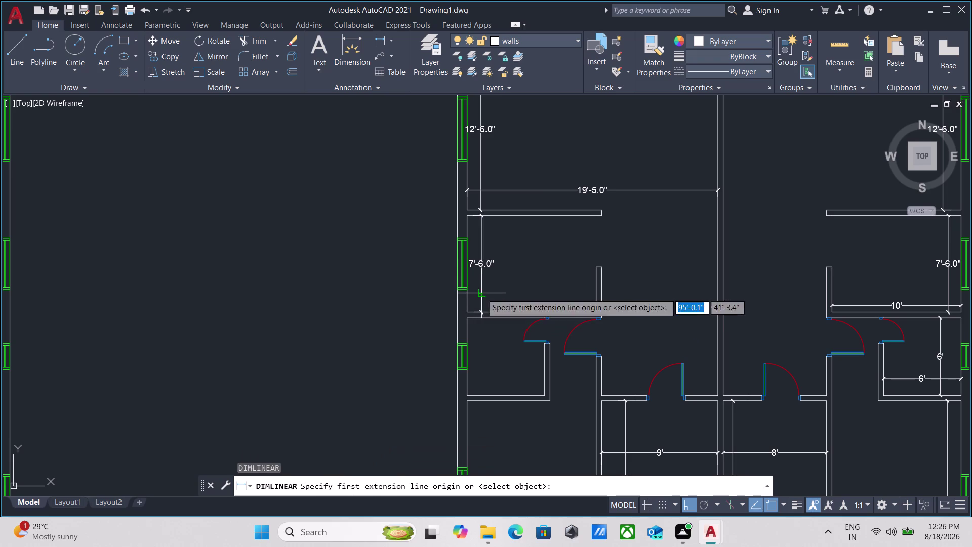
click(466, 303)
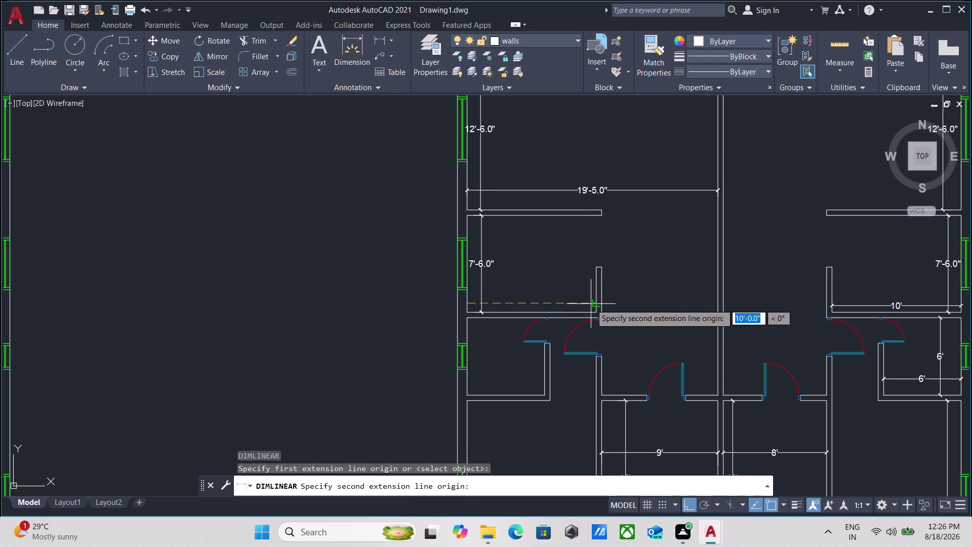
click(594, 304)
click(563, 300)
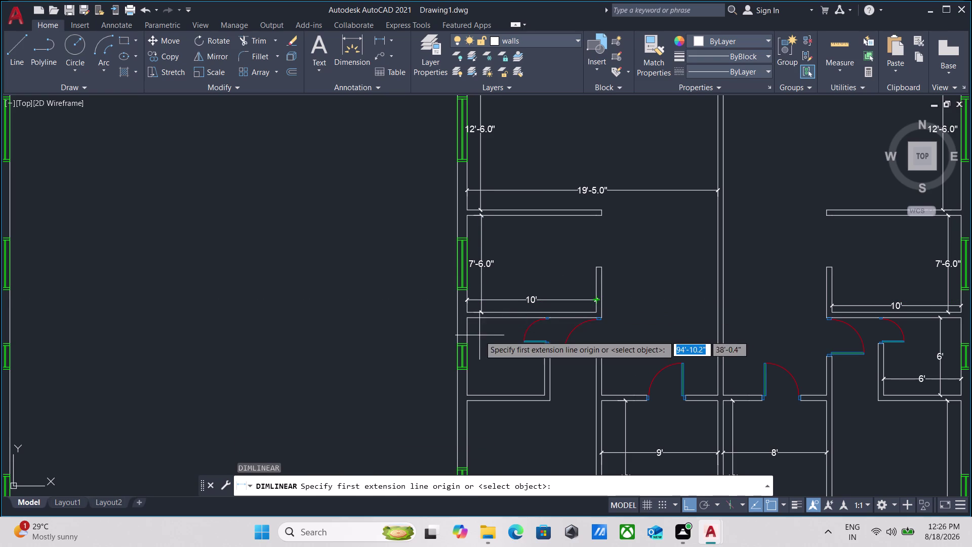
Dimension the small room below with 6' height and 6' width.
middle_drag(482, 336, 472, 352)
scroll(up, 3)
scroll(down, 3)
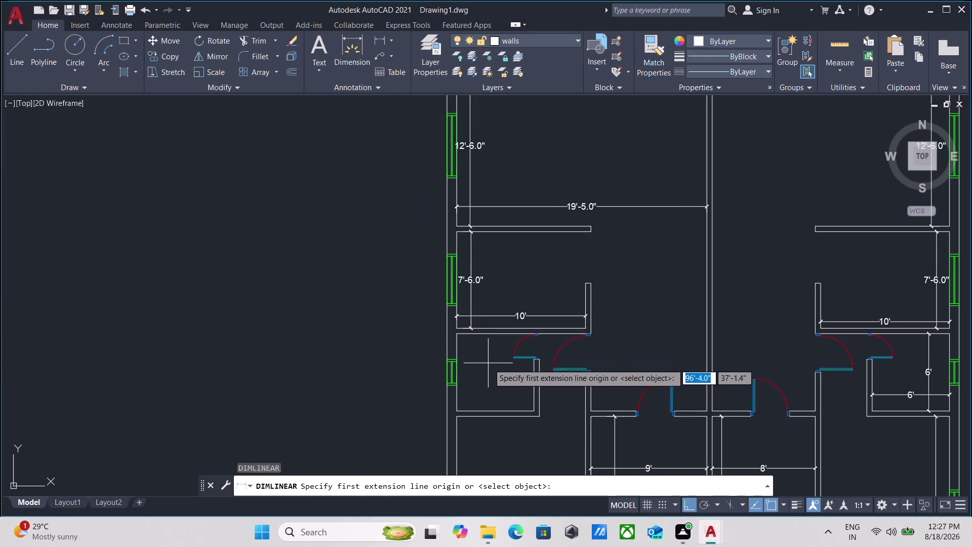
middle_drag(509, 315, 512, 309)
scroll(up, 3)
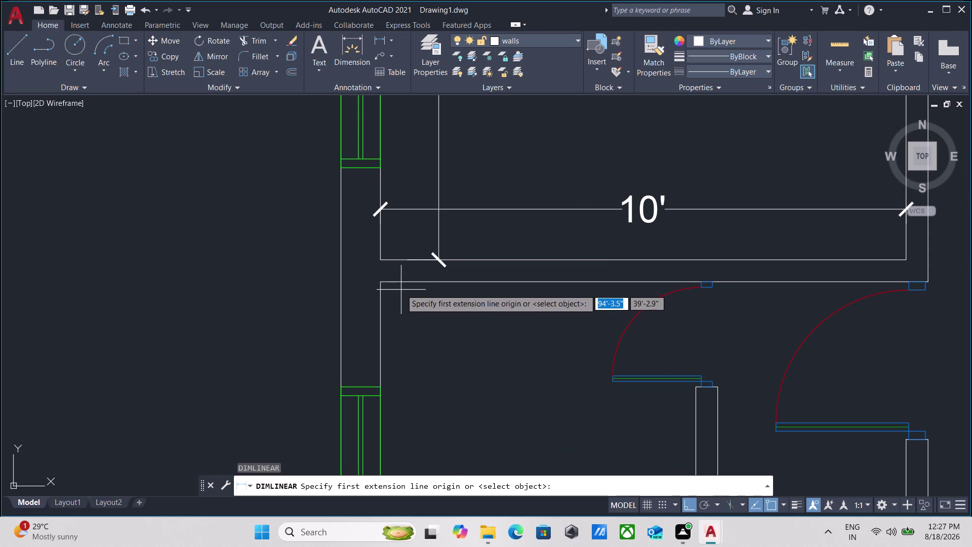
click(401, 283)
scroll(down, 3)
middle_drag(409, 357, 429, 258)
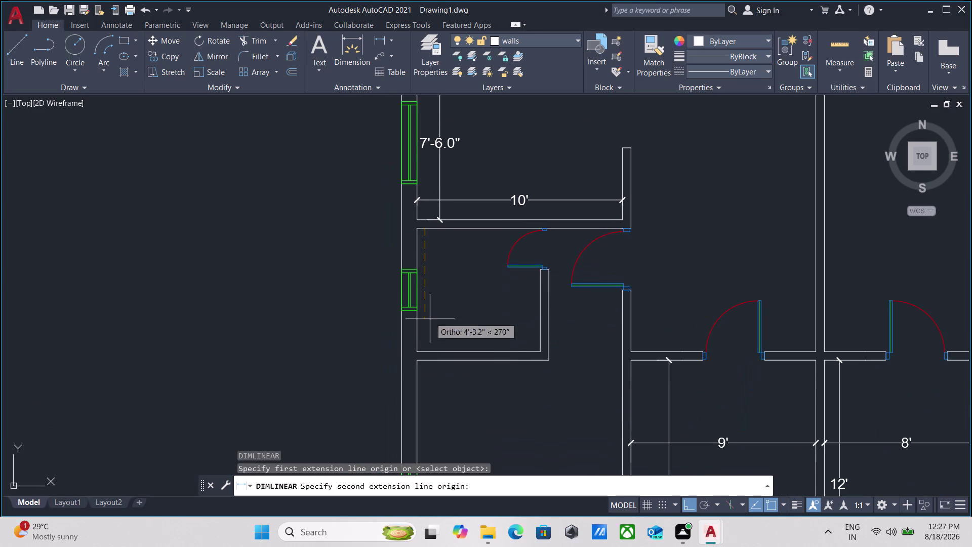
click(425, 351)
click(428, 337)
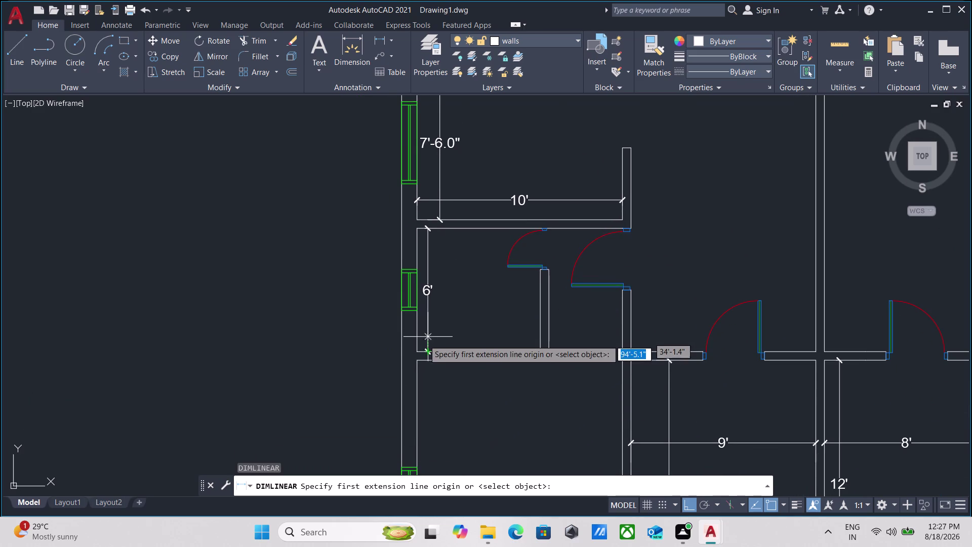
click(414, 339)
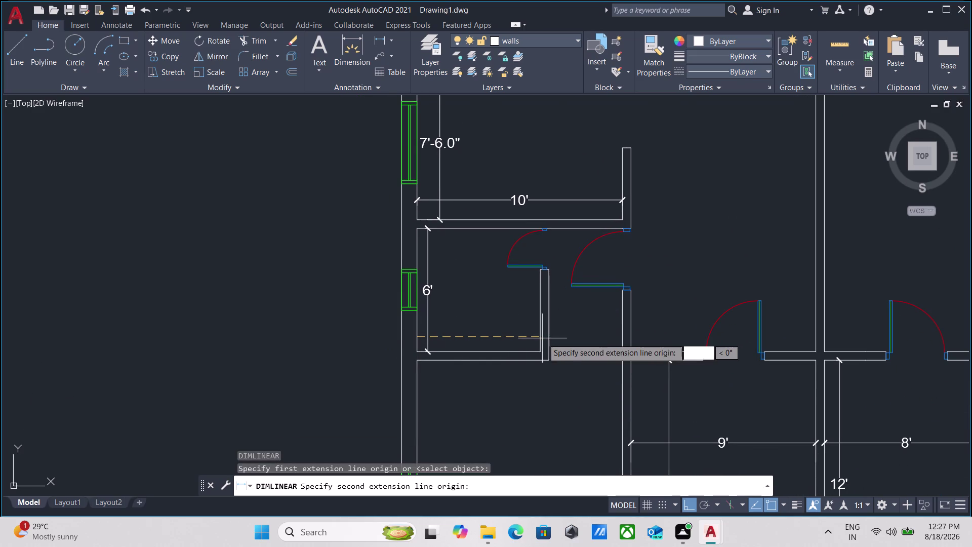
click(543, 338)
click(540, 336)
Dimension the large room with a 15'-5" length and a bottom 10' width.
scroll(down, 3)
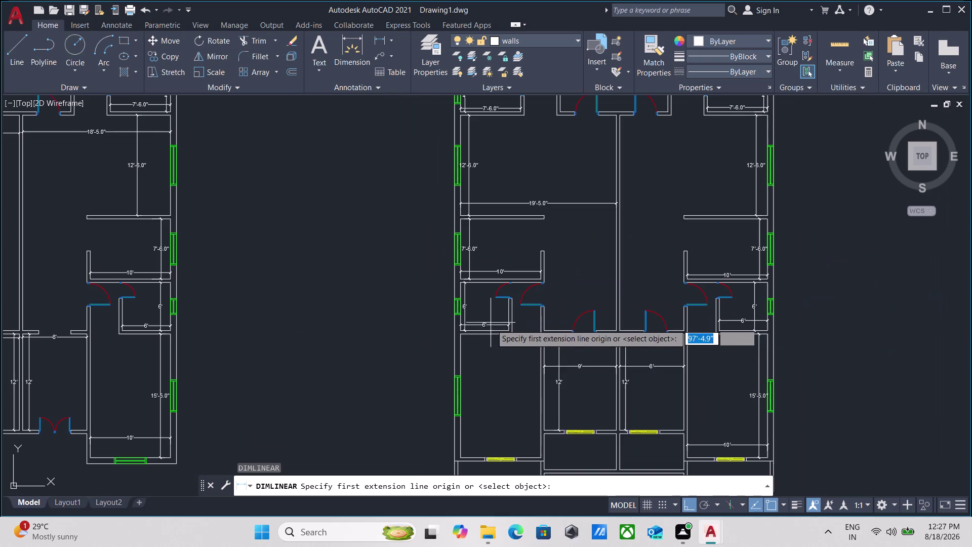
middle_drag(511, 354, 512, 285)
scroll(up, 3)
middle_drag(494, 269, 484, 296)
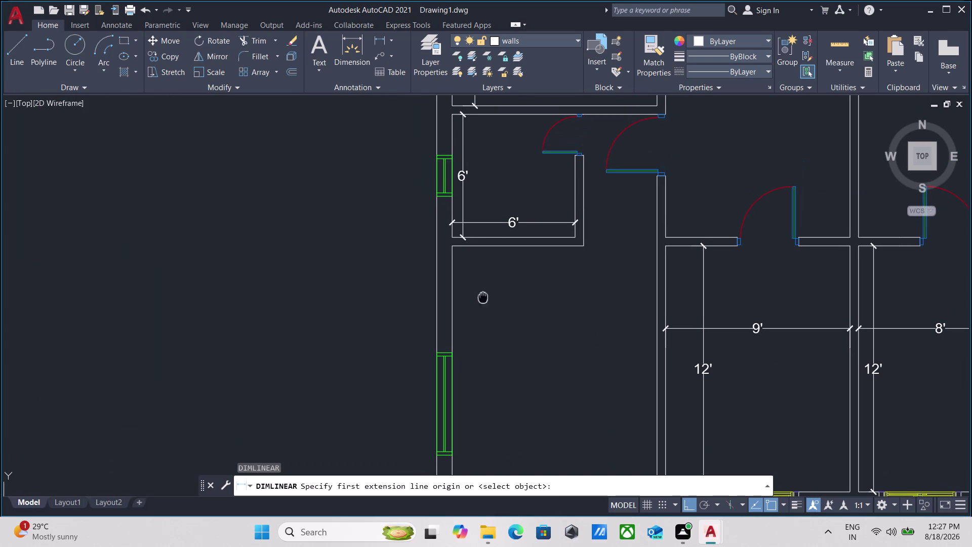
click(473, 247)
scroll(down, 3)
middle_drag(490, 373, 492, 332)
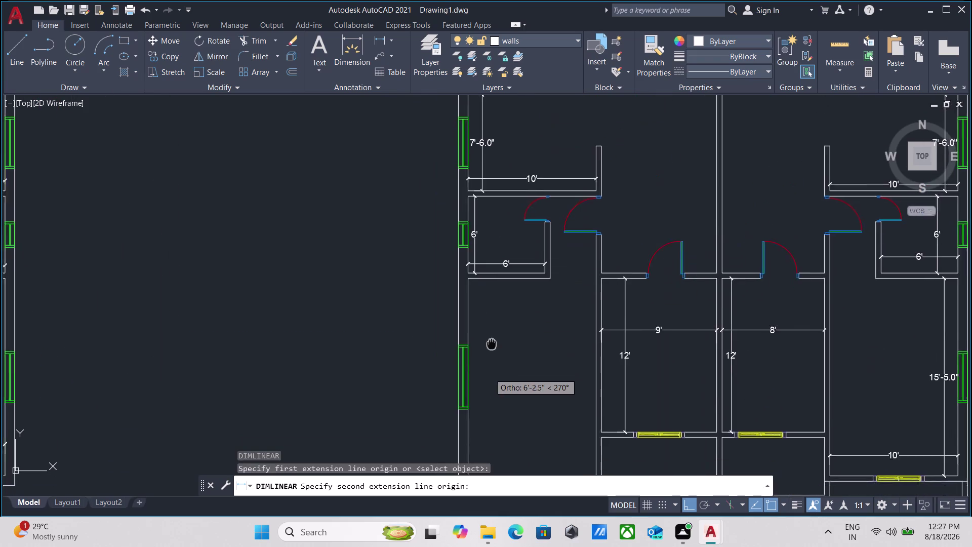
middle_drag(492, 333, 496, 250)
click(488, 366)
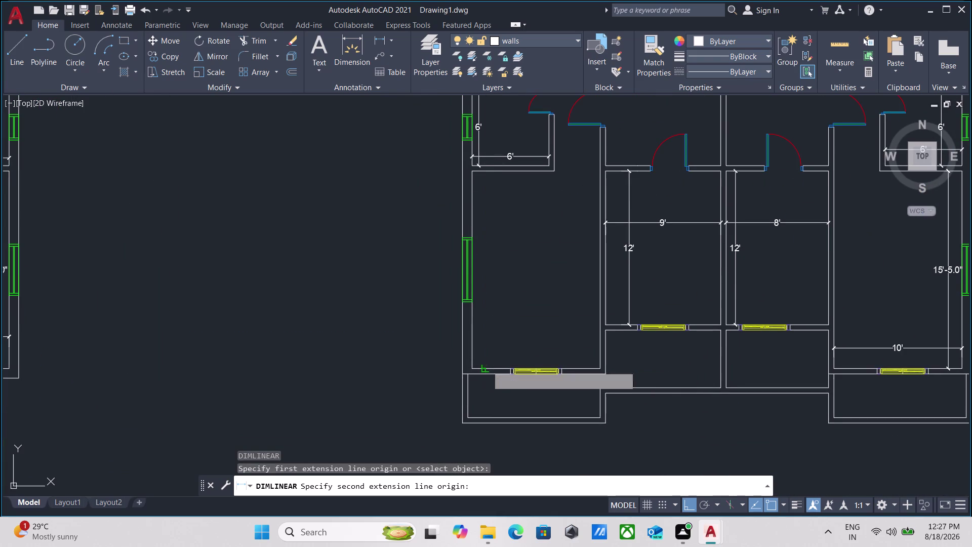
click(487, 345)
click(474, 347)
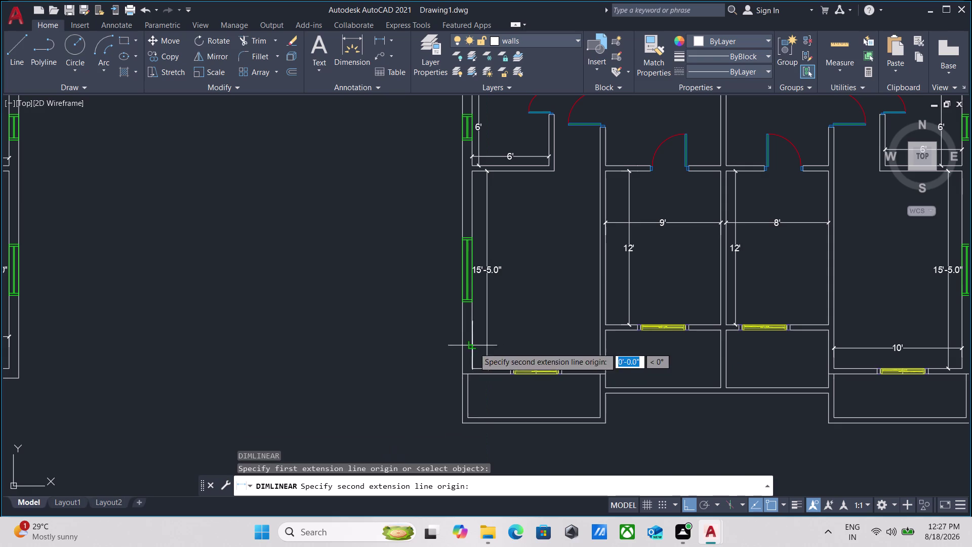
click(601, 347)
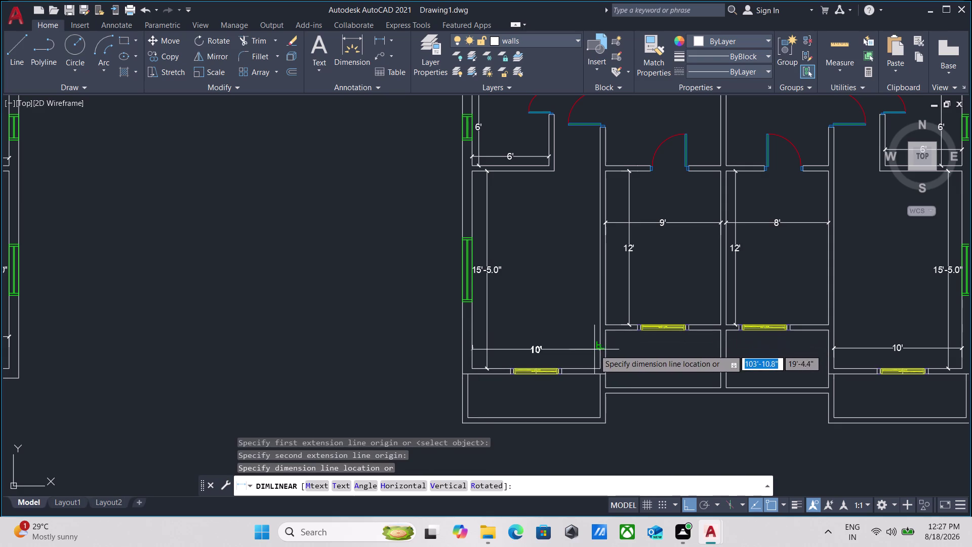
click(590, 348)
scroll(down, 3)
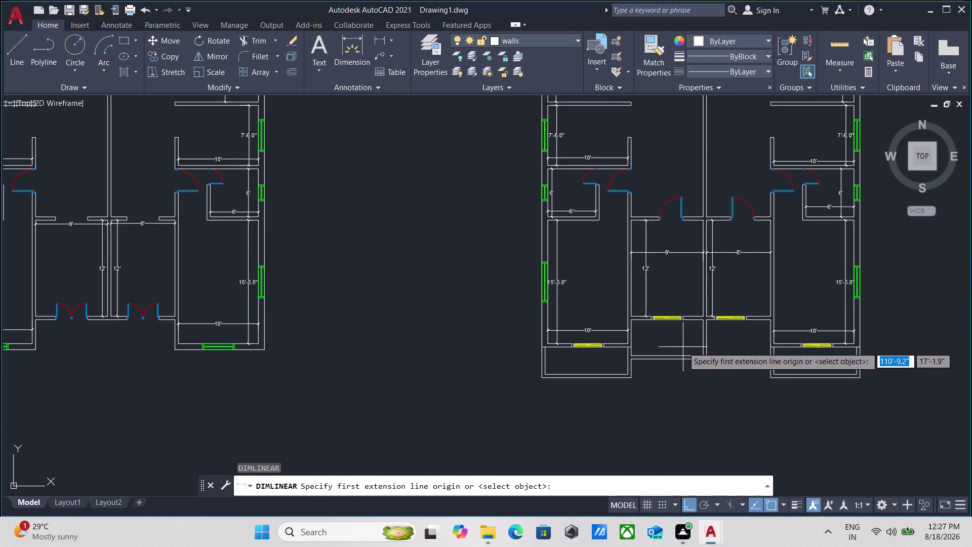
middle_drag(683, 347, 555, 347)
scroll(up, 3)
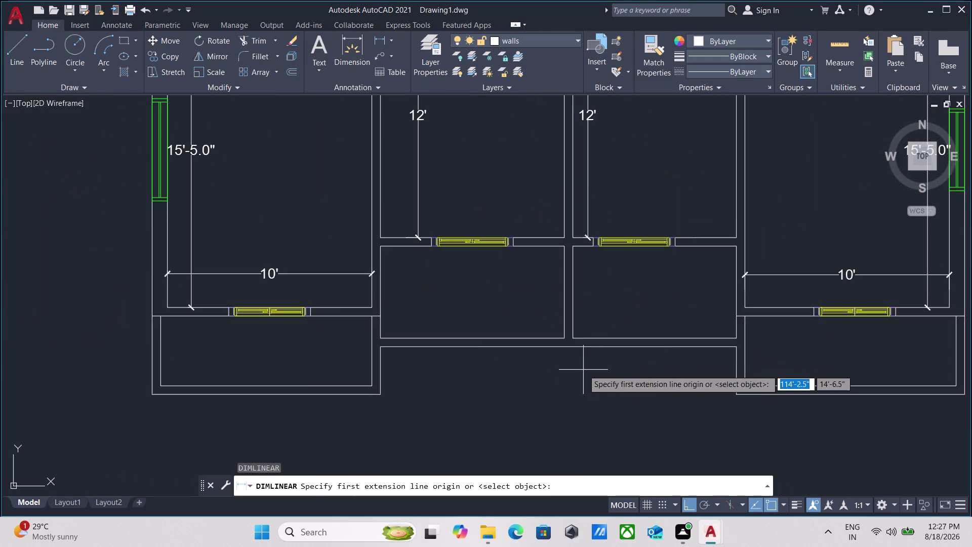
scroll(down, 3)
middle_drag(594, 369, 473, 370)
scroll(down, 3)
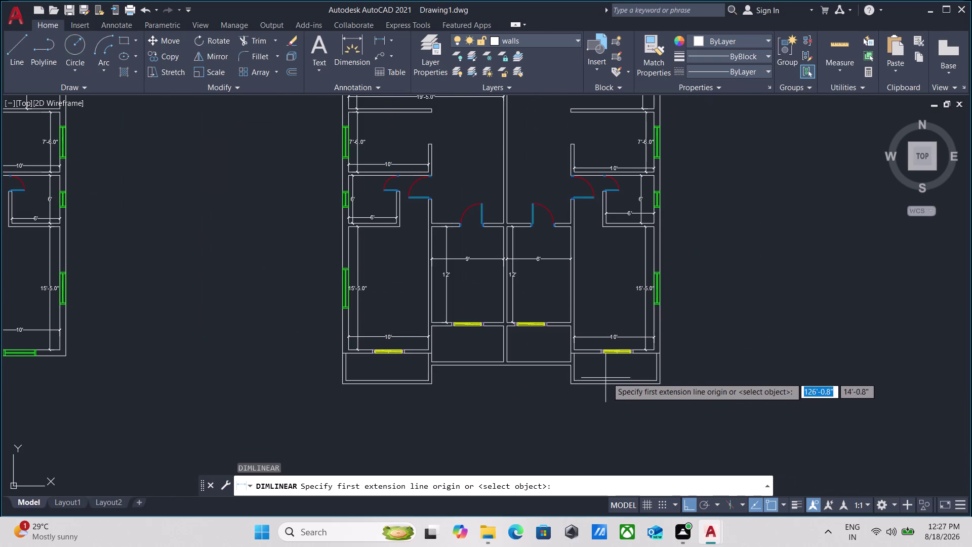
scroll(up, 3)
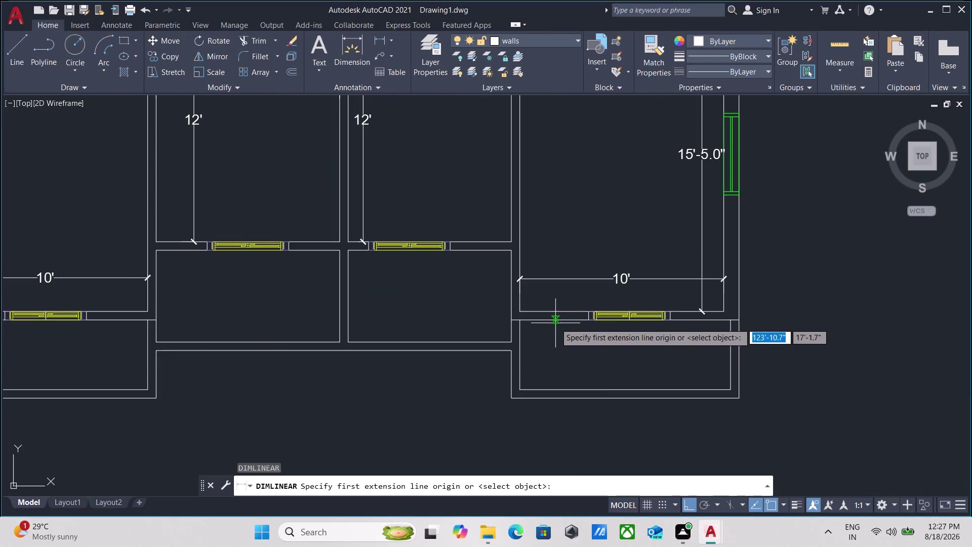
Dimension the right balcony with a 3'-5" depth and 10'-4" width.
click(556, 323)
click(558, 392)
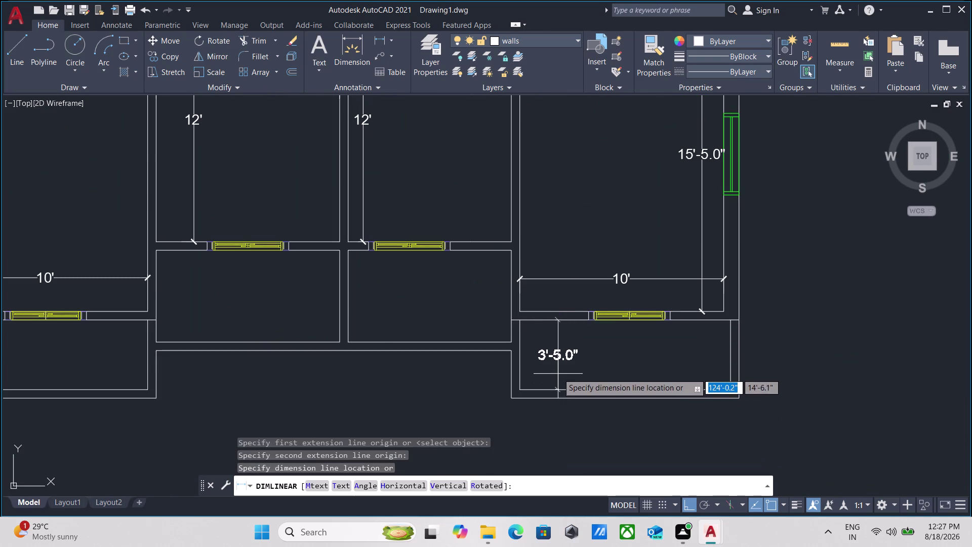
click(558, 373)
click(521, 374)
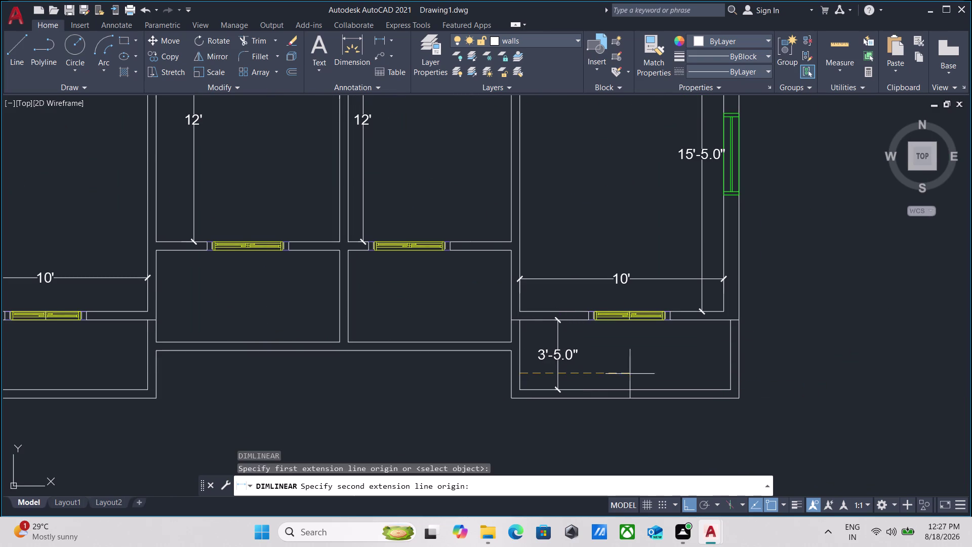
click(732, 373)
click(723, 366)
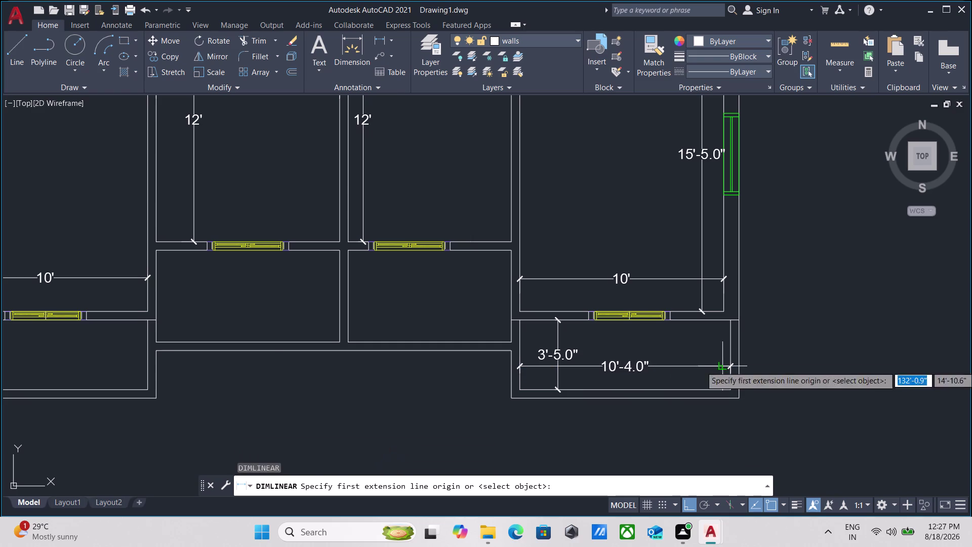
Dimension the left balcony with a matching 10'-4" width and 3'-5" depth.
scroll(down, 3)
scroll(down, 3)
middle_drag(440, 385, 451, 385)
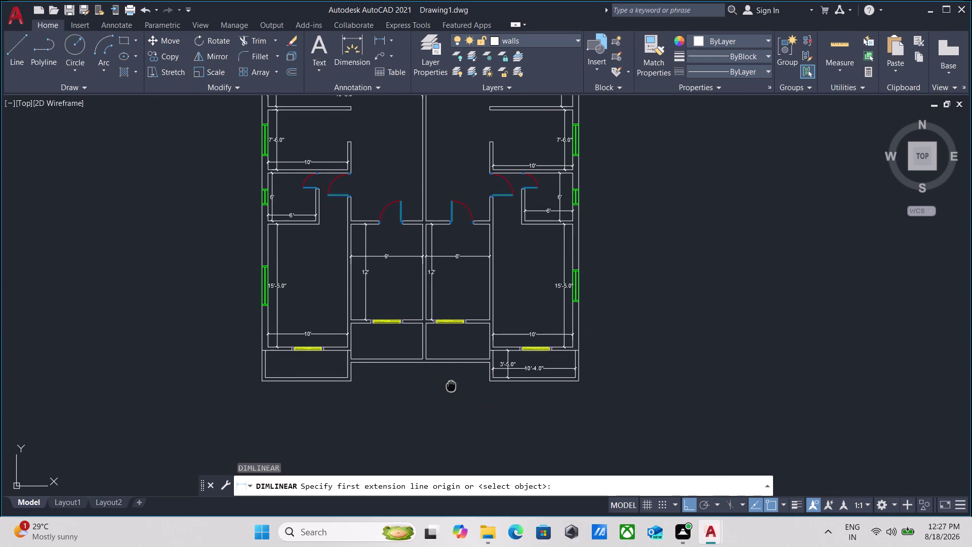
middle_drag(451, 385, 604, 373)
scroll(up, 3)
scroll(up, 3)
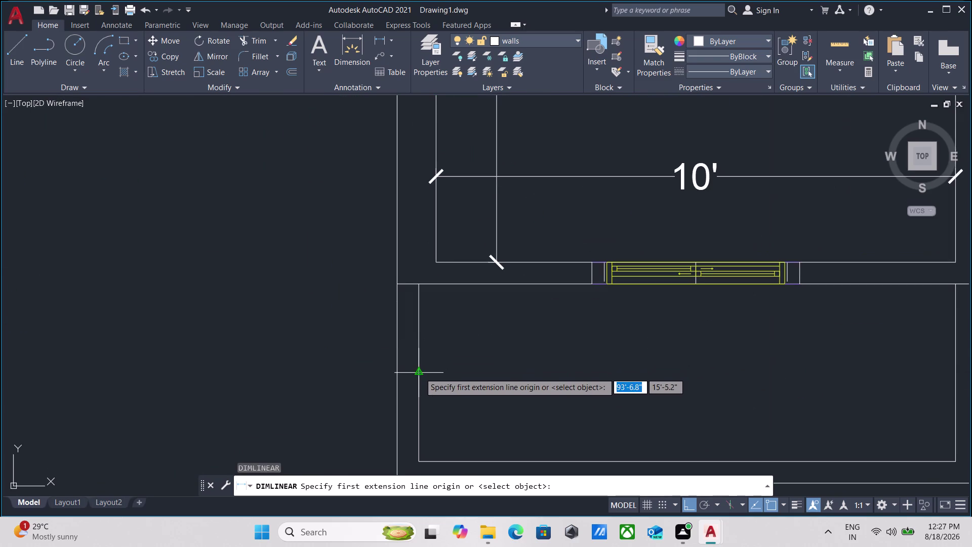
click(420, 373)
middle_drag(614, 373, 467, 376)
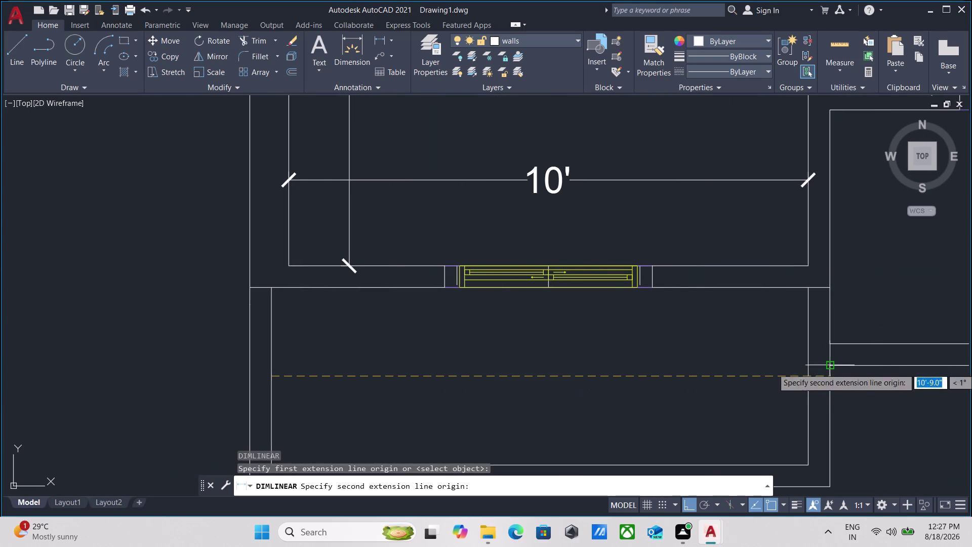
click(808, 378)
click(807, 386)
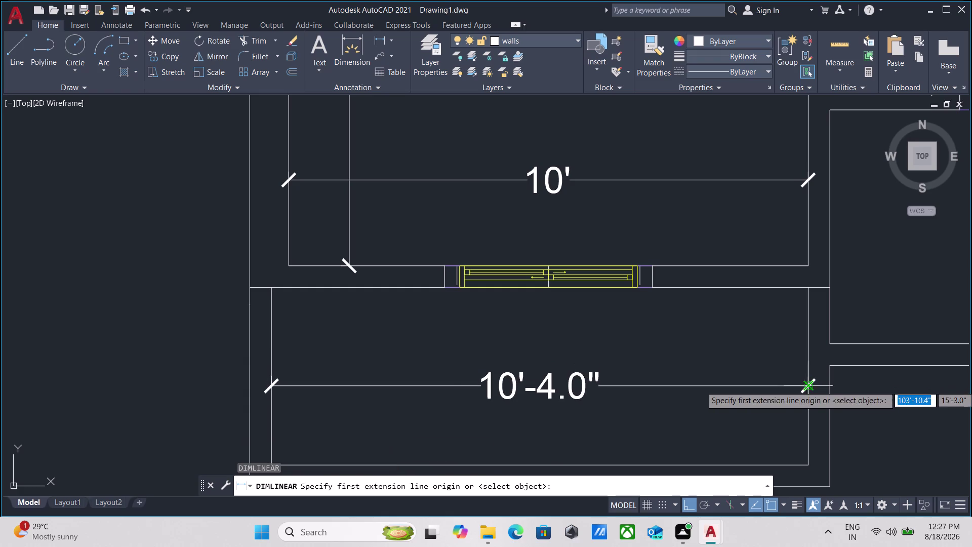
click(313, 287)
middle_drag(329, 388, 348, 350)
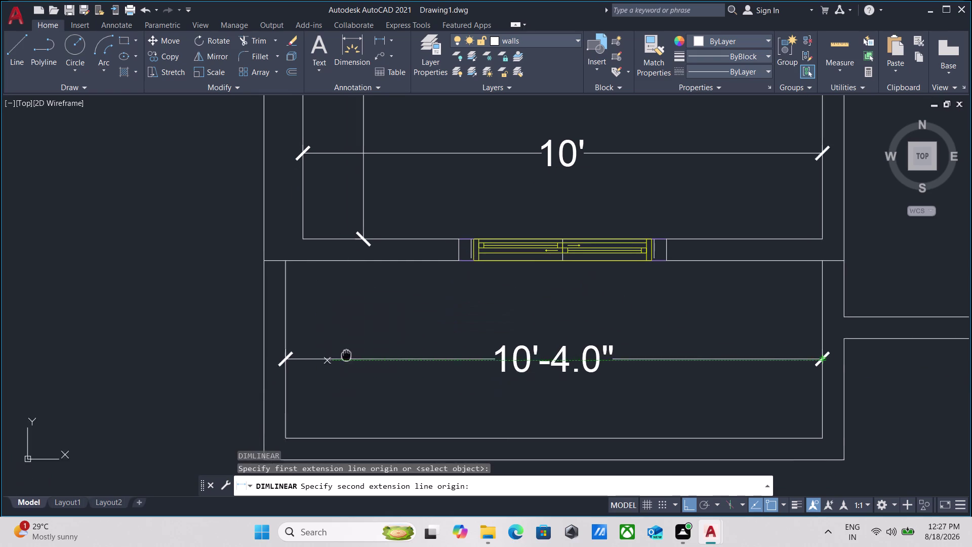
middle_drag(348, 351, 364, 328)
click(348, 402)
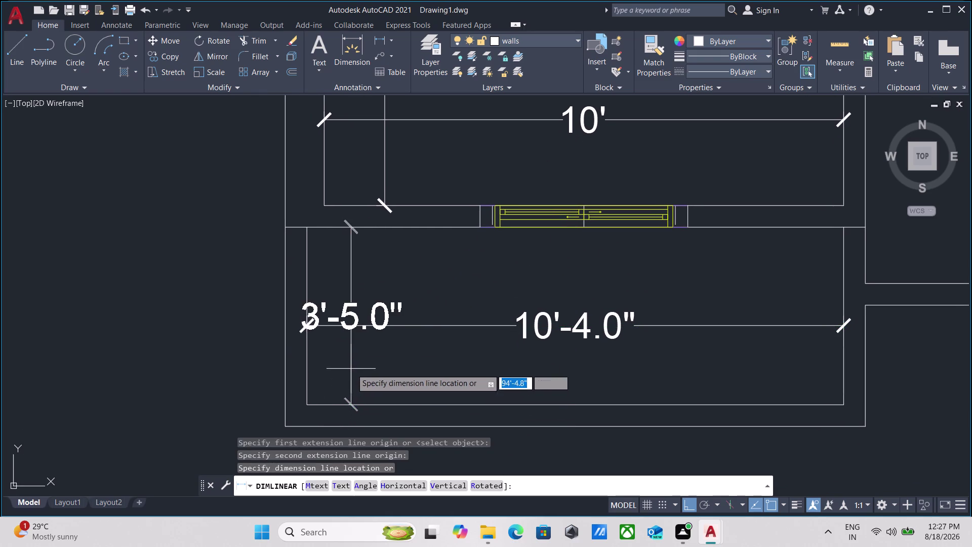
click(361, 368)
scroll(down, 3)
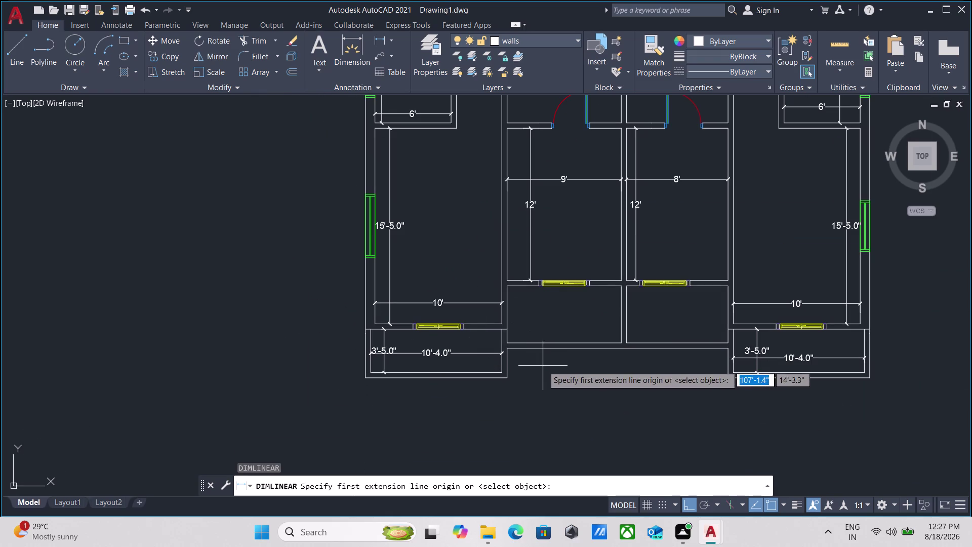
scroll(down, 3)
scroll(down, 3)
middle_drag(376, 329, 438, 380)
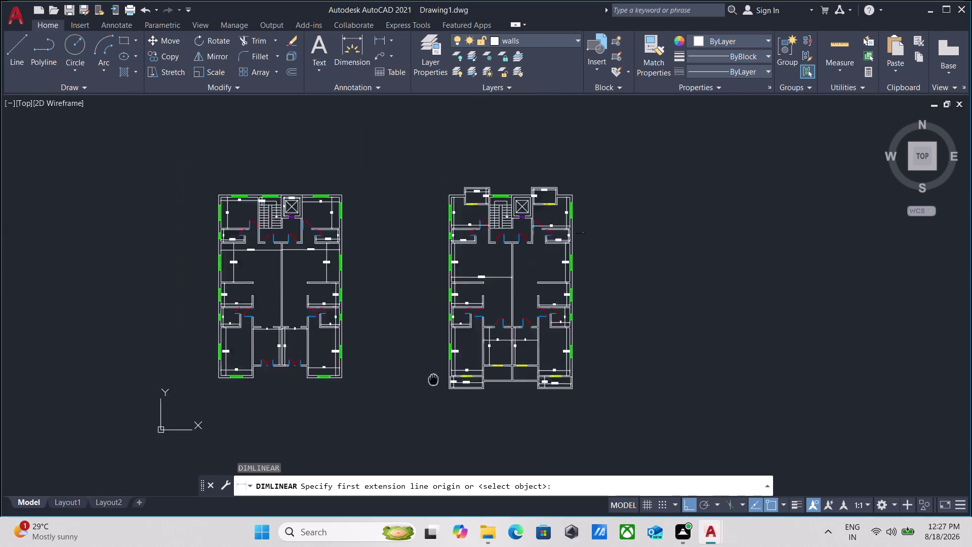
Review both floor plans and cancel the pending linear dimension.
middle_drag(438, 380, 457, 387)
scroll(up, 3)
scroll(down, 3)
middle_drag(401, 249, 382, 302)
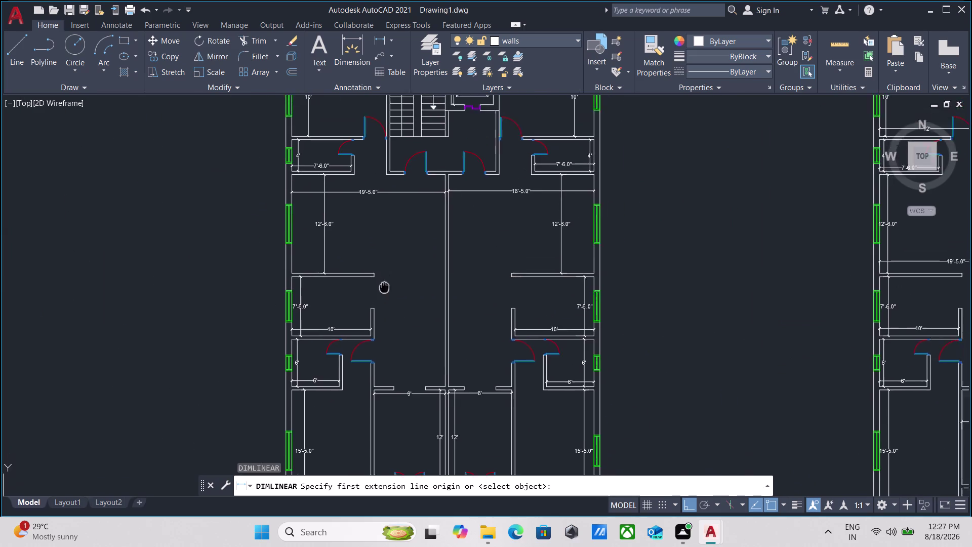
middle_drag(382, 301, 375, 370)
scroll(down, 3)
scroll(up, 3)
scroll(down, 3)
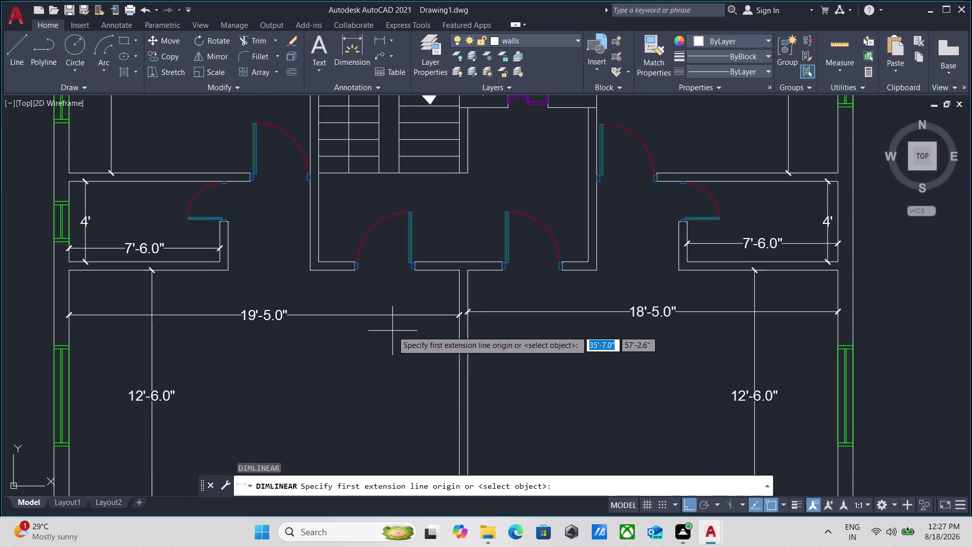
scroll(down, 3)
scroll(up, 3)
middle_drag(425, 276, 398, 392)
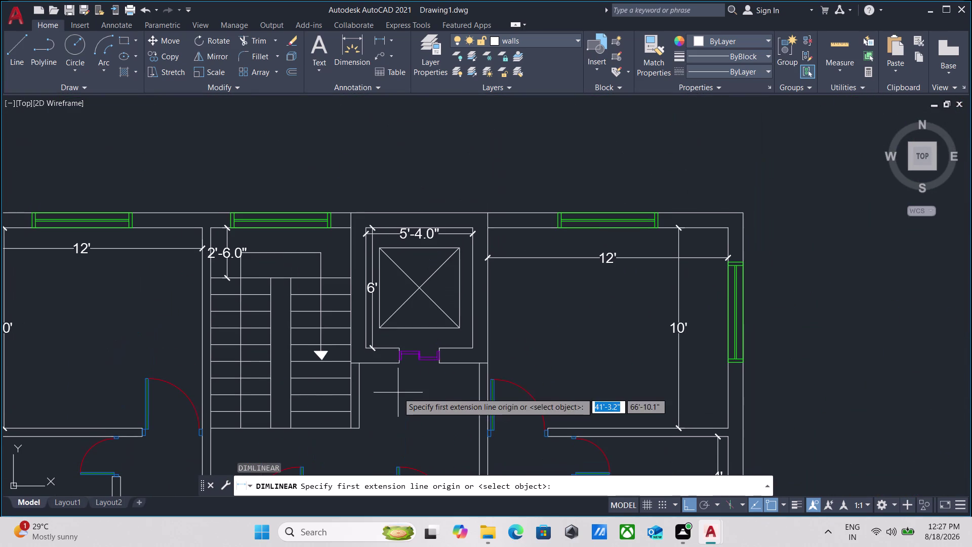
scroll(down, 3)
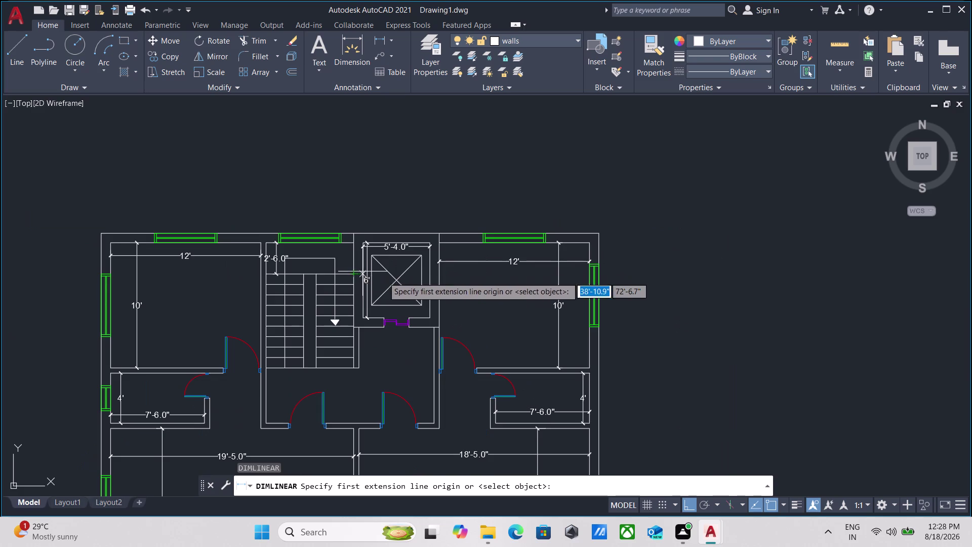
scroll(down, 3)
middle_drag(399, 345, 400, 234)
scroll(down, 3)
middle_drag(379, 346, 387, 293)
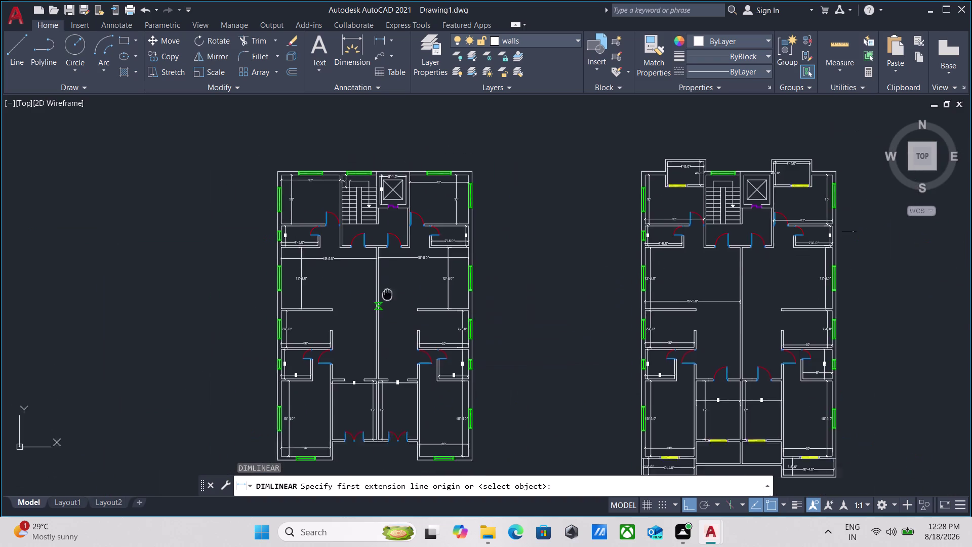
middle_drag(388, 293, 398, 246)
scroll(up, 3)
scroll(down, 3)
middle_drag(358, 347, 309, 384)
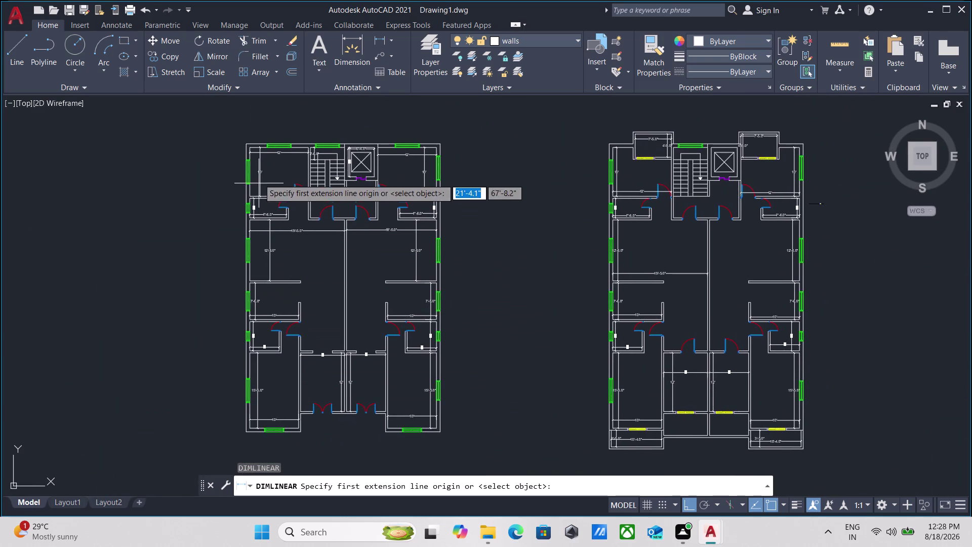
scroll(up, 3)
key(Escape)
Survey the left plan's rooms and bathrooms, then switch to Autocad Blocks (2).dwg.
scroll(down, 3)
scroll(up, 3)
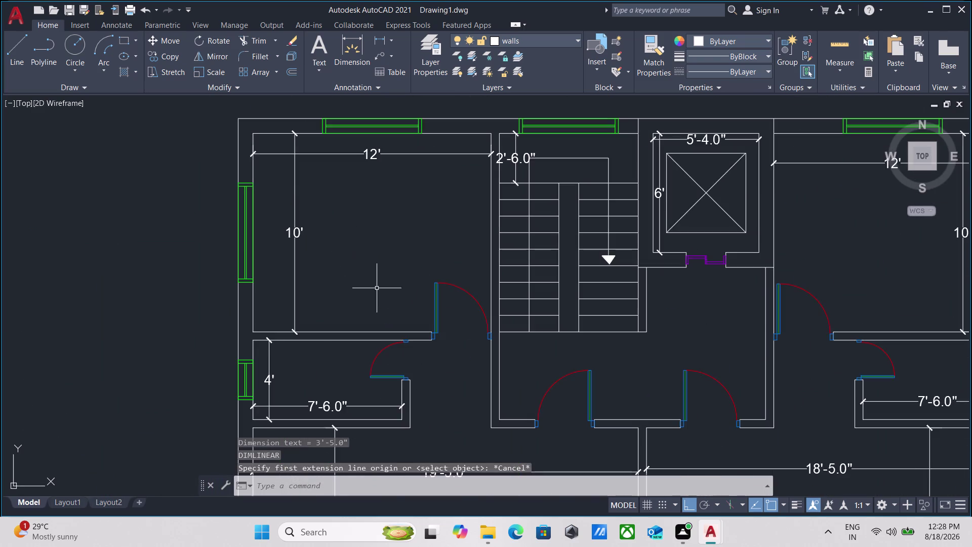
scroll(down, 3)
middle_drag(395, 335, 343, 195)
scroll(down, 3)
middle_drag(350, 268, 350, 268)
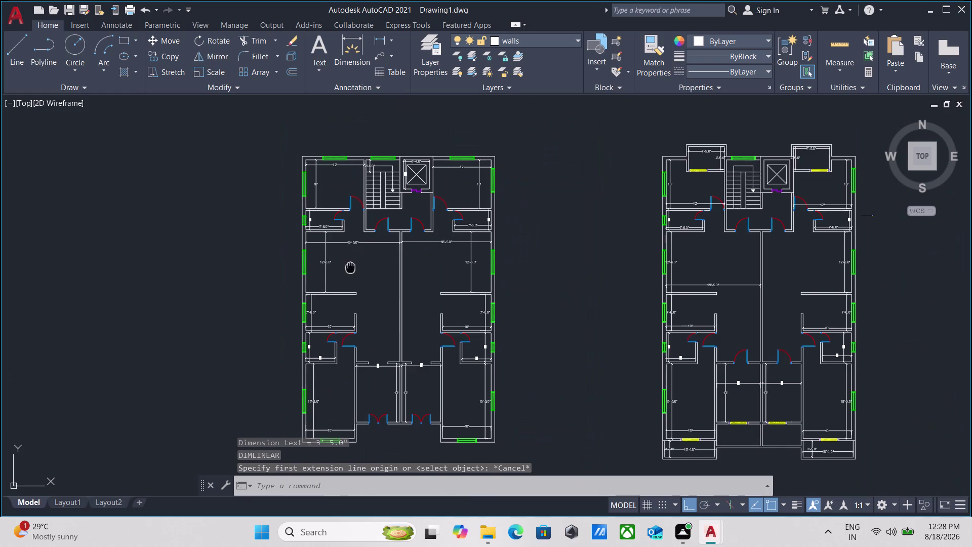
middle_drag(350, 267, 263, 133)
scroll(up, 3)
scroll(down, 3)
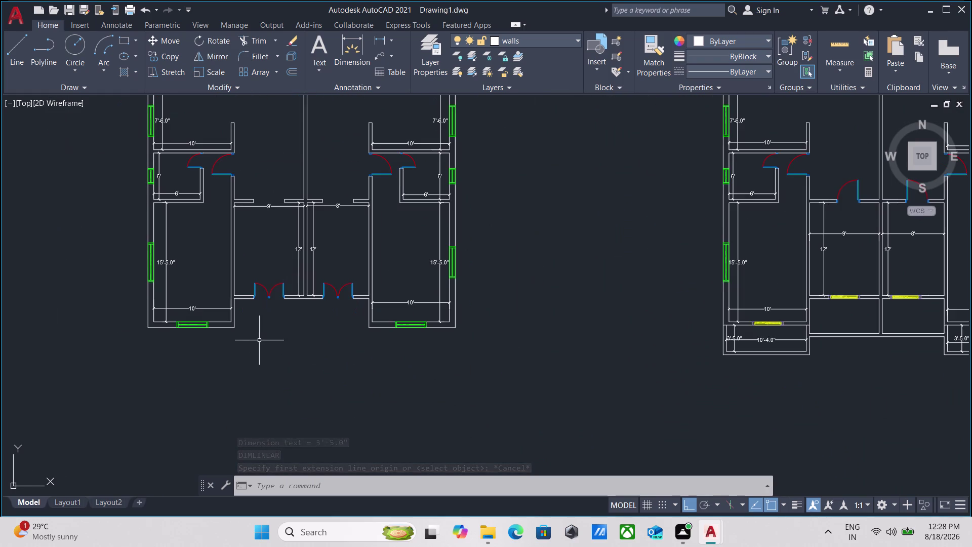
scroll(up, 3)
scroll(down, 3)
middle_drag(260, 340, 413, 410)
middle_drag(450, 395, 442, 446)
scroll(up, 3)
scroll(down, 3)
scroll(down, 3)
middle_drag(411, 371, 399, 391)
scroll(up, 3)
scroll(down, 3)
middle_drag(399, 391, 395, 425)
middle_drag(397, 309, 368, 234)
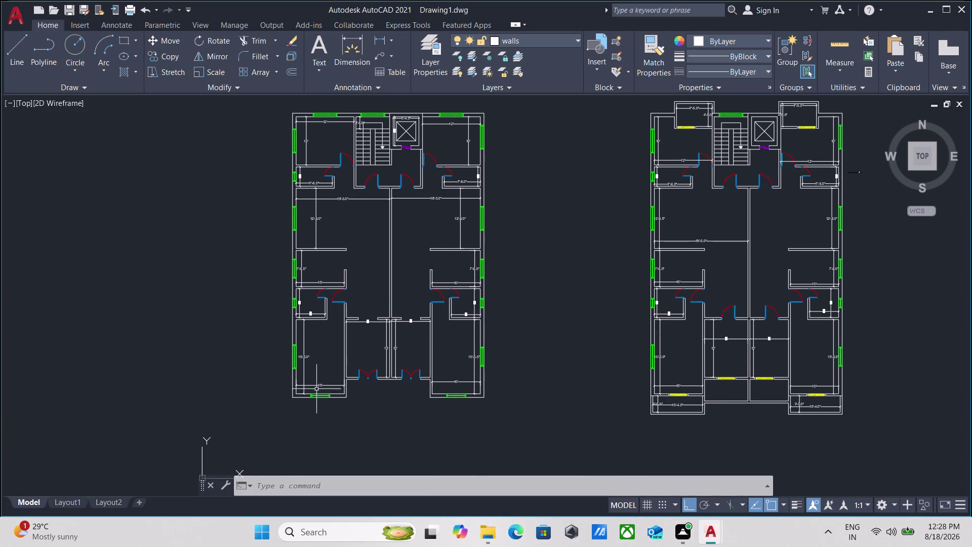
scroll(up, 3)
scroll(down, 3)
middle_drag(315, 224, 311, 356)
middle_drag(345, 282, 323, 429)
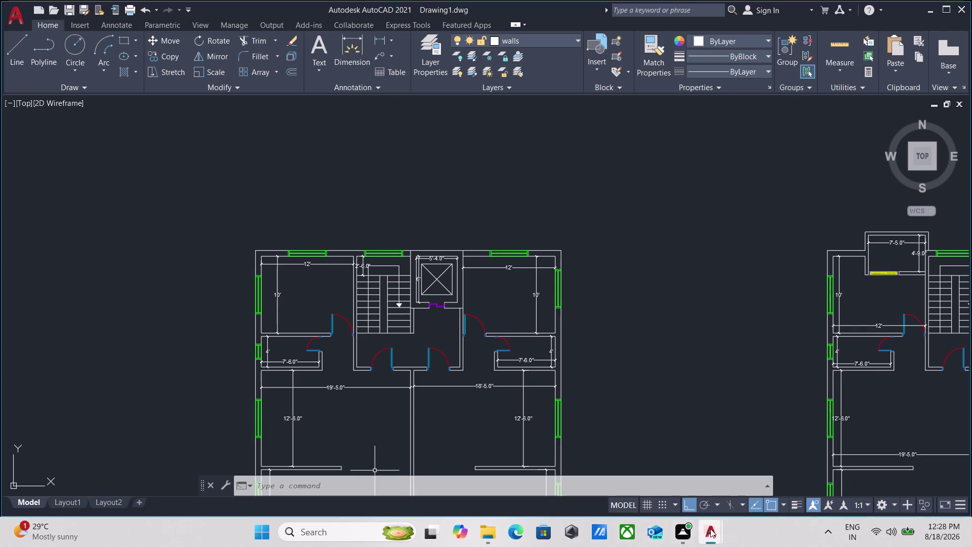
click(738, 480)
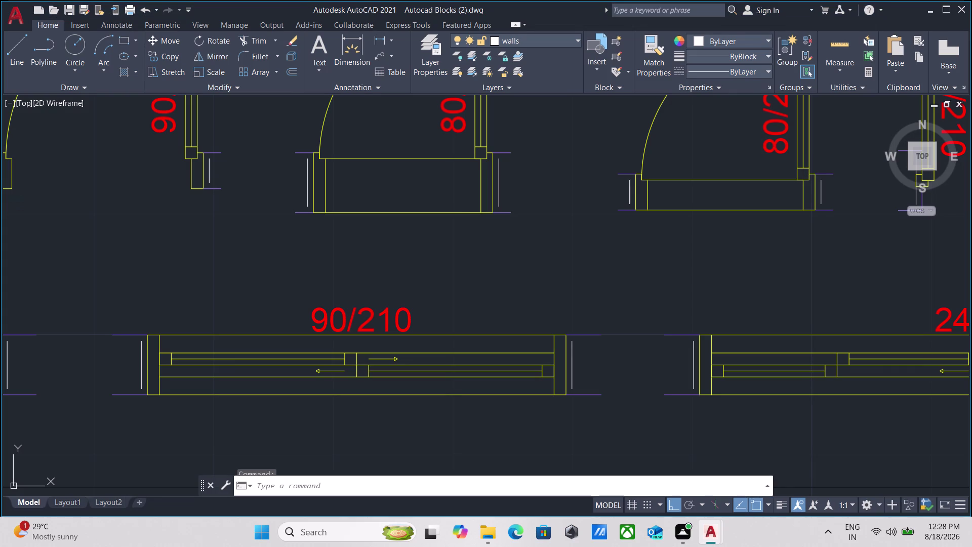
Zoom and pan through the library's door and window blocks and its category overview.
scroll(down, 3)
scroll(down, 3)
scroll(down, 3)
middle_drag(157, 327, 391, 375)
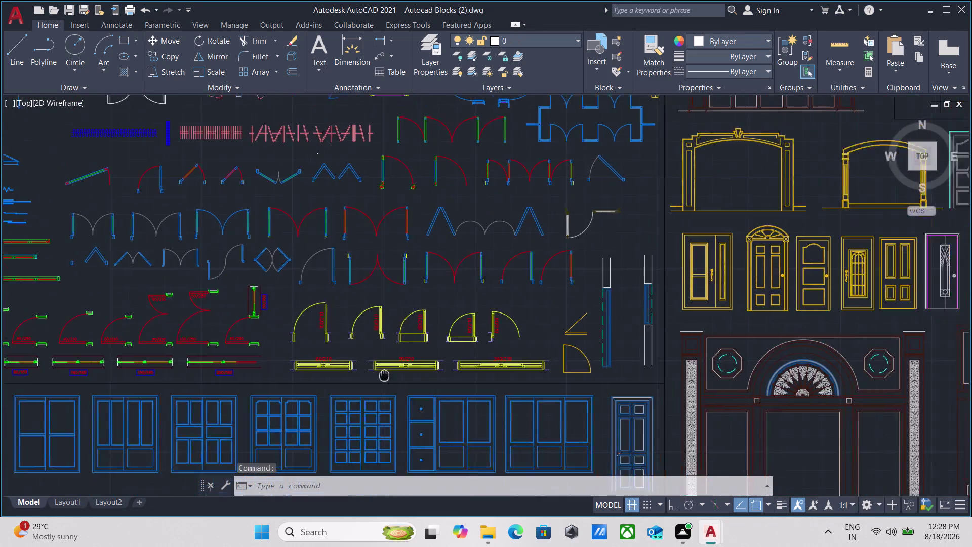
middle_drag(390, 375, 423, 375)
scroll(down, 3)
scroll(down, 3)
scroll(down, 3)
middle_drag(120, 308, 422, 365)
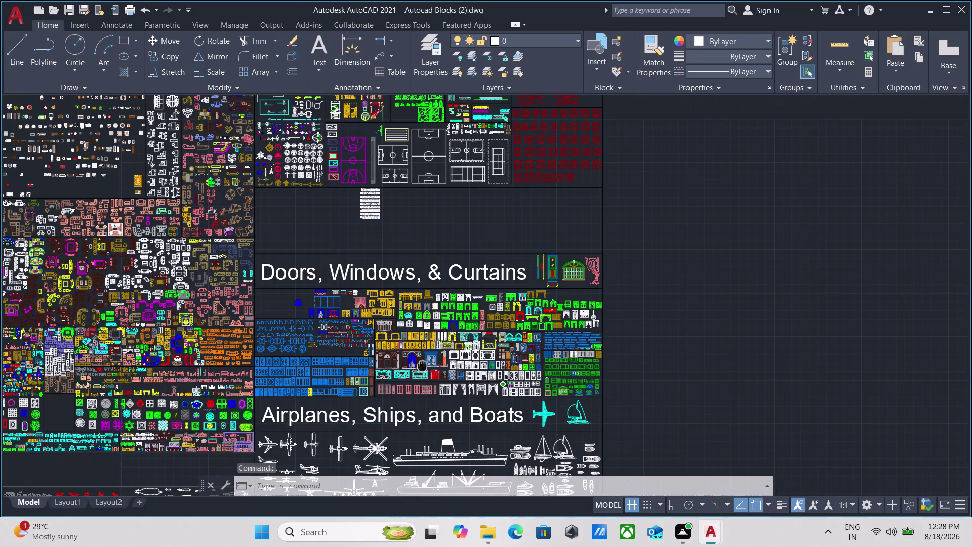
scroll(up, 3)
scroll(up, 3)
scroll(up, 3)
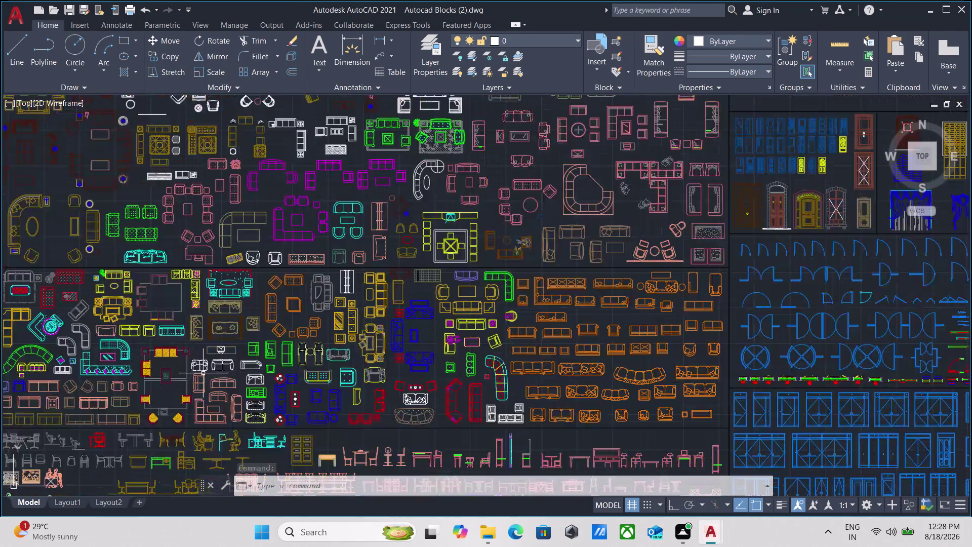
scroll(up, 3)
scroll(down, 3)
Browse the furniture, lamp and picture frame blocks, then switch back to Drawing1.dwg.
middle_drag(199, 375, 475, 375)
scroll(down, 3)
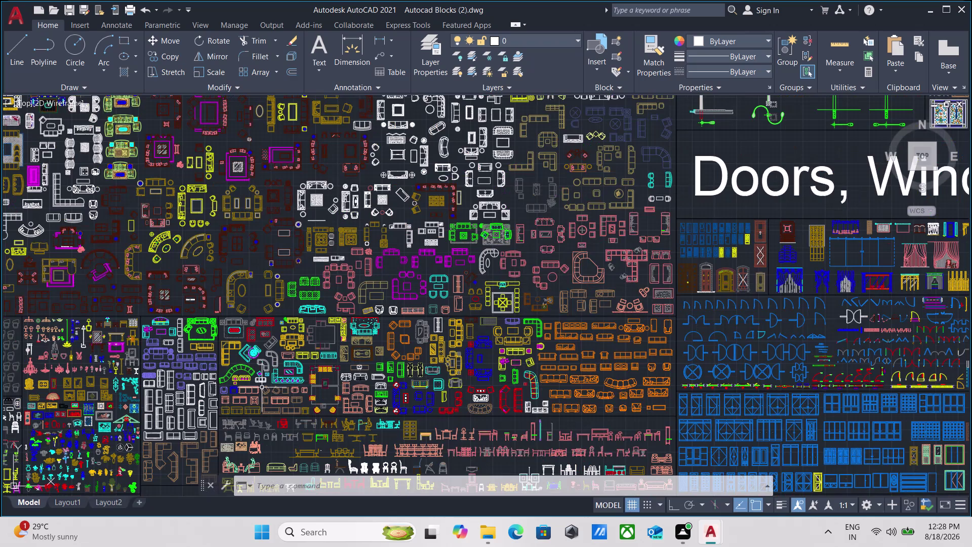
middle_drag(261, 388, 434, 391)
scroll(up, 3)
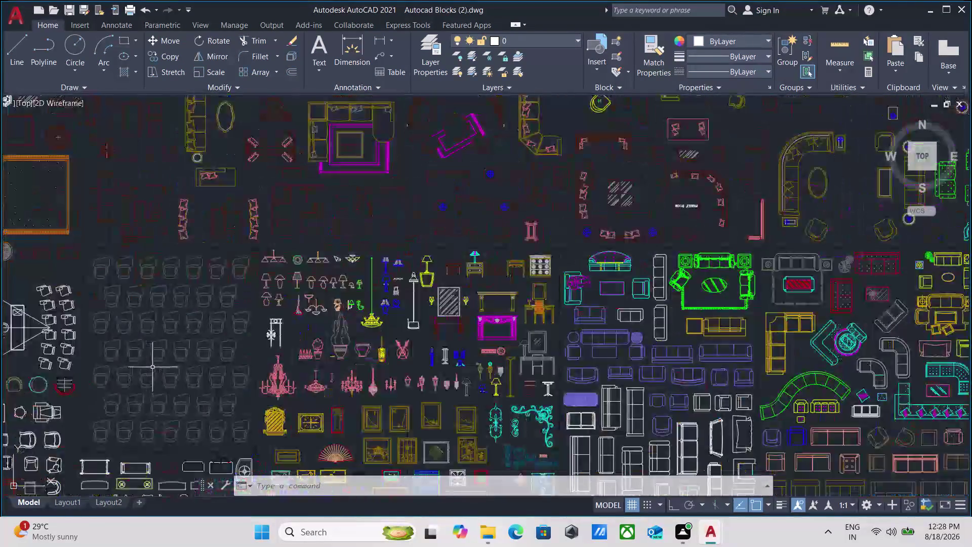
scroll(up, 3)
scroll(down, 3)
scroll(up, 3)
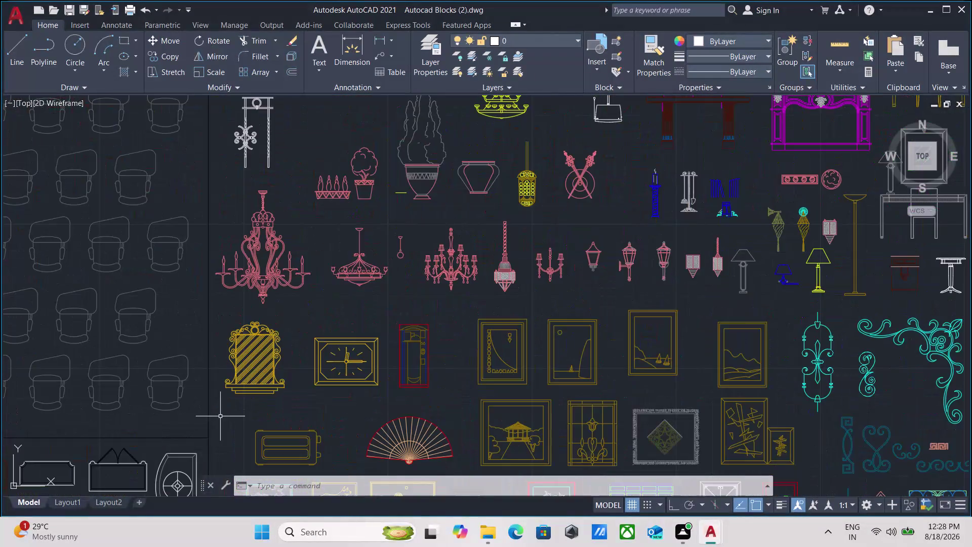
scroll(down, 3)
scroll(down, 3)
middle_drag(343, 422, 436, 494)
scroll(up, 3)
scroll(up, 3)
scroll(down, 3)
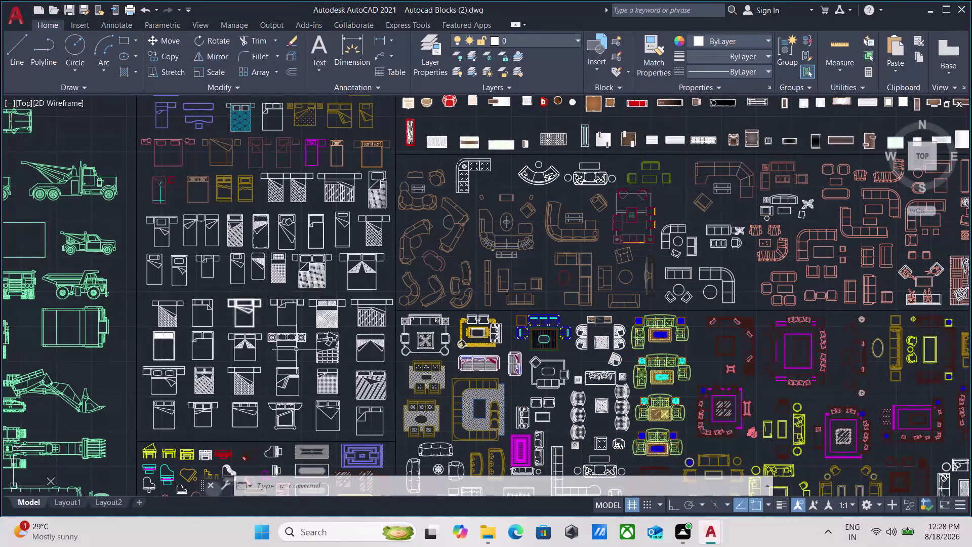
scroll(down, 3)
scroll(down, 3)
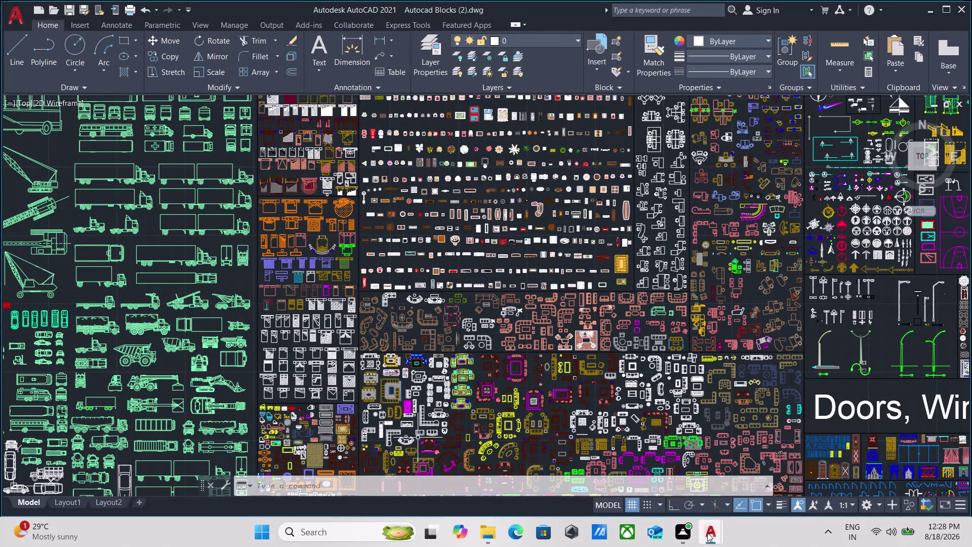
click(645, 484)
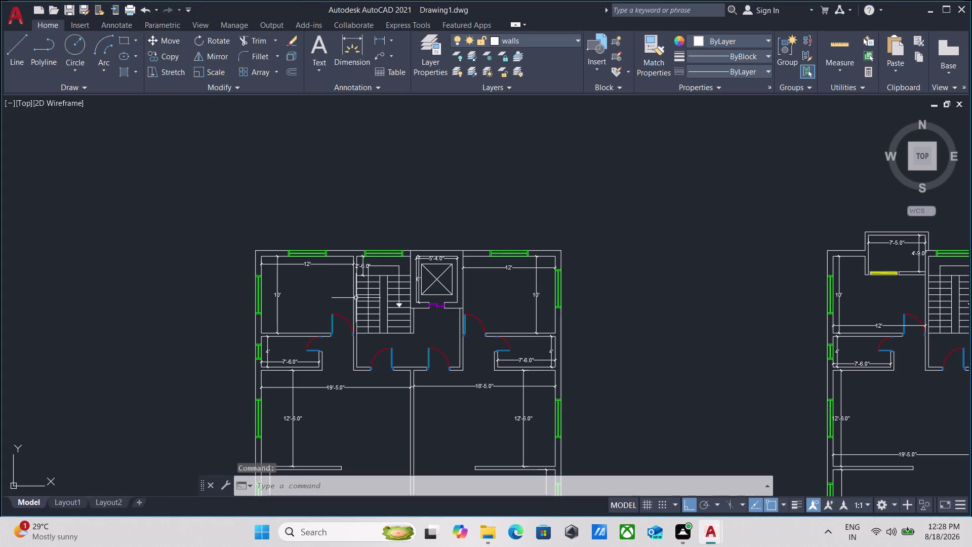
Start repeating linear dimensioning with MULTIPLE and DLI at the left plan's top wall.
scroll(down, 3)
scroll(up, 3)
middle_drag(369, 377, 360, 319)
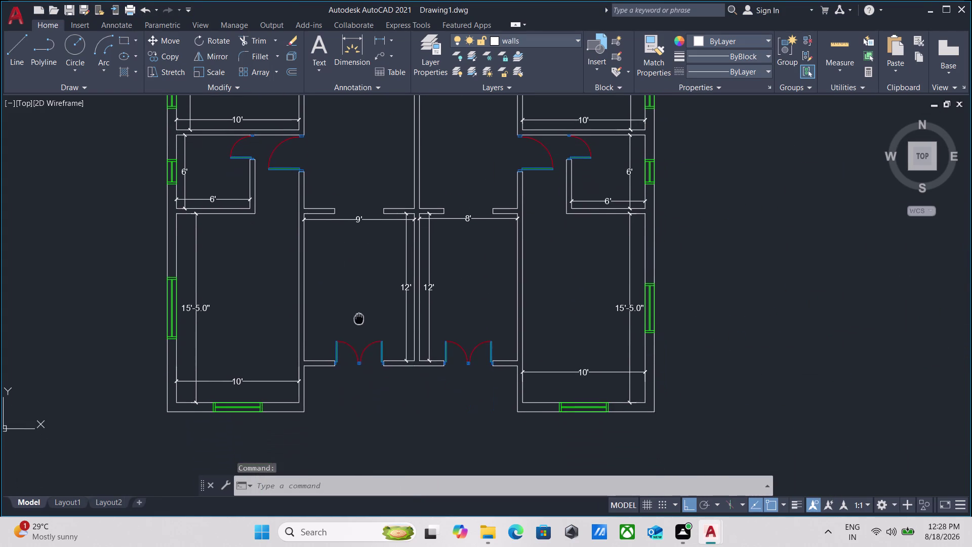
scroll(down, 3)
middle_drag(359, 318, 358, 501)
scroll(down, 3)
middle_drag(339, 358, 330, 424)
scroll(up, 3)
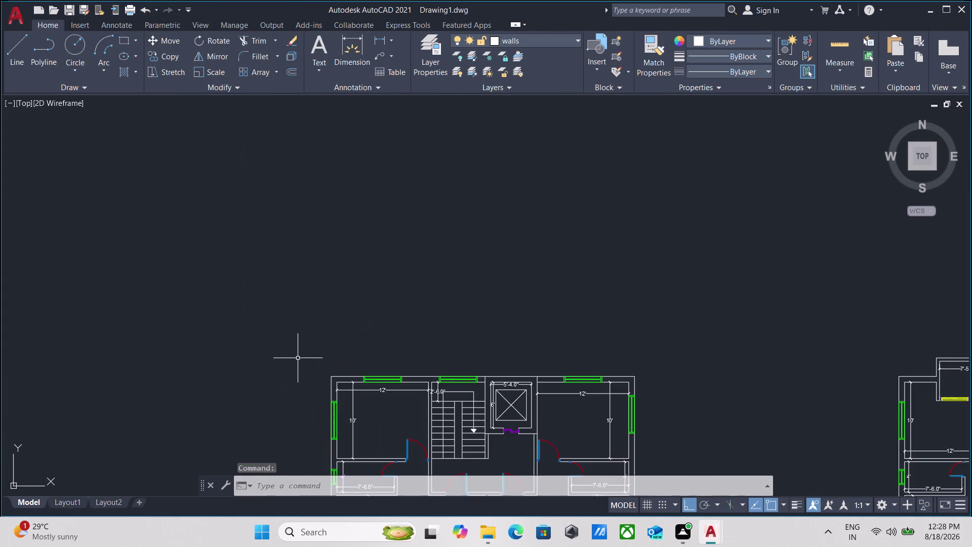
scroll(up, 3)
middle_drag(300, 356, 288, 314)
scroll(up, 3)
middle_drag(289, 312, 213, 294)
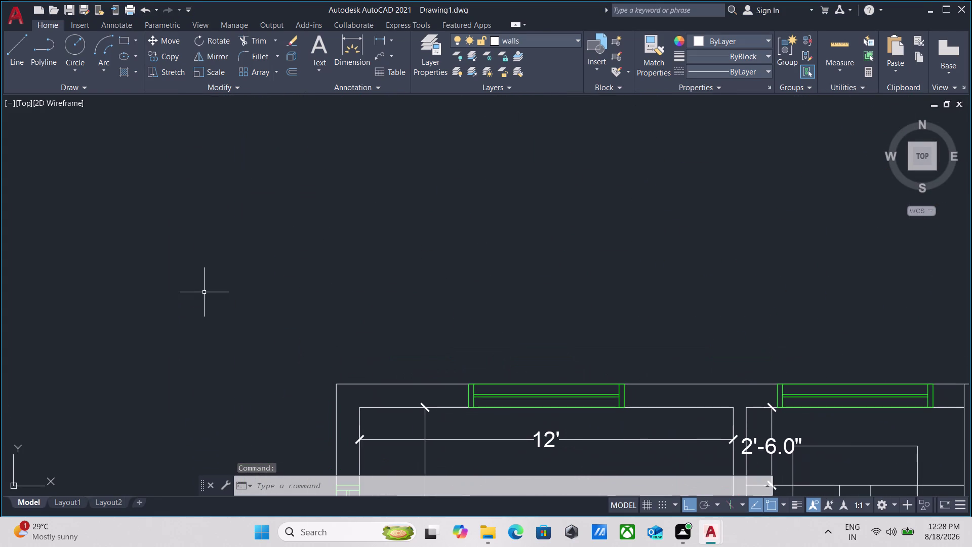
text(mu)
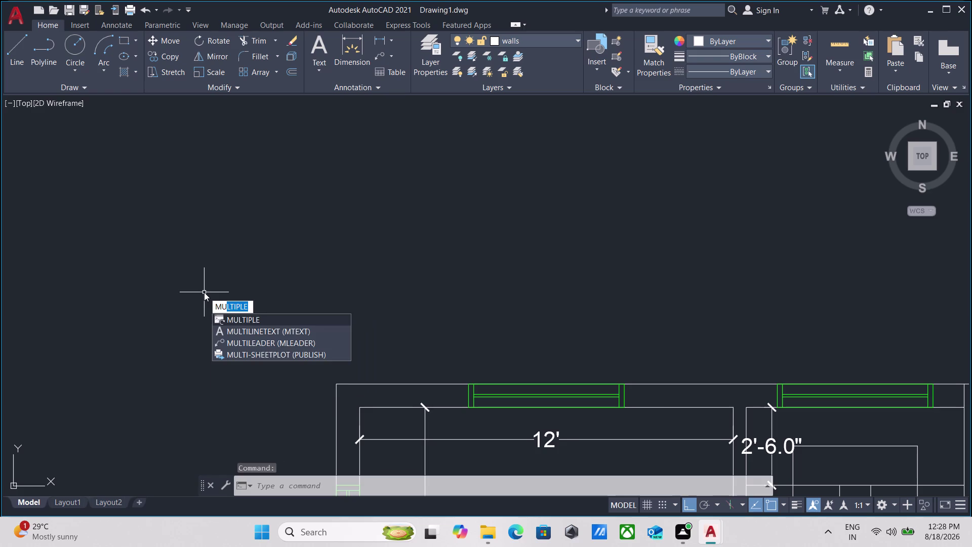
key(Return)
text(dli)
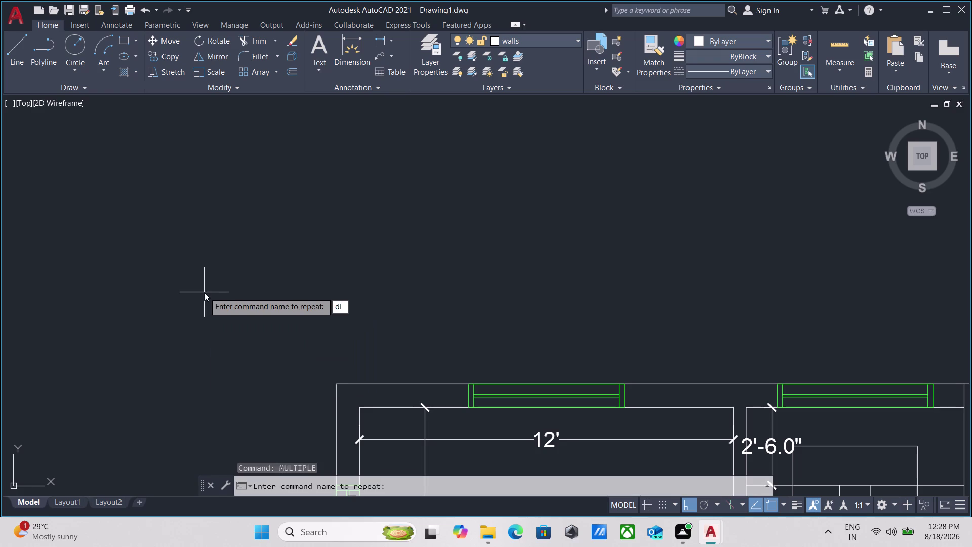
key(Return)
Dimension the left plan's overall top width of 39'-9.0" above the plan.
middle_drag(286, 288, 173, 209)
scroll(down, 3)
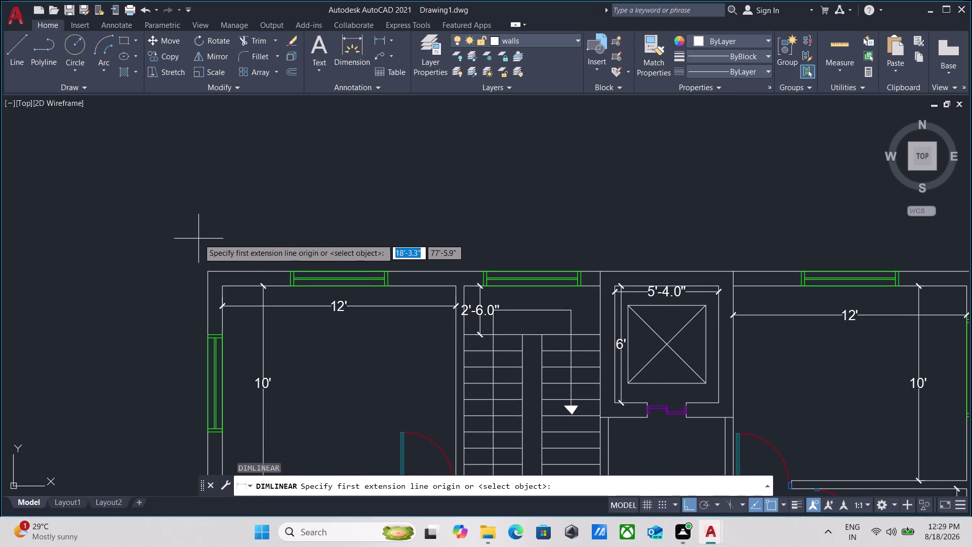
click(208, 270)
middle_drag(491, 247, 455, 247)
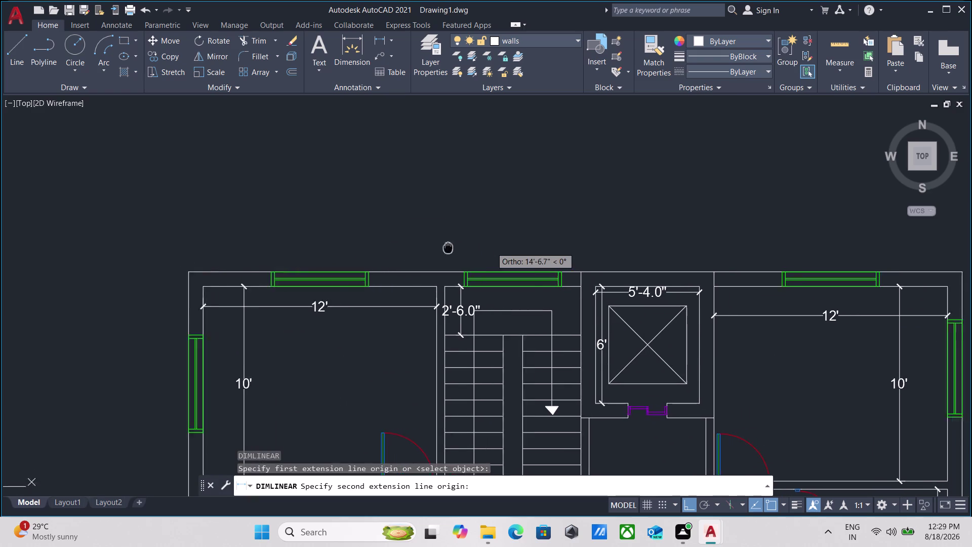
middle_drag(456, 247, 144, 188)
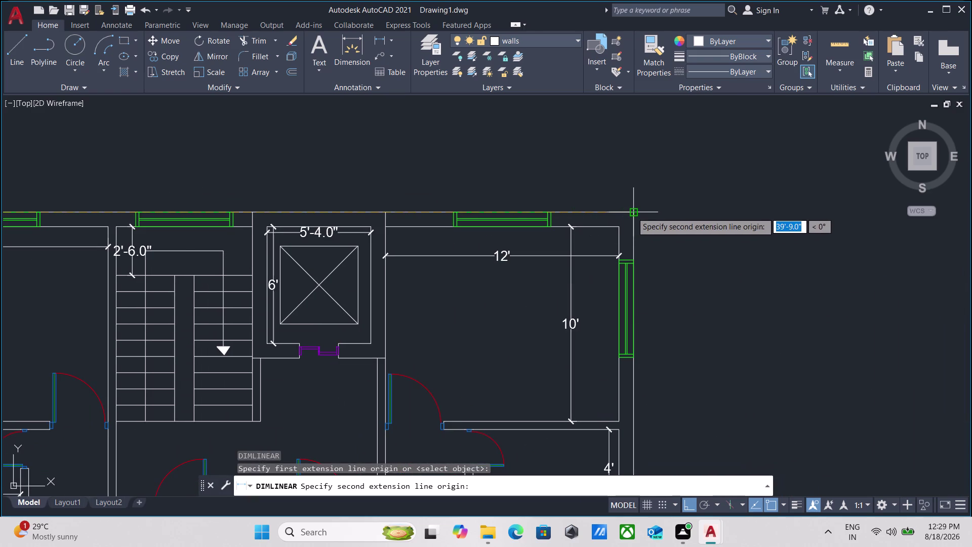
click(632, 212)
click(621, 167)
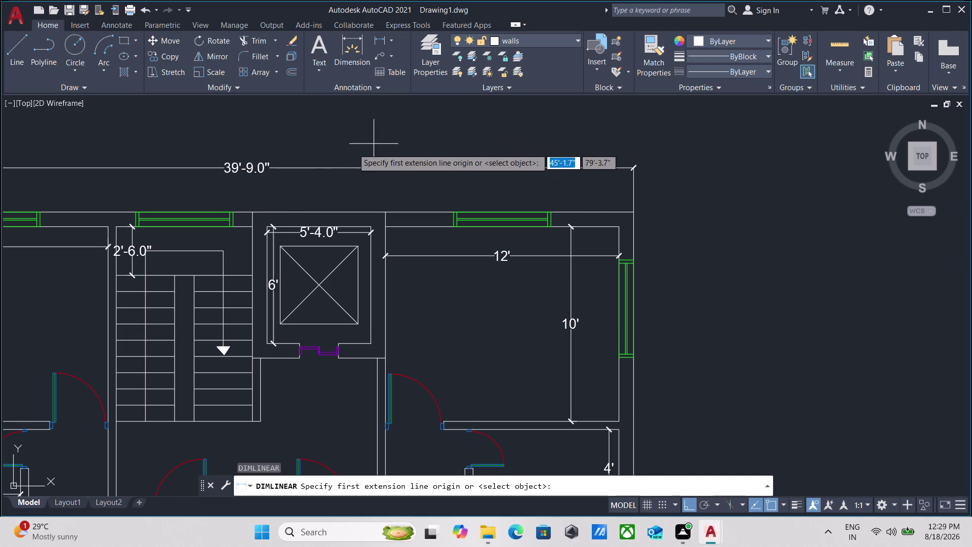
Add the 59' overall length dimension along the plan's left side.
scroll(down, 3)
scroll(up, 3)
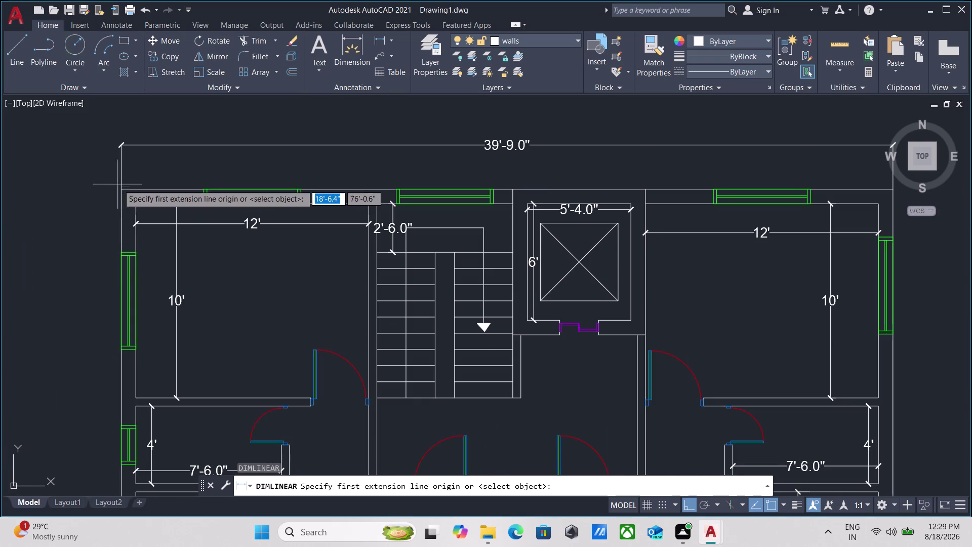
click(123, 187)
scroll(down, 3)
middle_drag(123, 314, 189, 60)
scroll(down, 3)
middle_drag(185, 293, 197, 160)
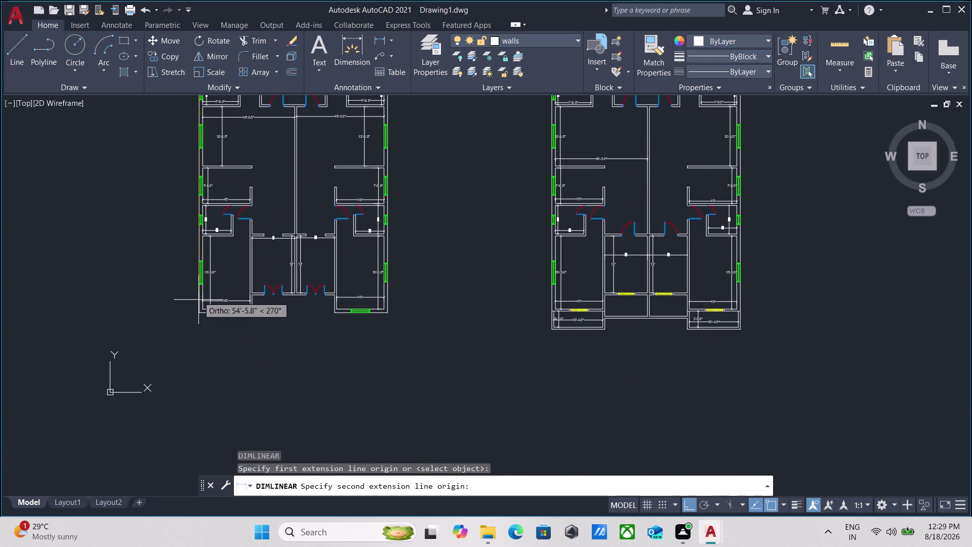
click(198, 314)
scroll(up, 3)
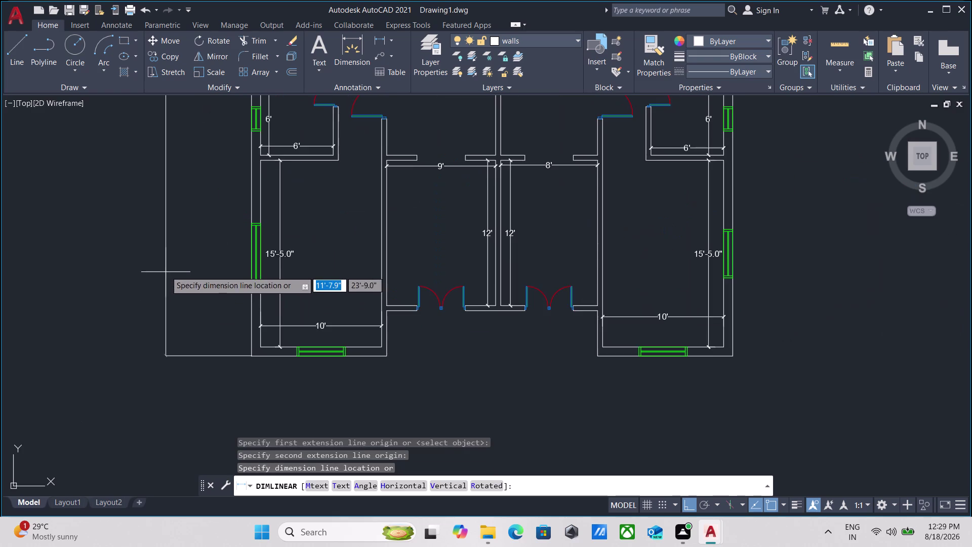
middle_drag(166, 236, 186, 400)
click(209, 257)
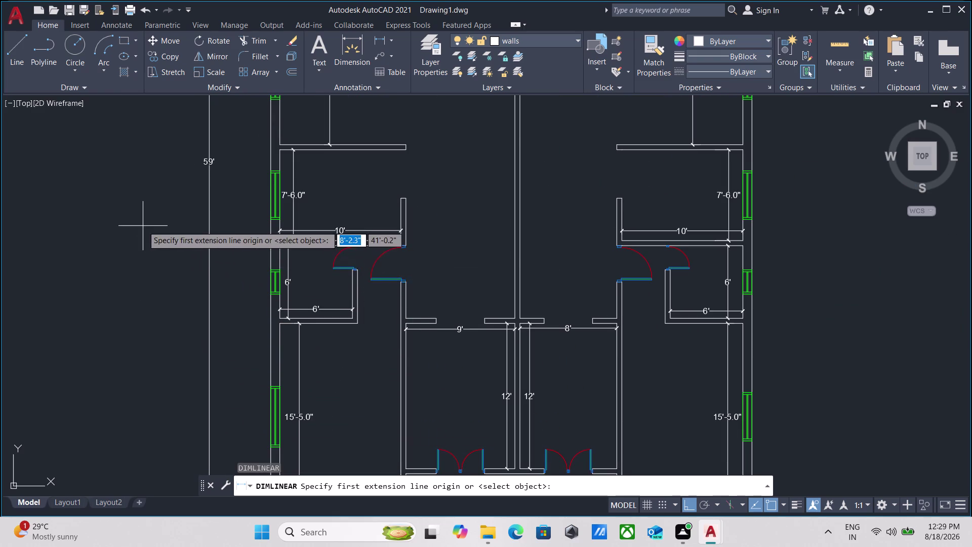
End the repeated dimension command, center both plans, and switch to the blocks library.
scroll(down, 3)
middle_drag(139, 226, 127, 234)
scroll(down, 3)
middle_drag(124, 256, 99, 380)
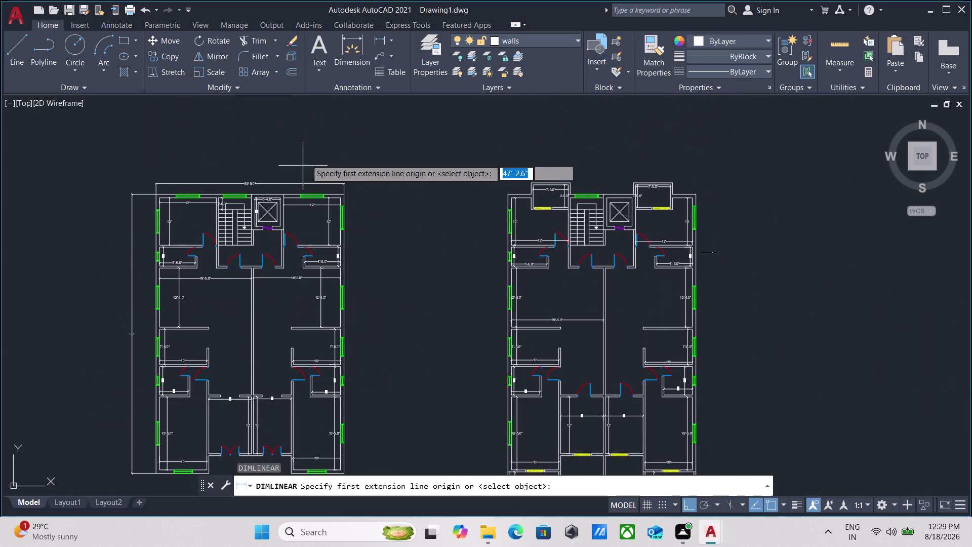
scroll(up, 3)
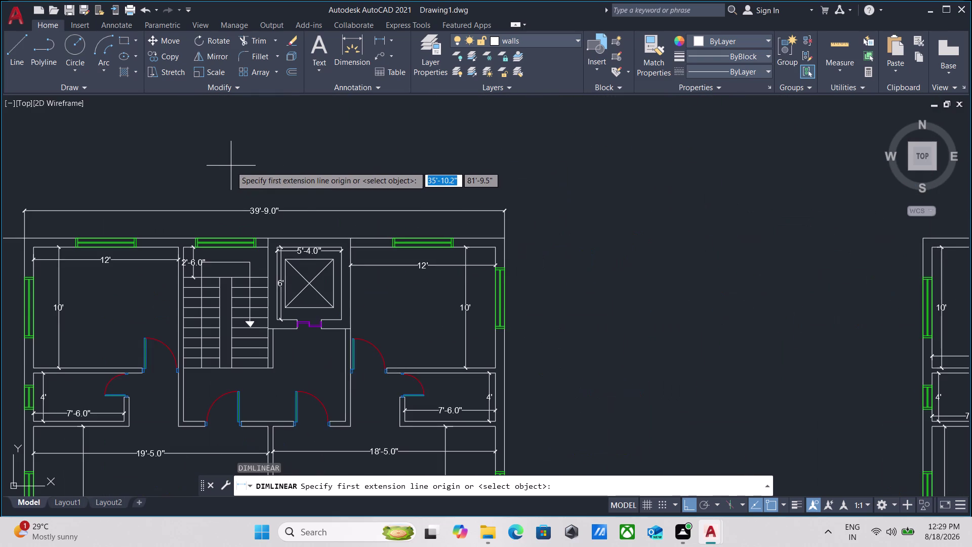
scroll(up, 3)
scroll(down, 3)
scroll(down, 3)
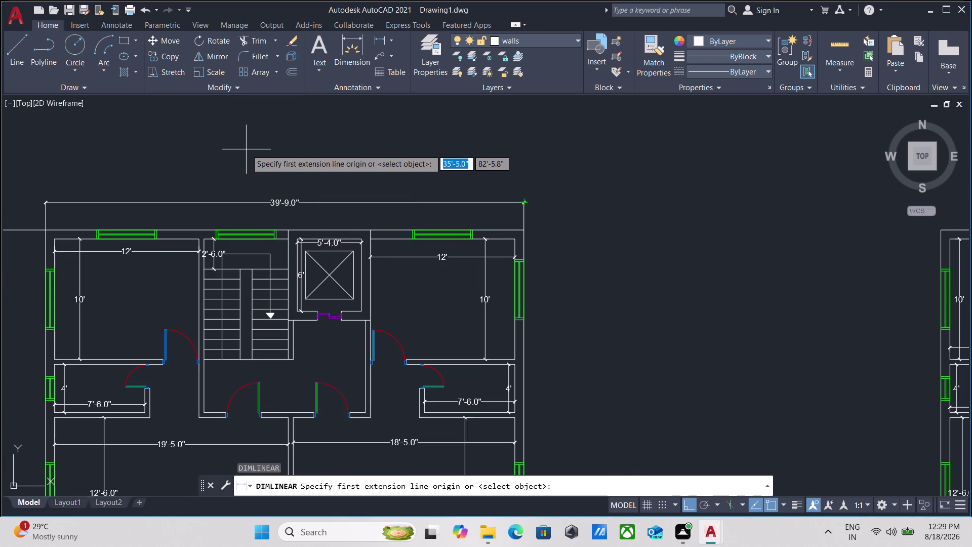
key(Escape)
scroll(down, 3)
middle_drag(295, 184, 297, 163)
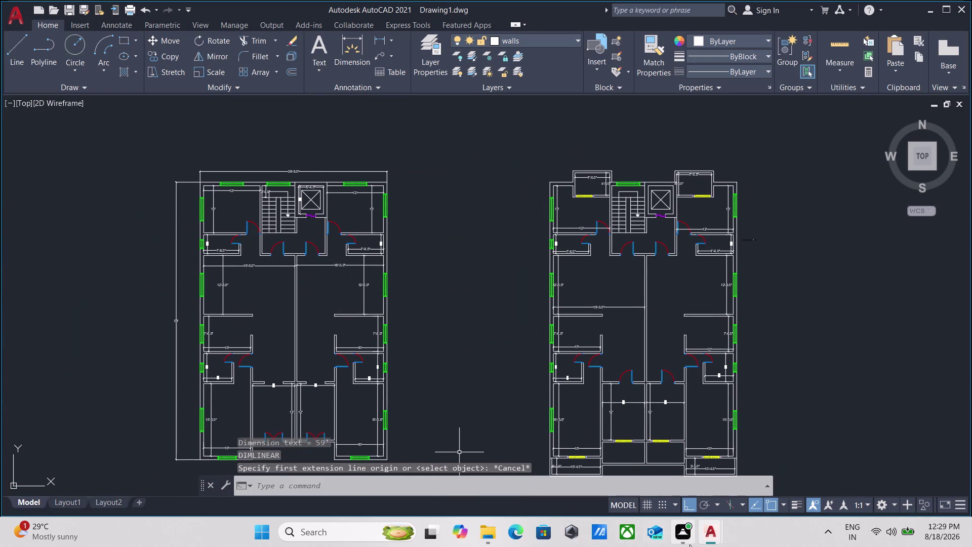
click(744, 489)
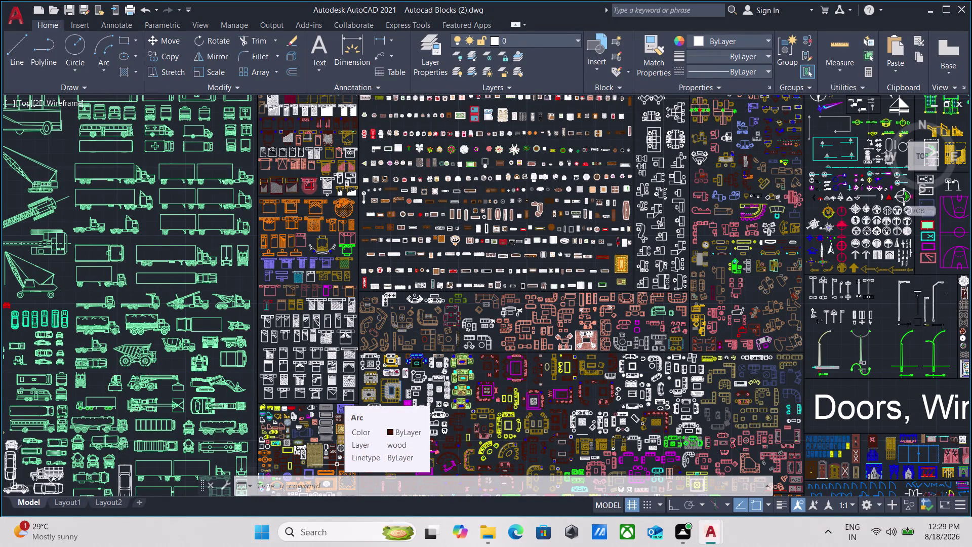
scroll(up, 3)
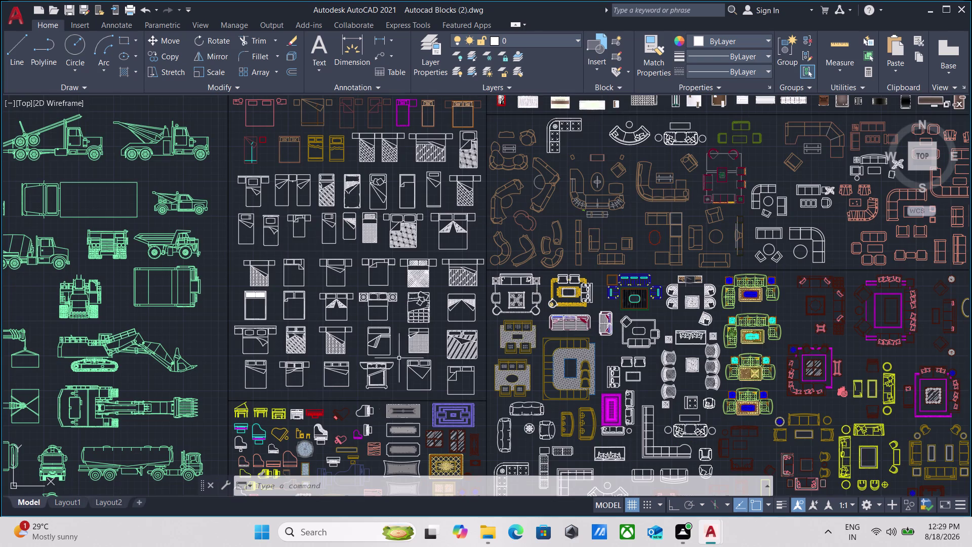
scroll(up, 3)
scroll(down, 3)
middle_drag(389, 344, 380, 361)
scroll(down, 3)
middle_click(359, 357)
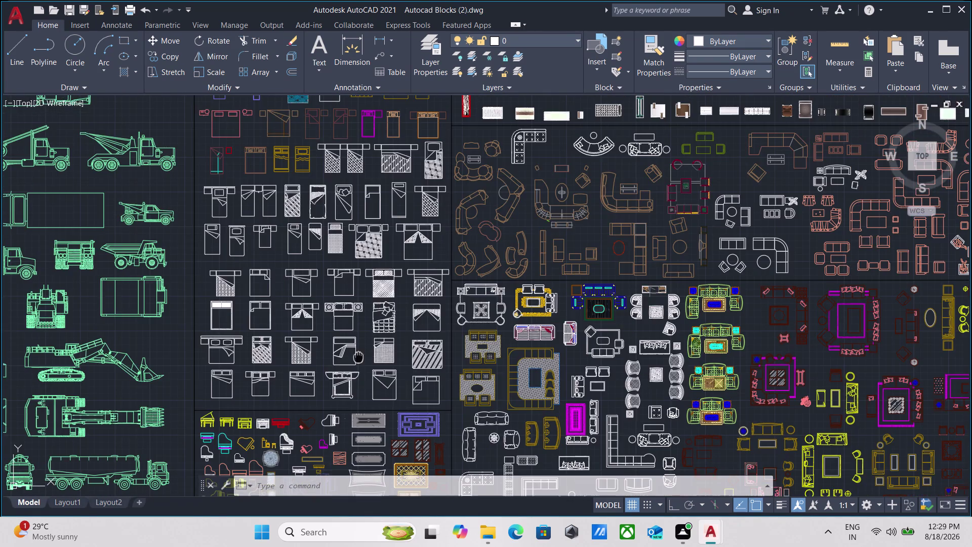
scroll(up, 3)
scroll(up, 3)
middle_drag(438, 338, 406, 360)
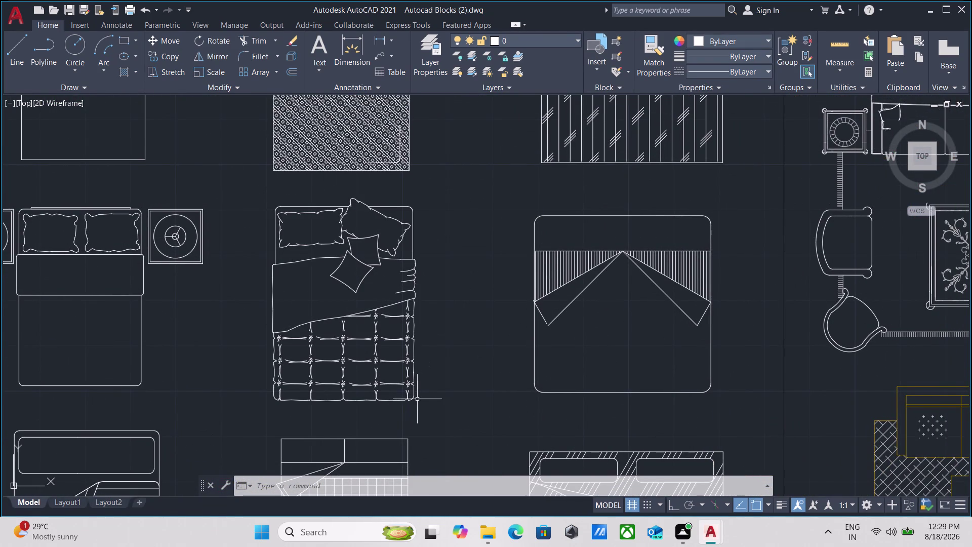
scroll(down, 3)
middle_drag(422, 394, 279, 368)
scroll(down, 3)
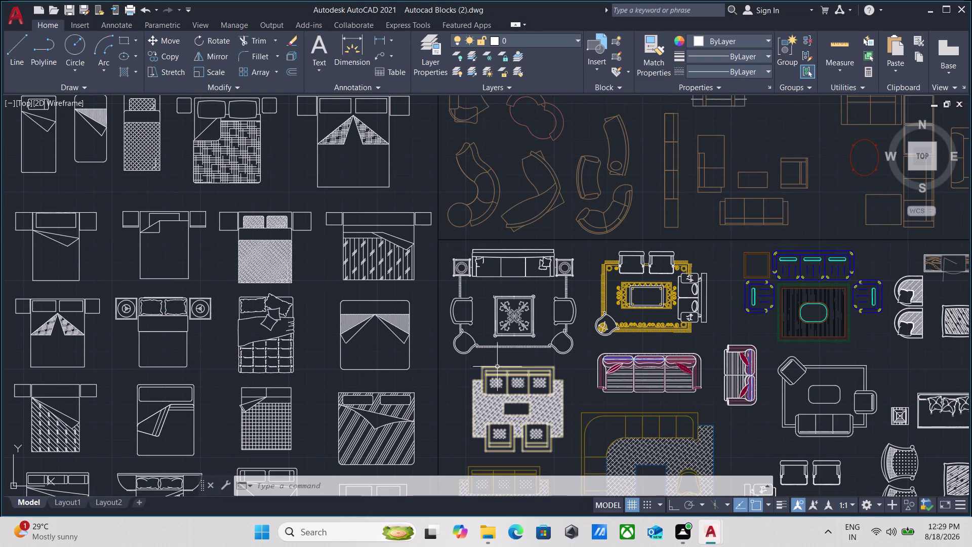
middle_drag(292, 265, 333, 342)
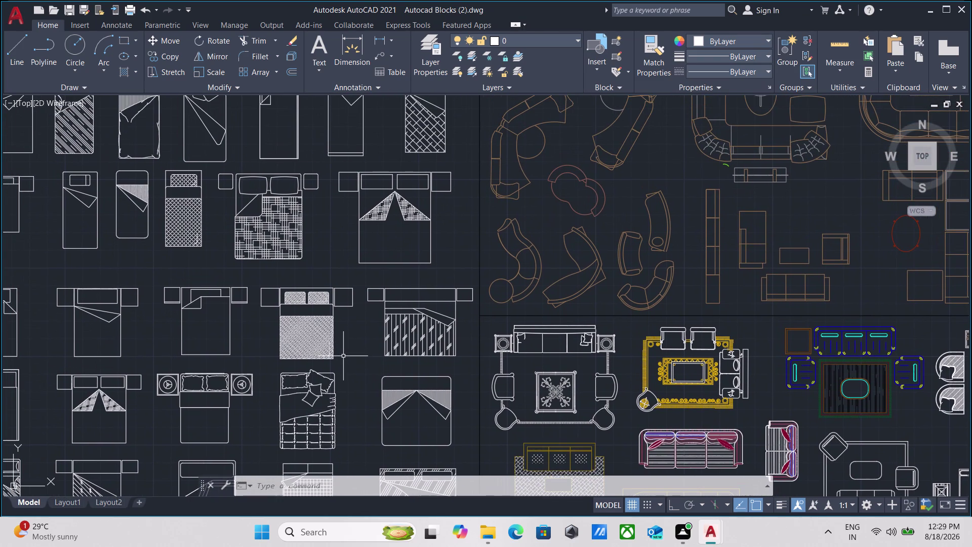
scroll(down, 3)
middle_drag(235, 309, 320, 318)
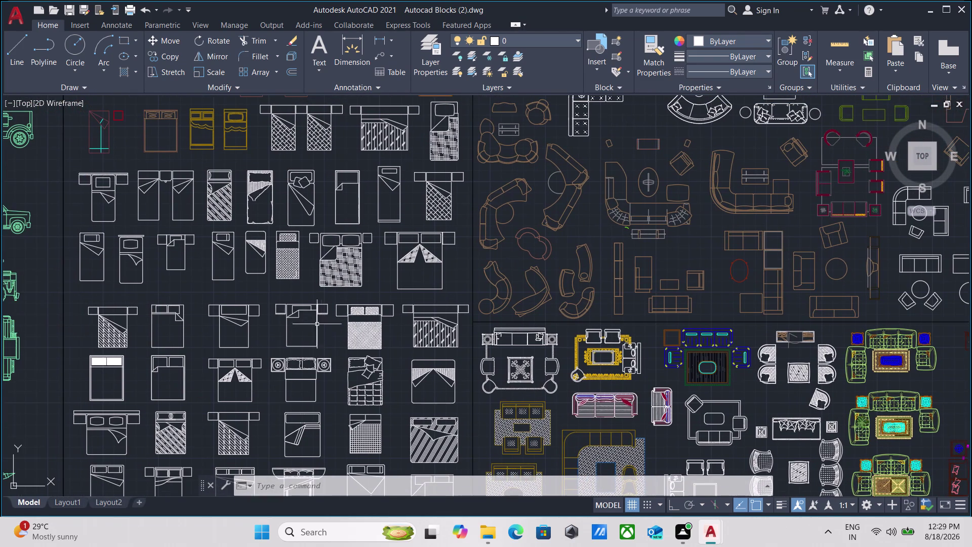
scroll(up, 3)
middle_drag(205, 429, 238, 322)
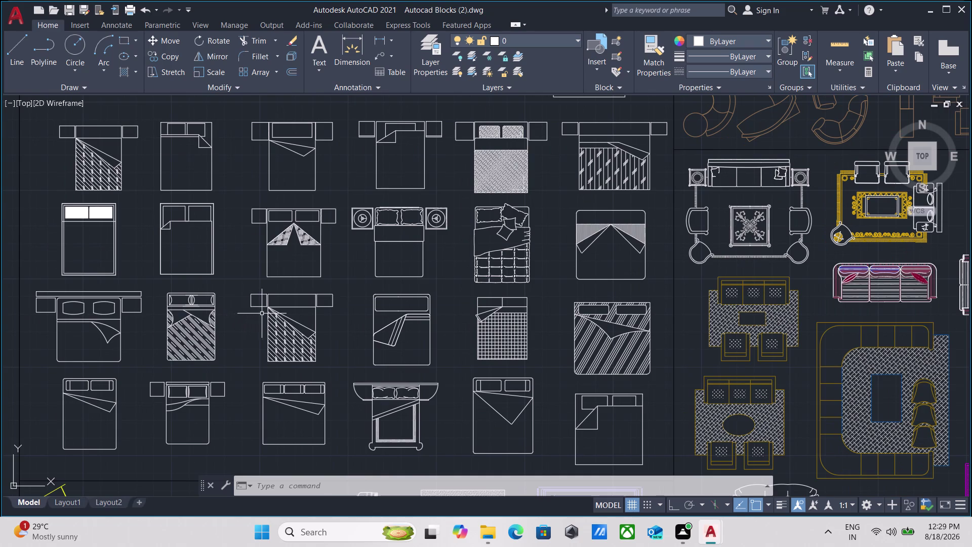
scroll(up, 3)
scroll(down, 3)
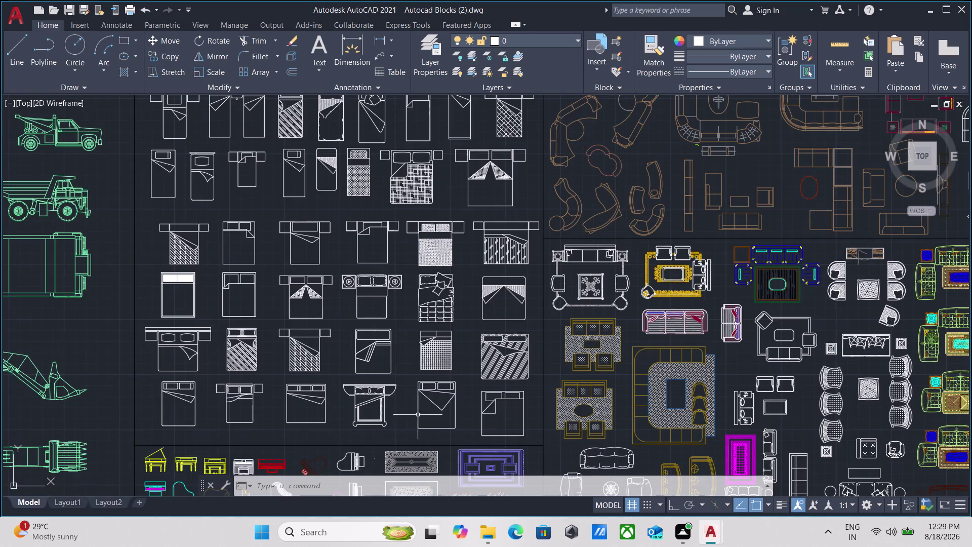
scroll(down, 3)
scroll(up, 3)
middle_drag(449, 430, 385, 340)
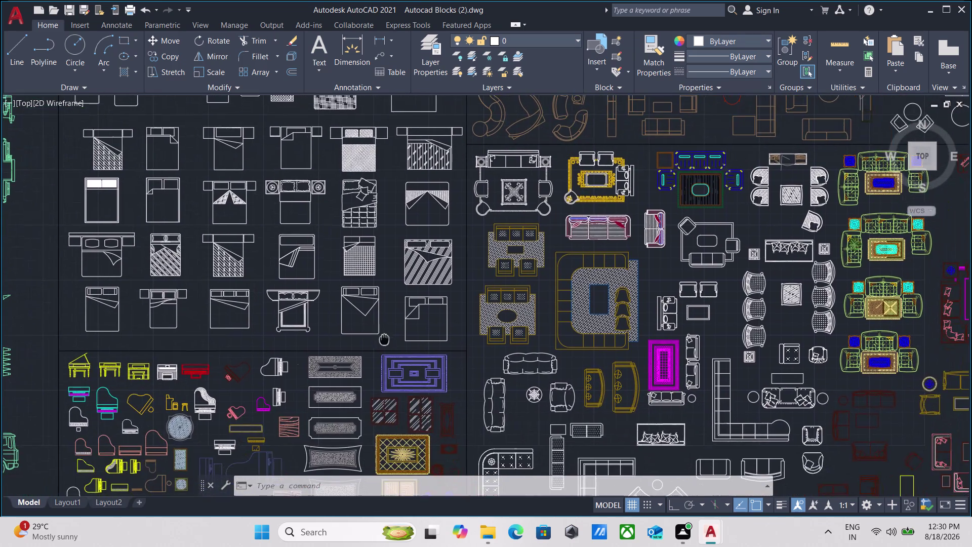
scroll(up, 3)
scroll(down, 3)
middle_drag(158, 329, 246, 446)
scroll(down, 3)
middle_drag(216, 342, 217, 359)
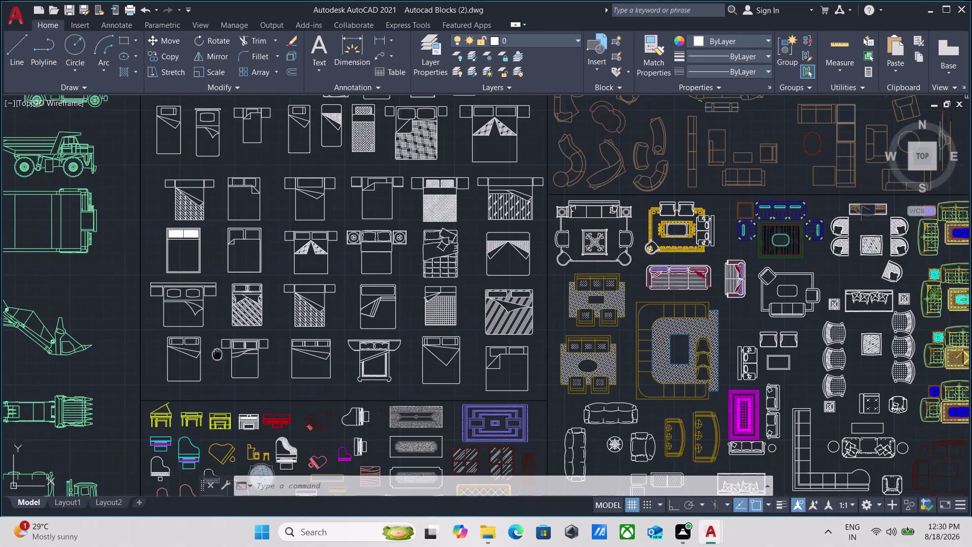
middle_drag(218, 359, 241, 422)
scroll(up, 3)
scroll(down, 3)
middle_drag(215, 291, 185, 412)
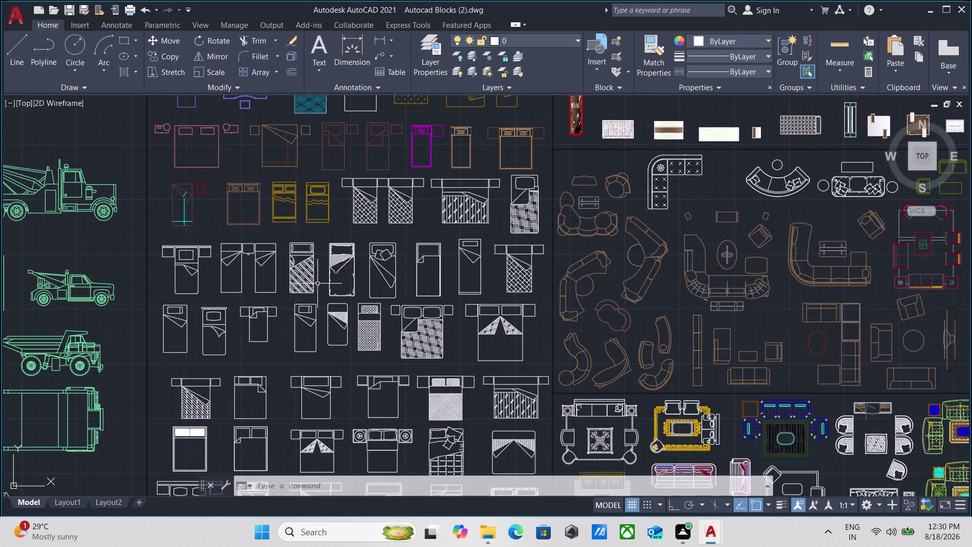
scroll(up, 3)
scroll(down, 3)
middle_drag(325, 242, 303, 288)
scroll(up, 3)
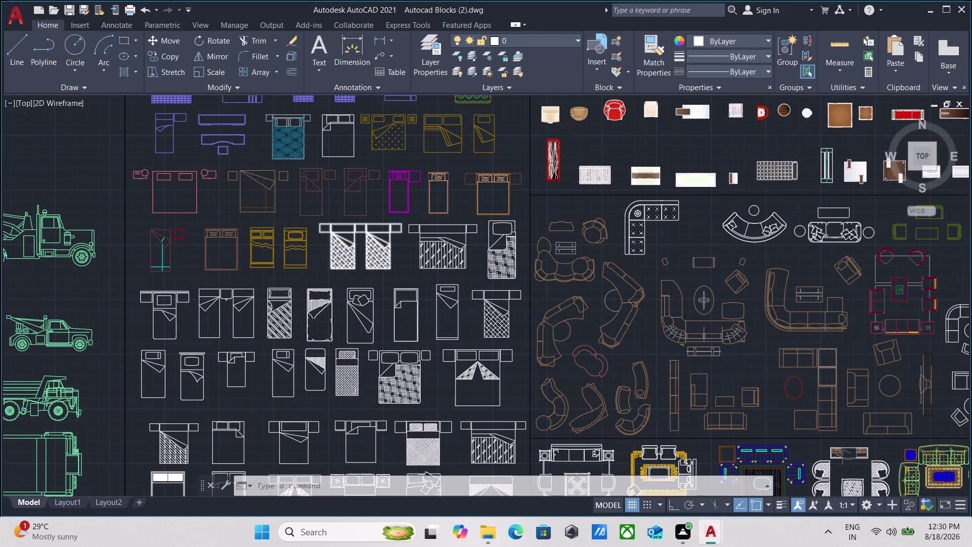
scroll(up, 3)
scroll(down, 3)
middle_drag(341, 353, 334, 298)
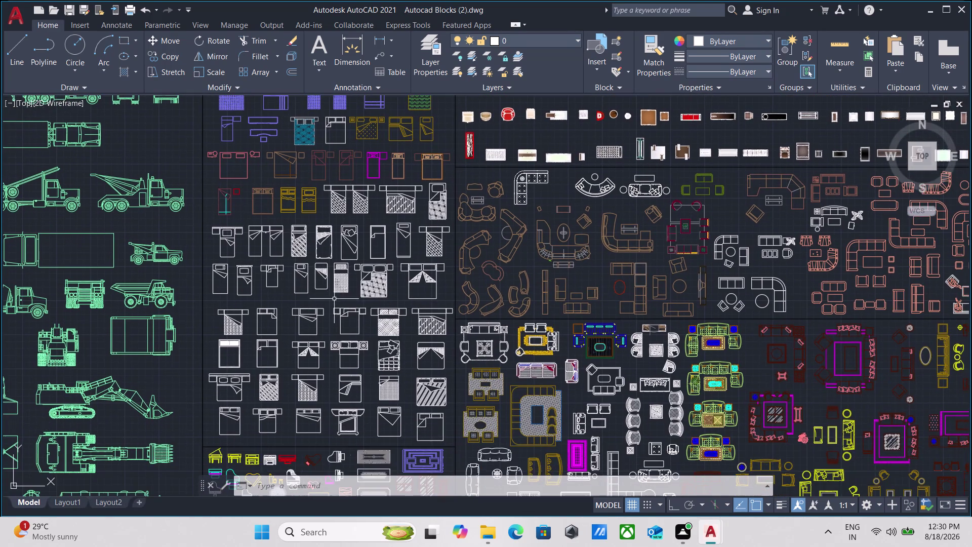
scroll(up, 3)
scroll(up, 3)
scroll(down, 3)
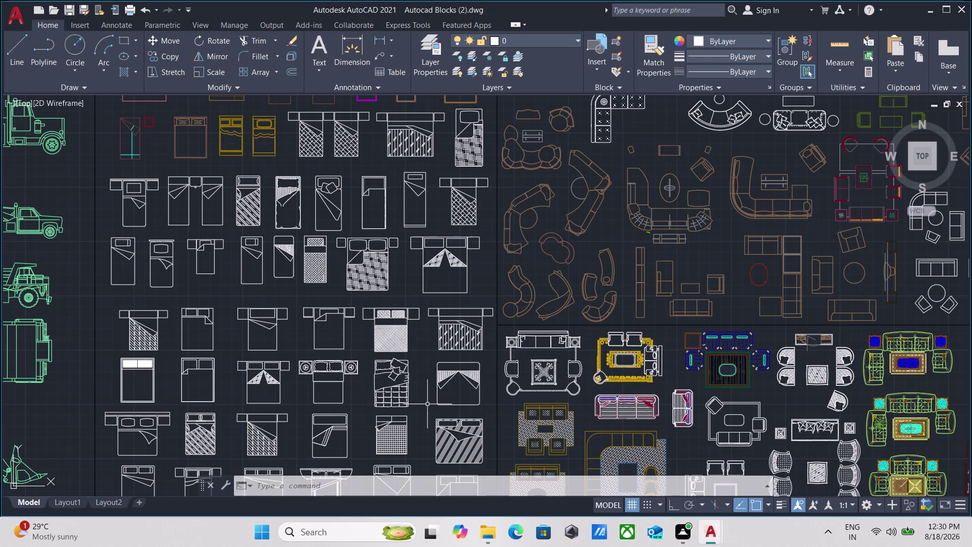
scroll(up, 3)
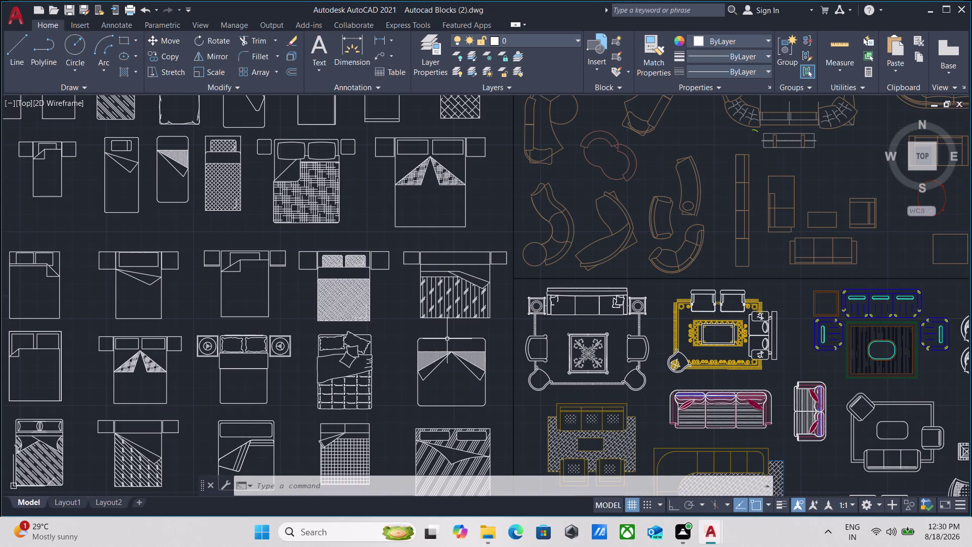
scroll(down, 3)
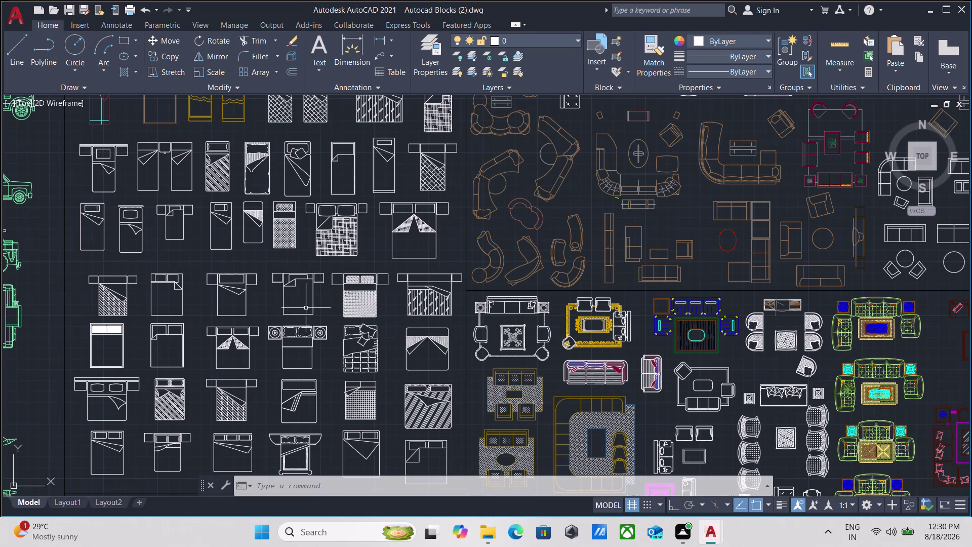
scroll(up, 3)
scroll(down, 3)
middle_drag(392, 253, 370, 313)
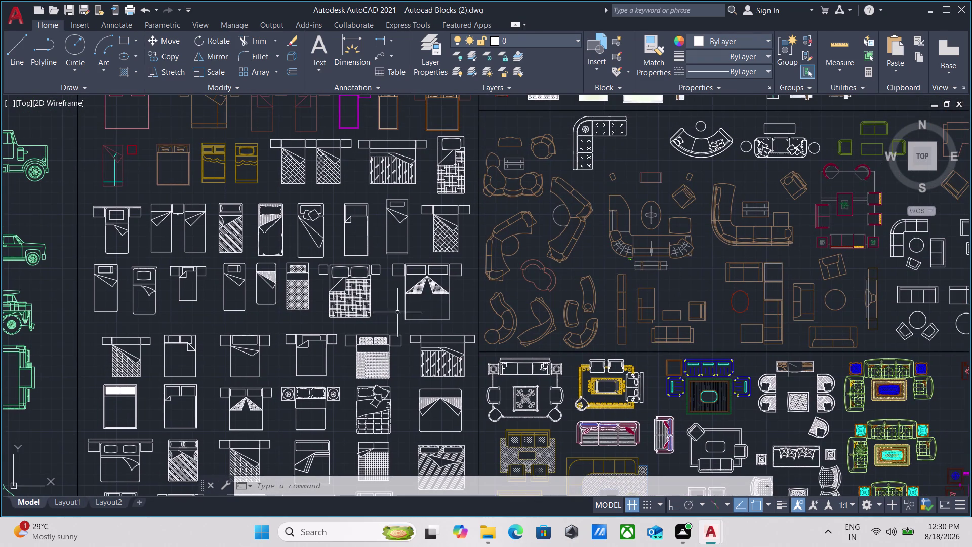
scroll(up, 3)
scroll(down, 3)
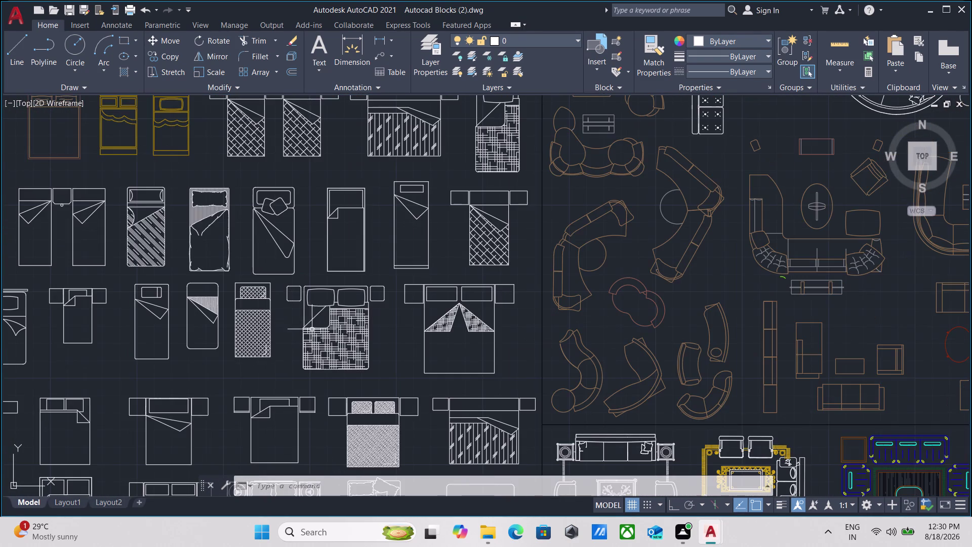
scroll(down, 3)
middle_drag(302, 389, 320, 312)
scroll(up, 3)
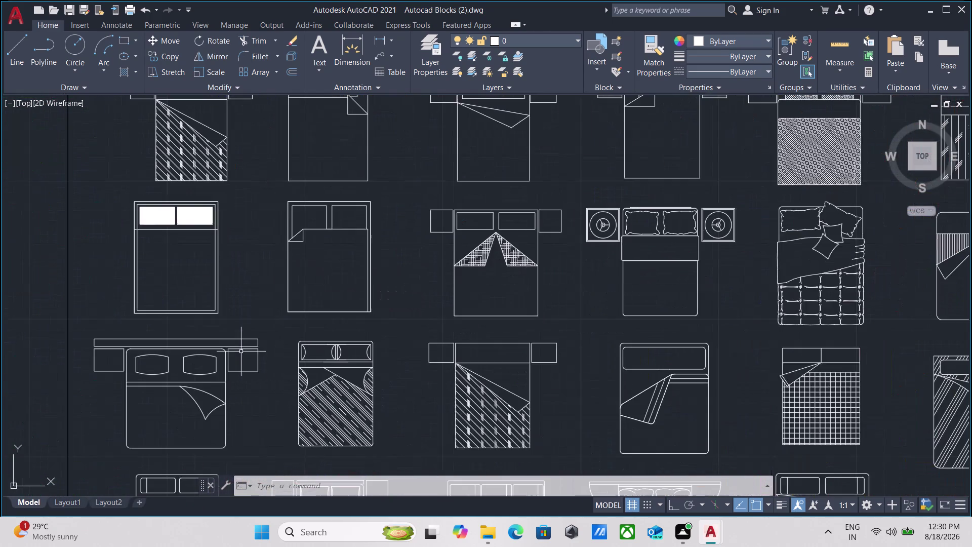
scroll(down, 3)
middle_drag(301, 388, 292, 335)
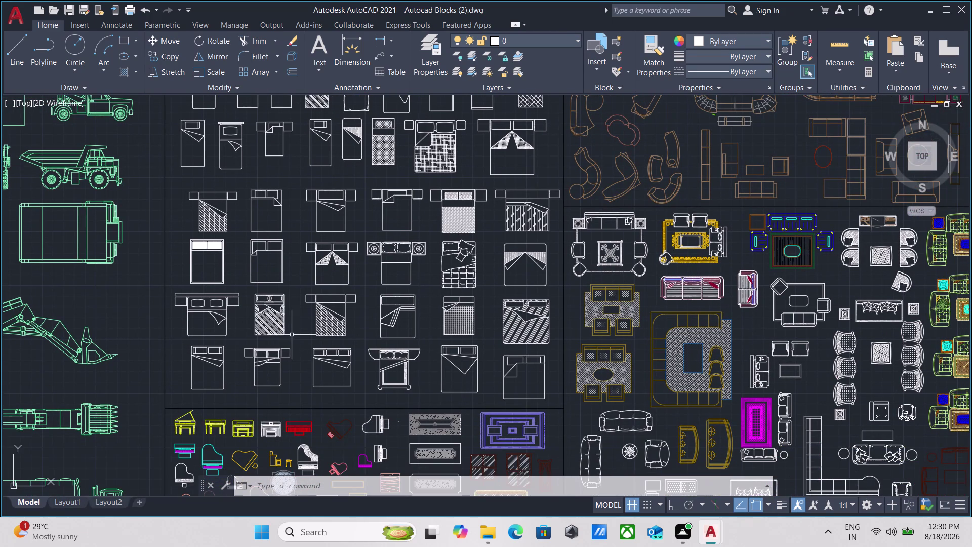
middle_drag(305, 287, 270, 432)
scroll(up, 3)
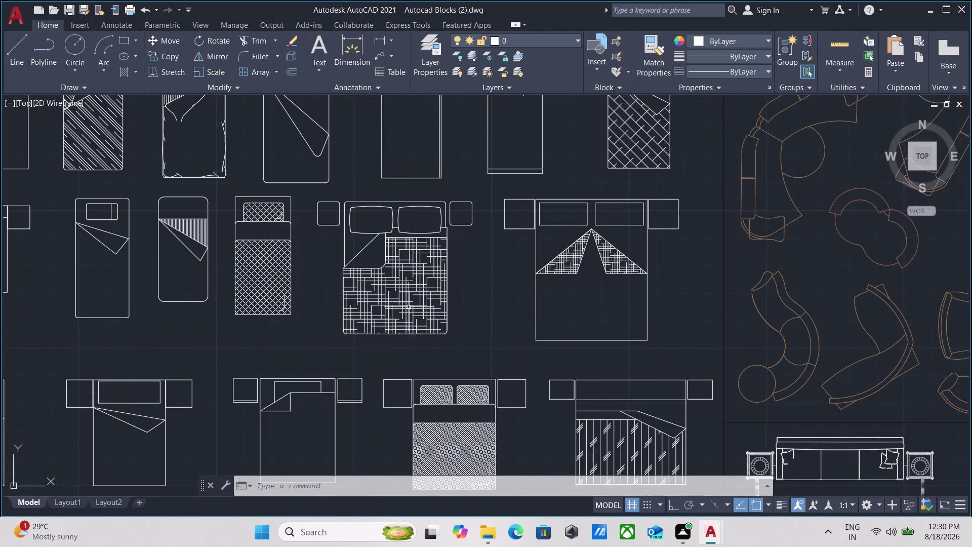
scroll(down, 3)
middle_drag(407, 307, 359, 337)
scroll(down, 3)
middle_drag(412, 263, 395, 330)
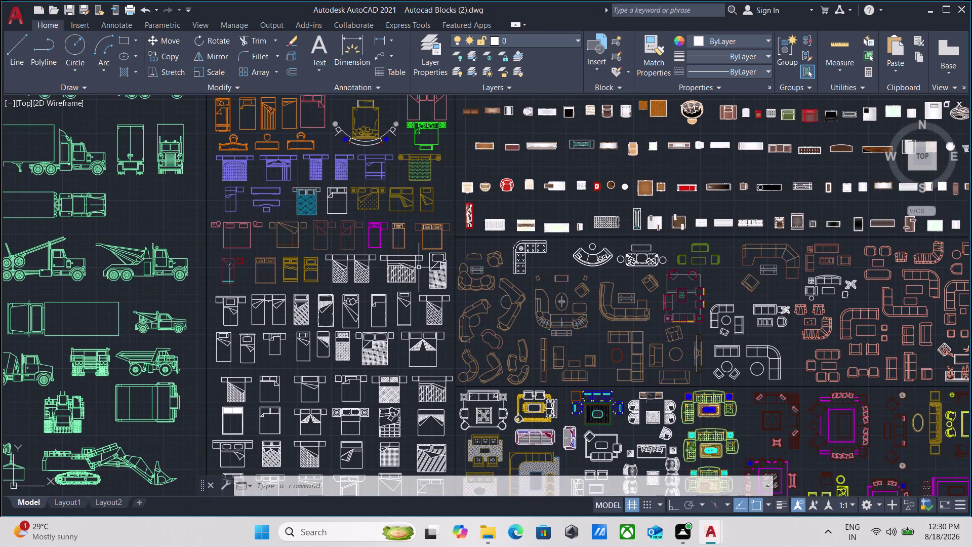
scroll(up, 3)
scroll(down, 3)
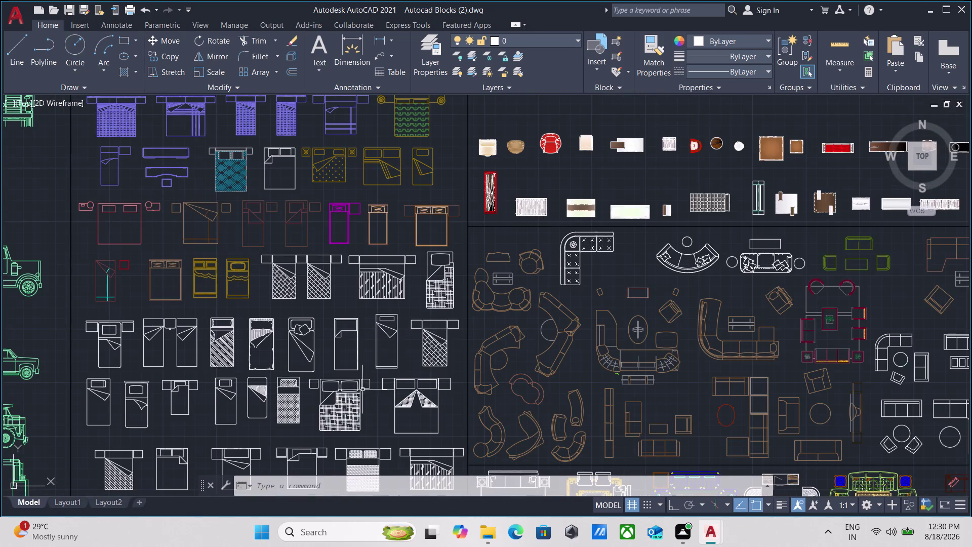
middle_drag(357, 392, 361, 259)
scroll(down, 3)
scroll(up, 3)
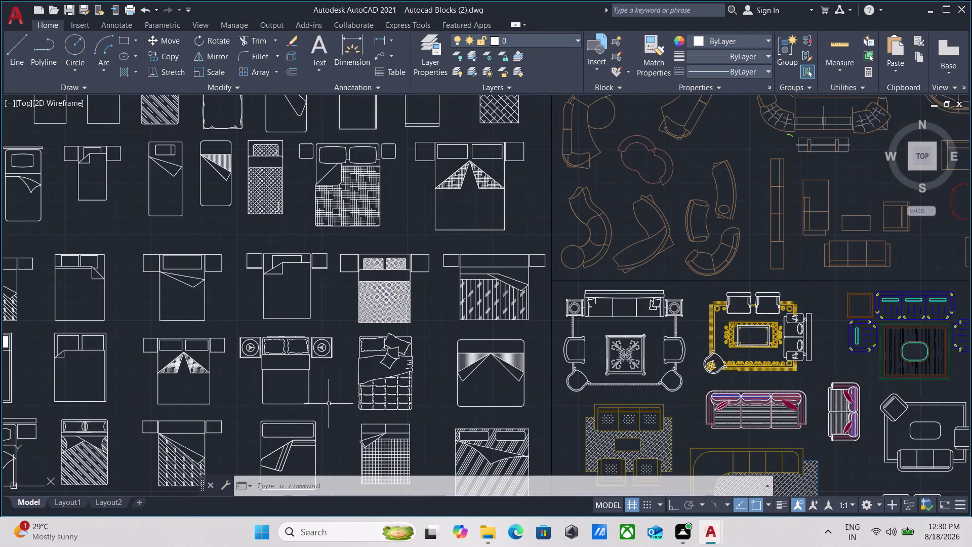
scroll(up, 3)
scroll(down, 3)
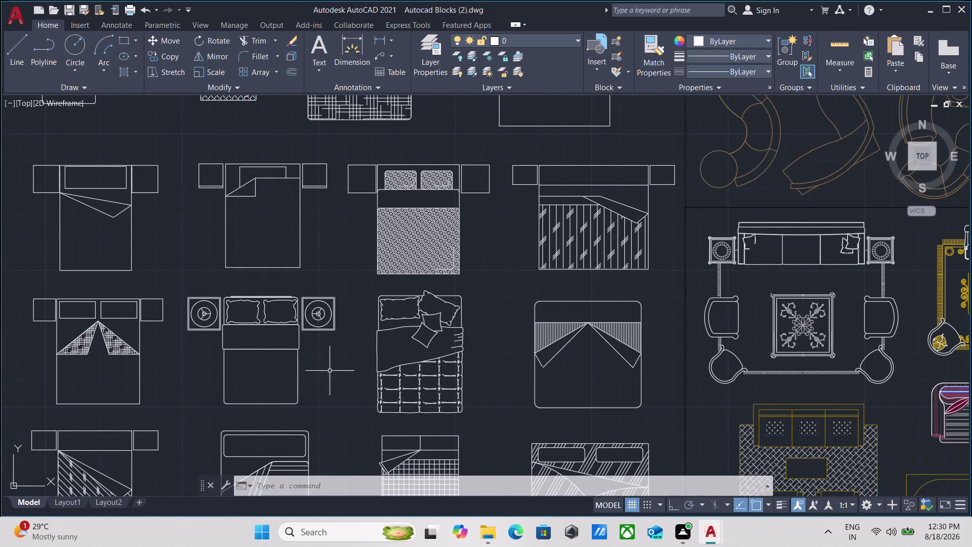
scroll(down, 3)
middle_drag(321, 370, 355, 397)
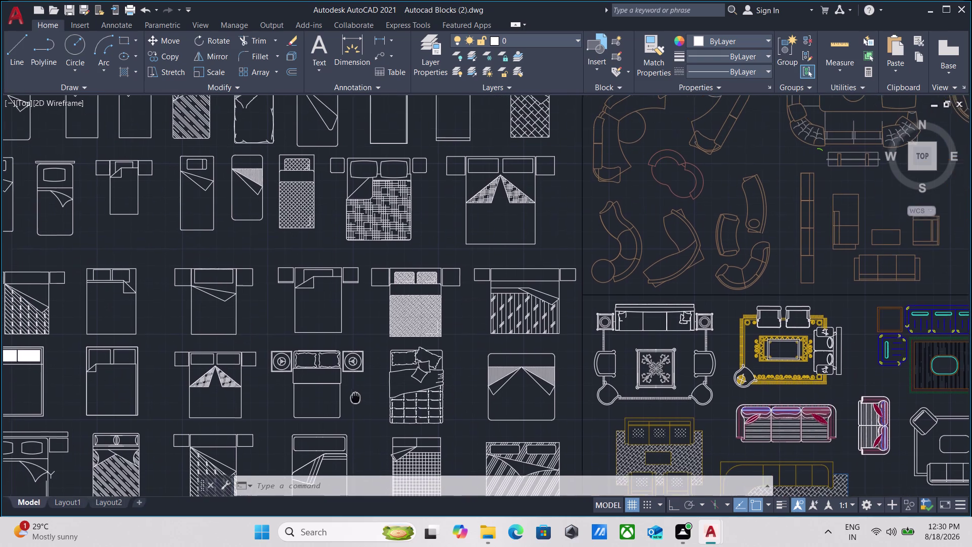
middle_drag(356, 397, 357, 400)
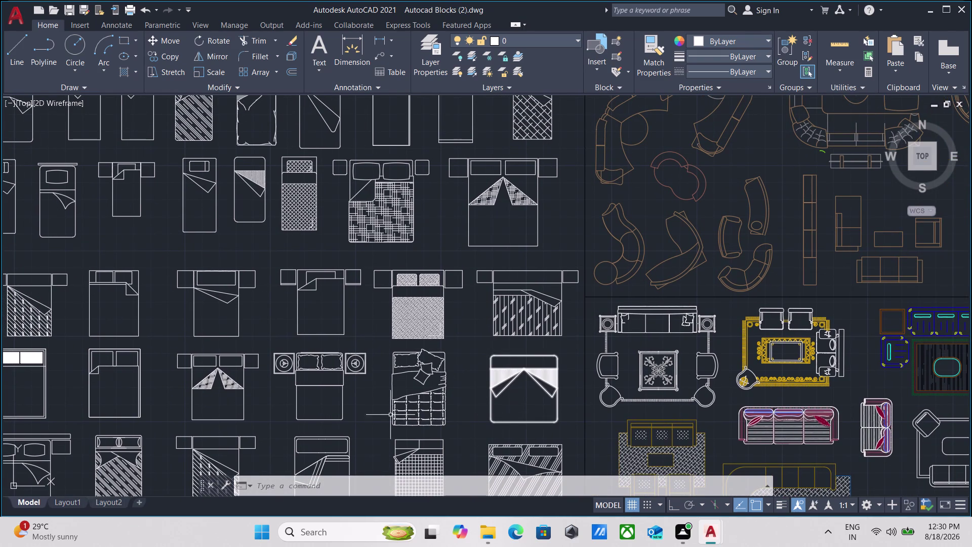
scroll(down, 3)
middle_drag(340, 413, 359, 336)
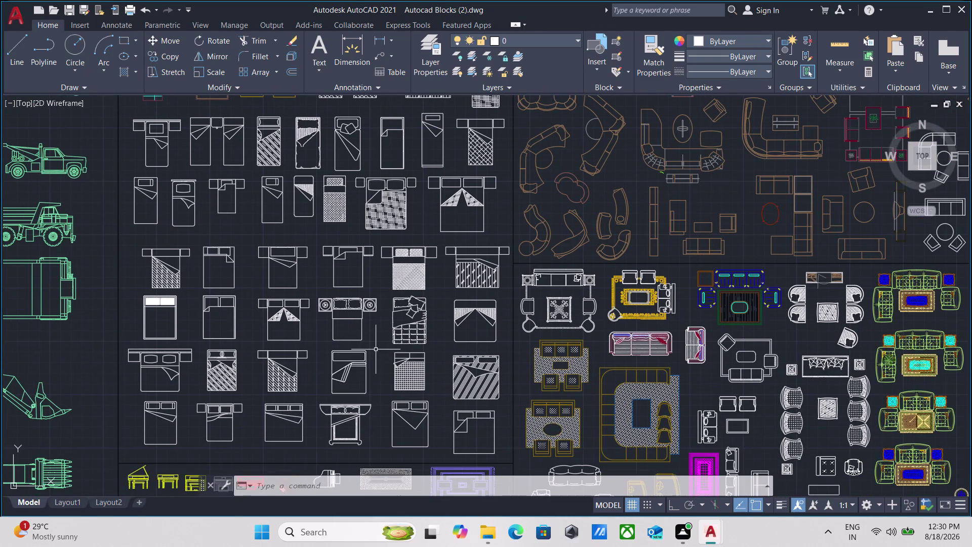
scroll(up, 3)
click(370, 347)
Select and copy the double bed with round-lamp nightstands, then pan toward the sofas.
click(220, 193)
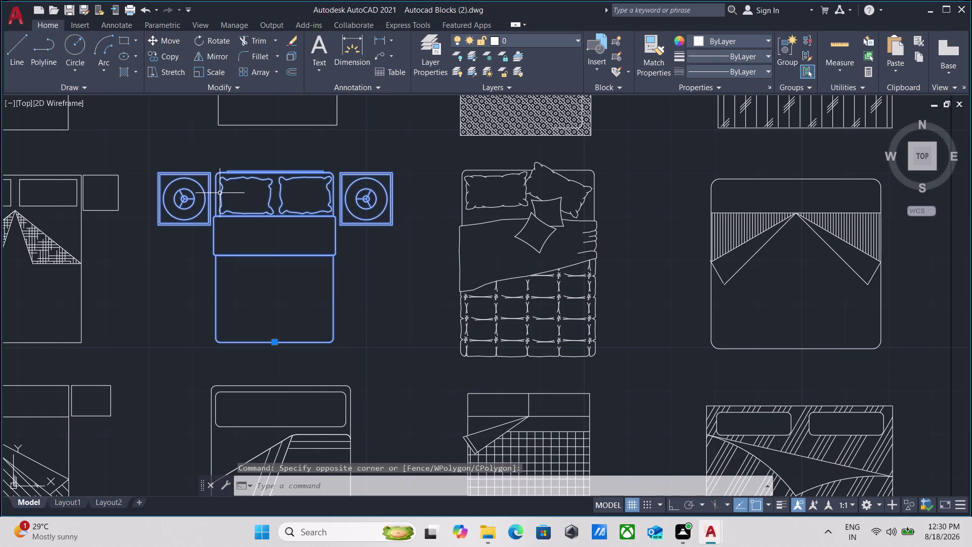
key(ctrl+c)
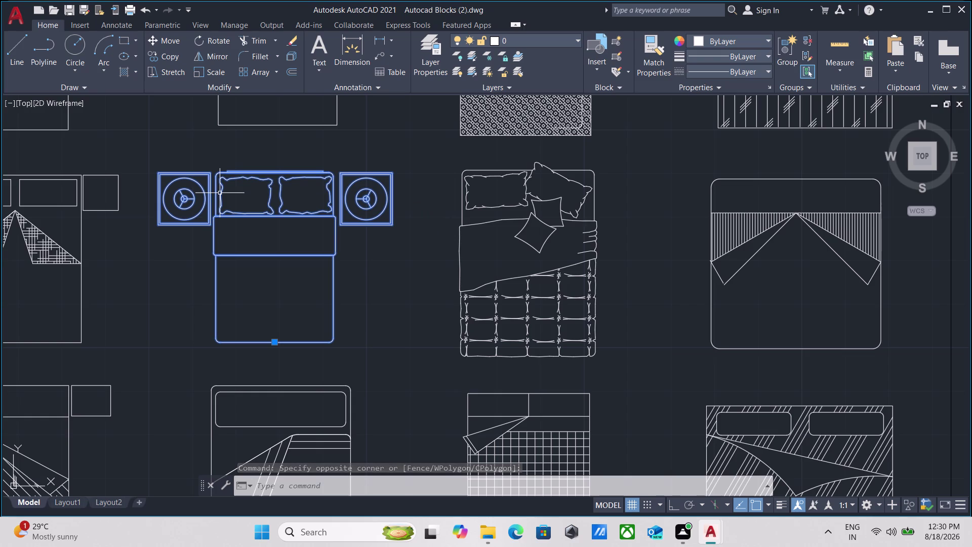
scroll(down, 3)
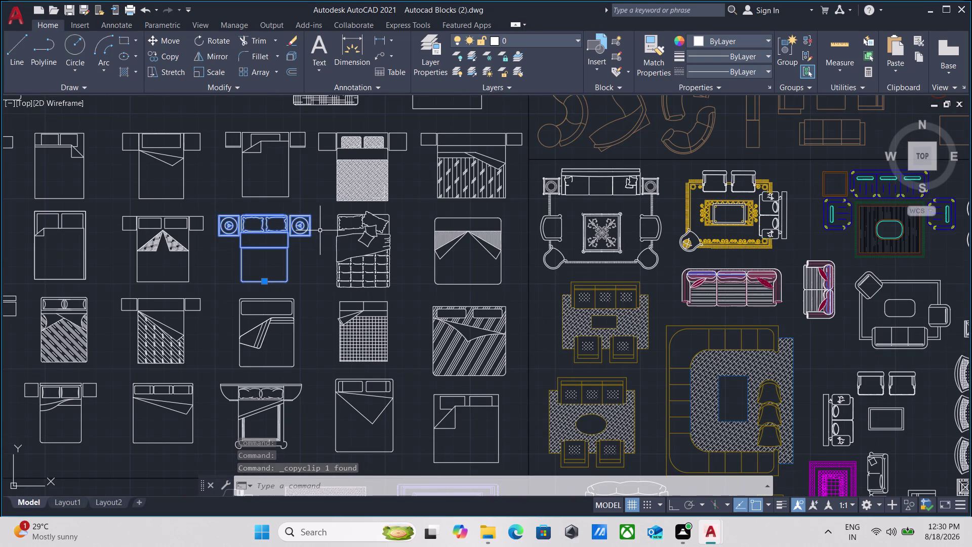
scroll(down, 3)
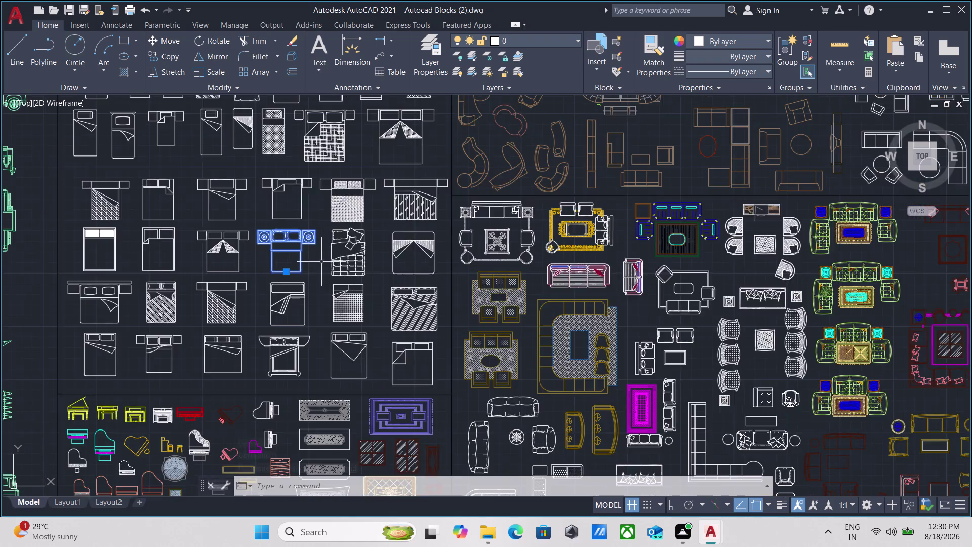
scroll(down, 3)
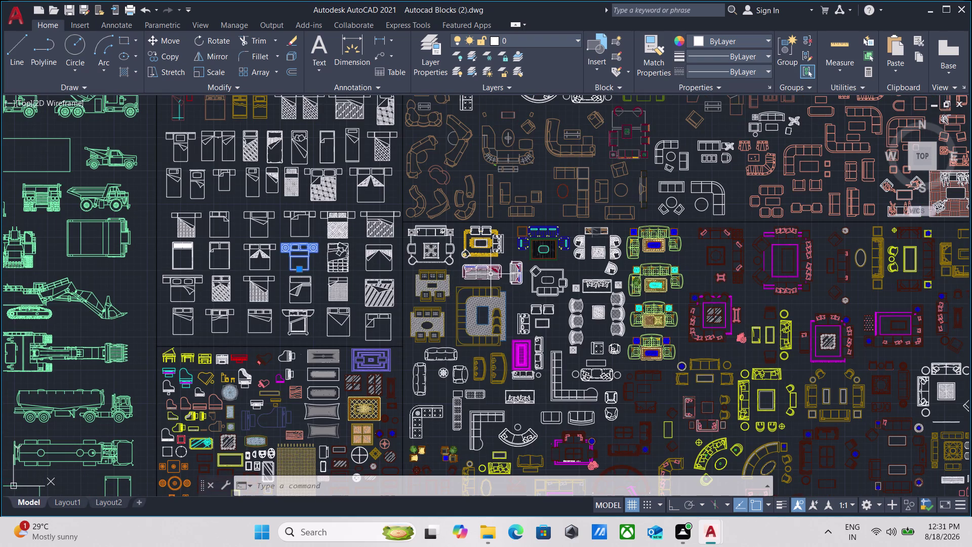
scroll(up, 3)
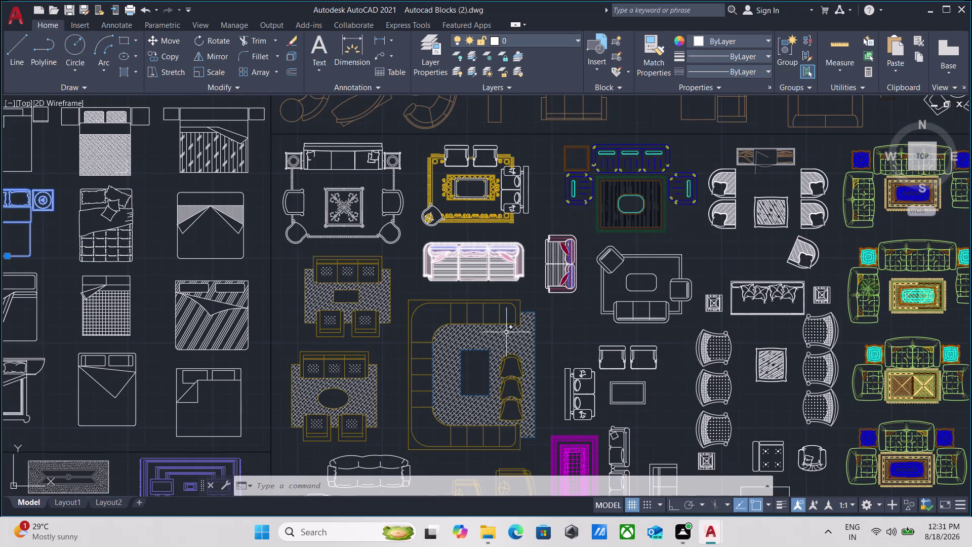
scroll(down, 3)
middle_drag(531, 350, 495, 323)
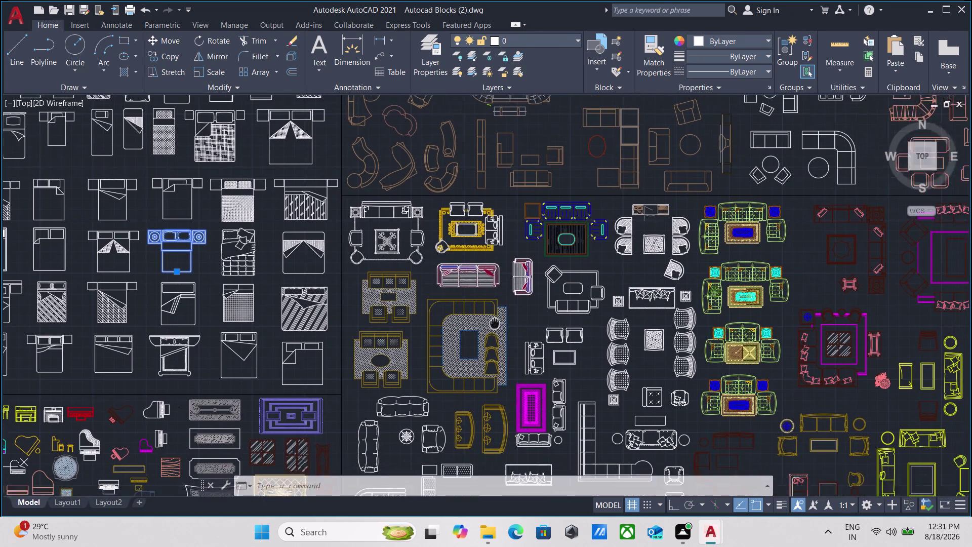
middle_drag(495, 323, 351, 253)
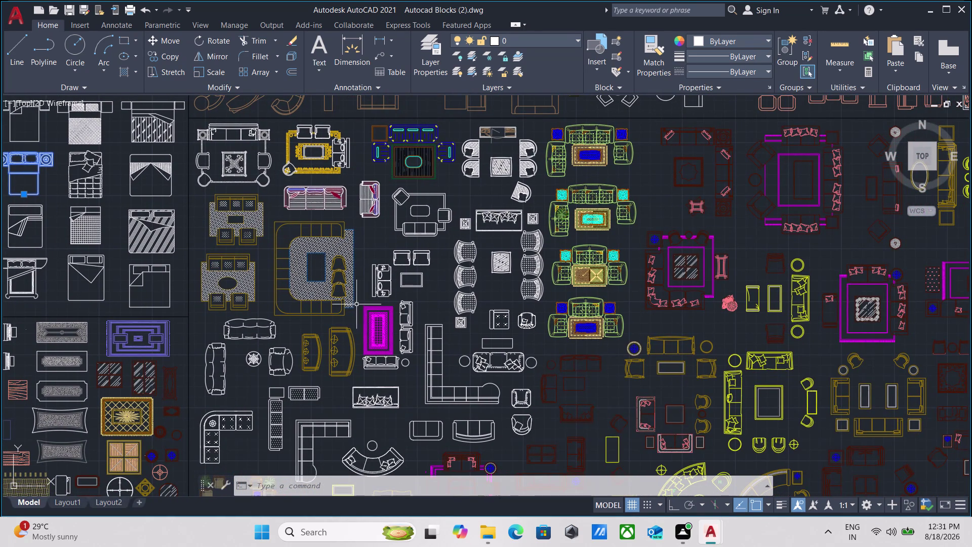
Window-select the hatched U-shaped sectional sofa with its chairs and copy it.
scroll(up, 3)
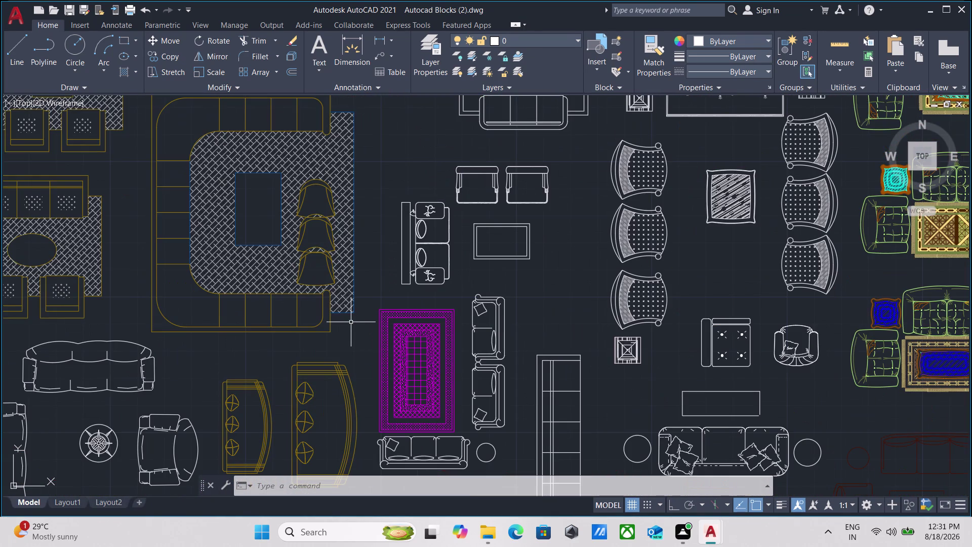
scroll(down, 3)
scroll(down, 3)
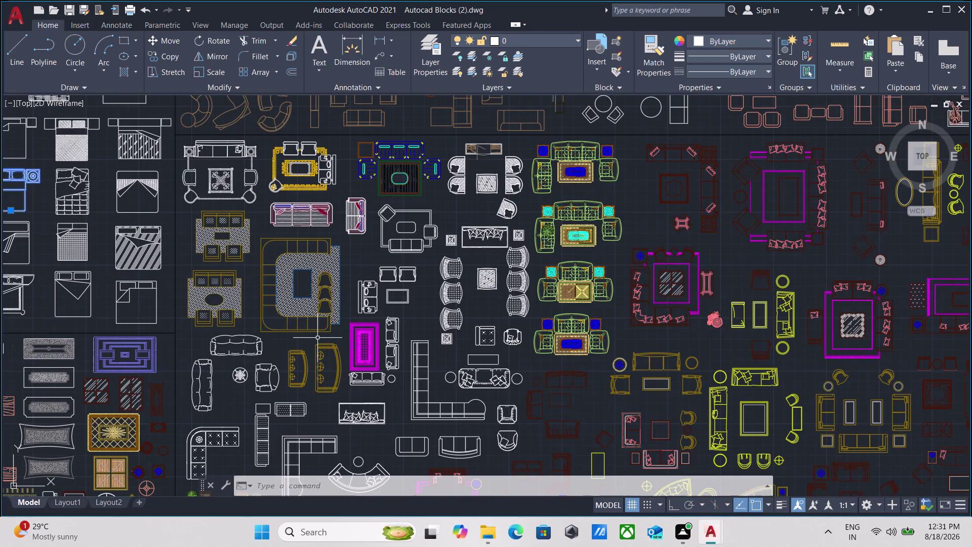
scroll(up, 3)
click(354, 335)
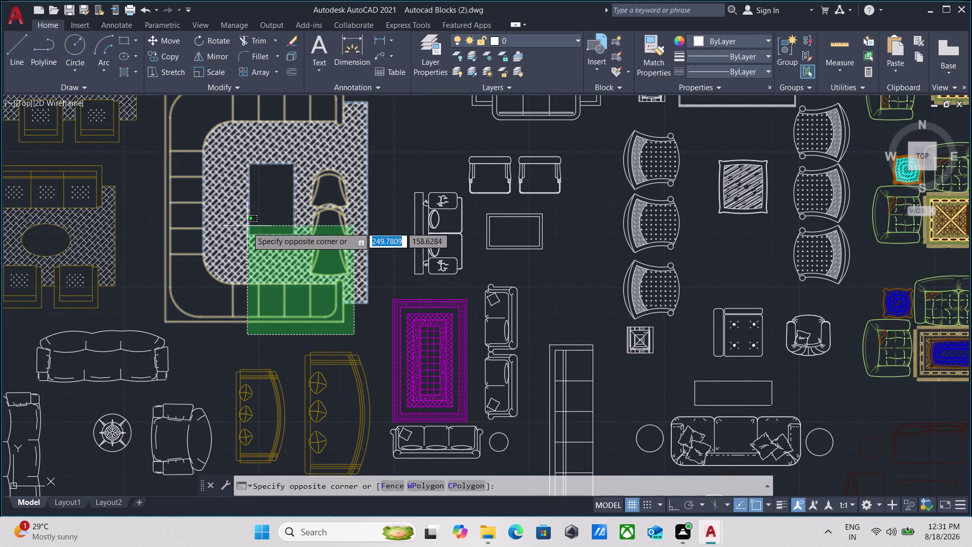
click(248, 219)
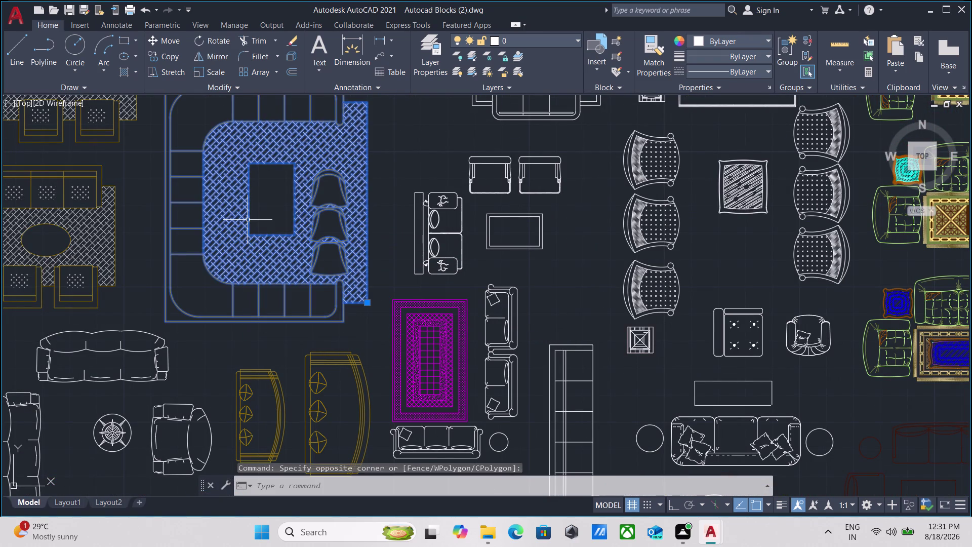
key(ctrl+c)
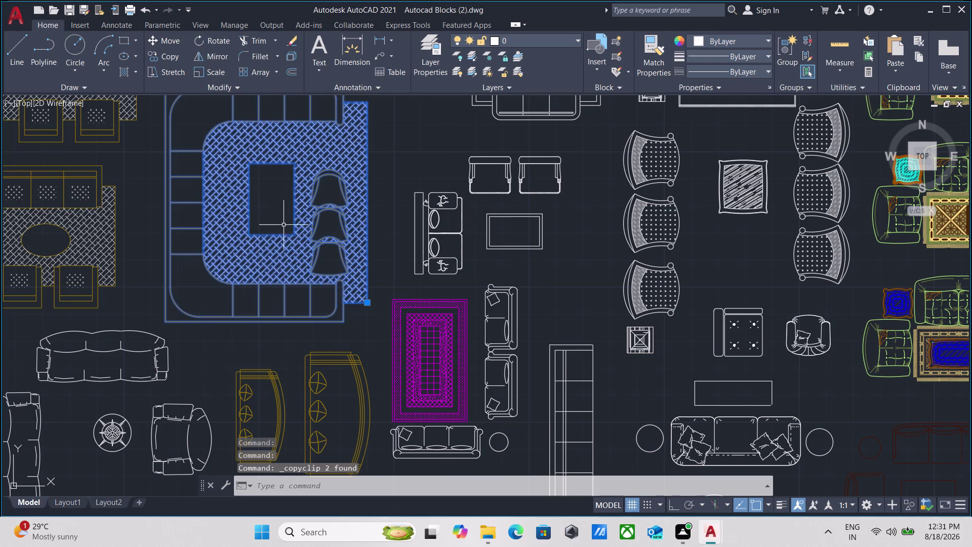
scroll(down, 3)
Pan and zoom through the furniture blocks to the small rectangular dining table set.
scroll(down, 3)
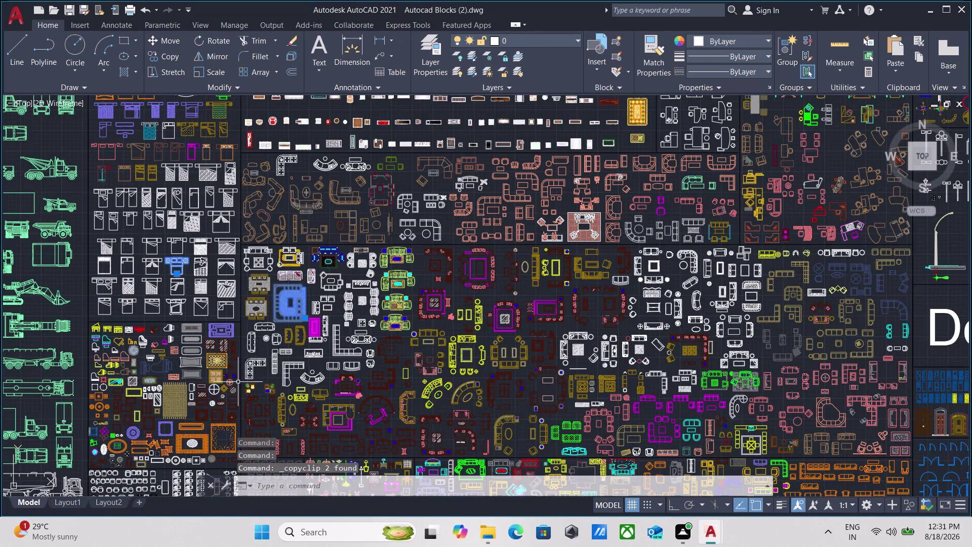
scroll(up, 3)
scroll(down, 3)
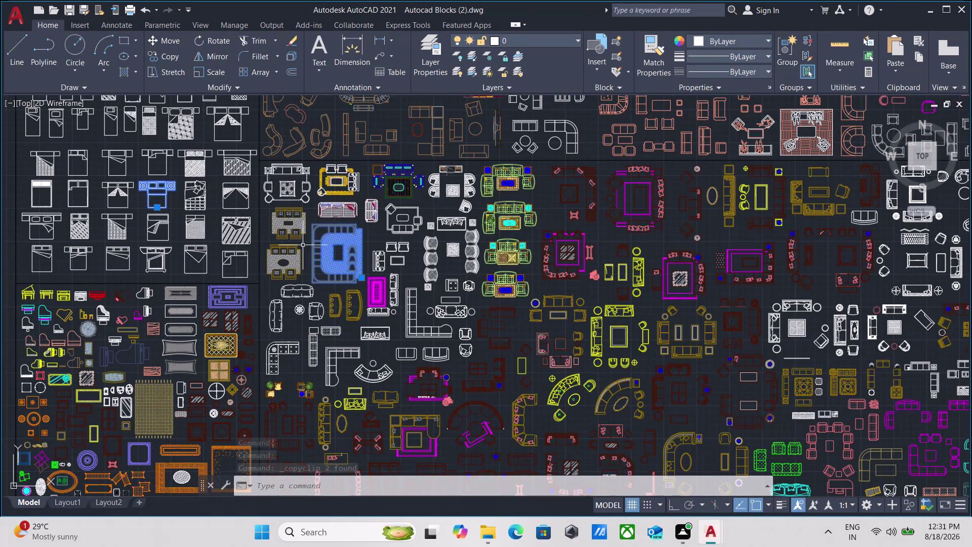
middle_drag(389, 171, 332, 394)
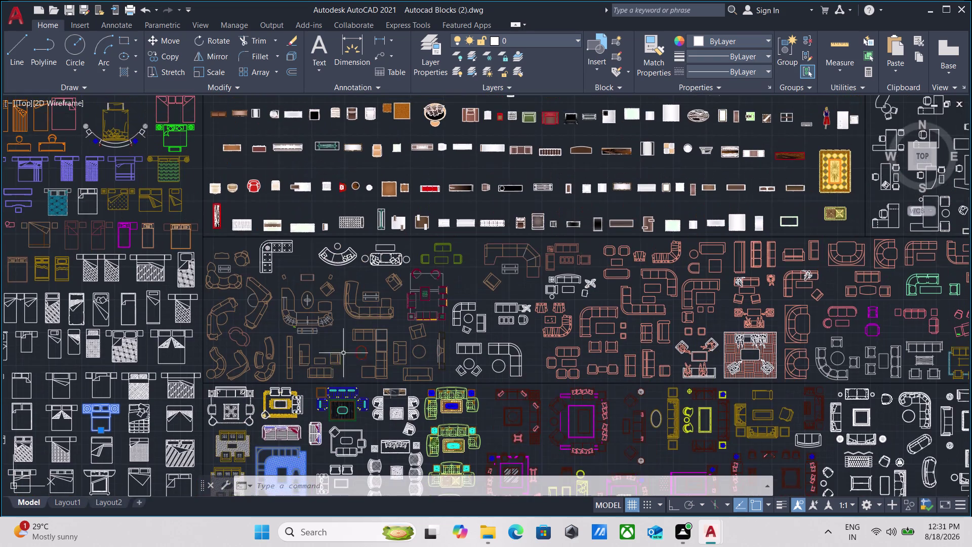
scroll(up, 3)
middle_drag(323, 241, 289, 447)
scroll(up, 3)
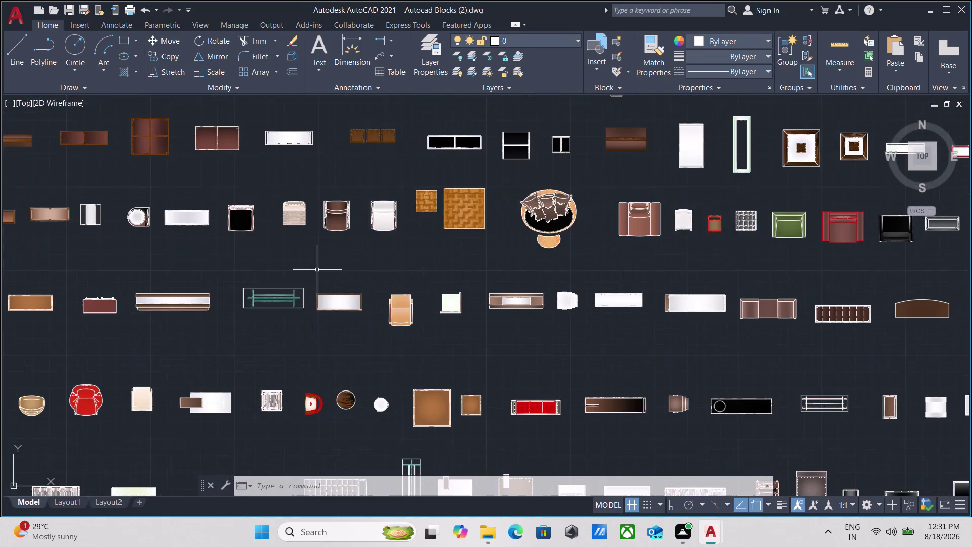
scroll(down, 3)
scroll(down, 3)
middle_drag(340, 389, 364, 276)
scroll(up, 3)
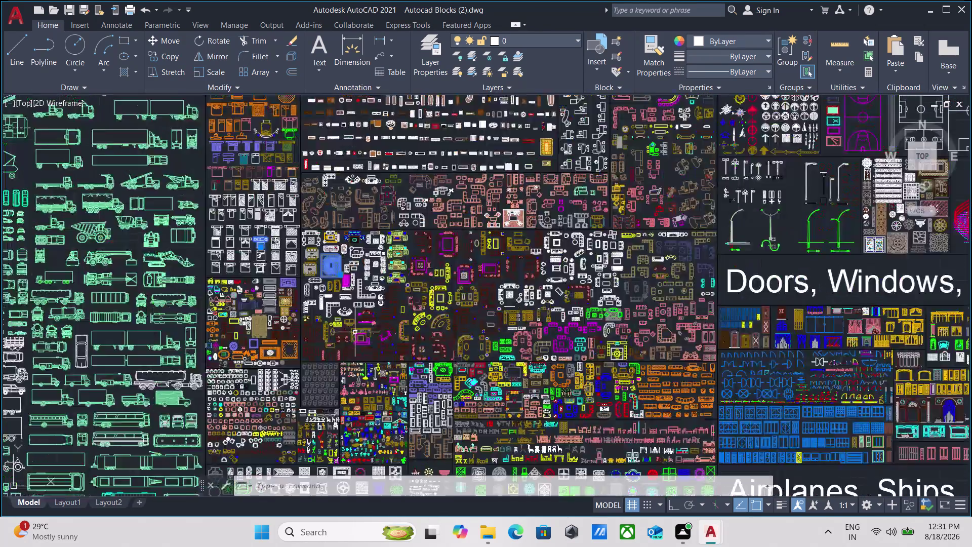
scroll(up, 3)
scroll(up, 3)
scroll(down, 3)
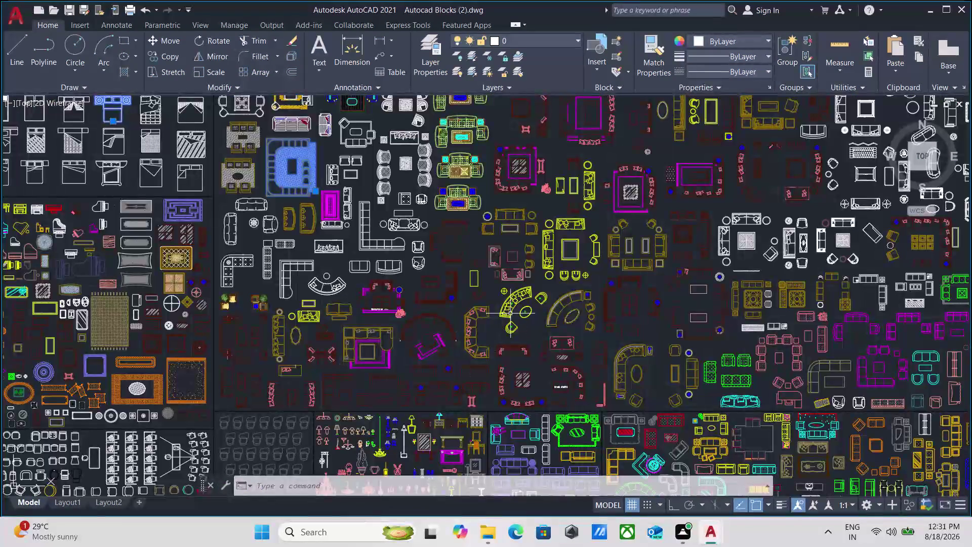
scroll(up, 3)
scroll(down, 3)
scroll(down, 3)
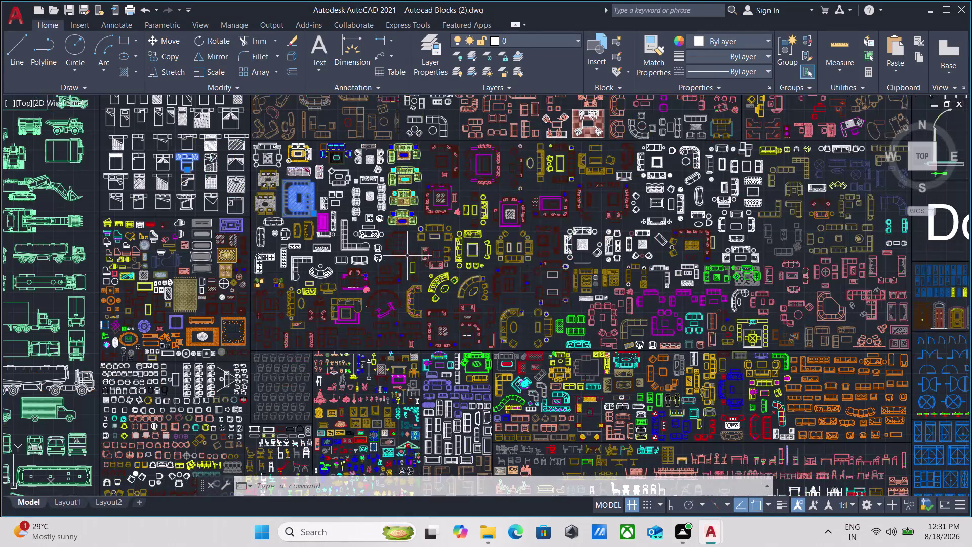
middle_drag(407, 255, 409, 390)
scroll(up, 3)
scroll(down, 3)
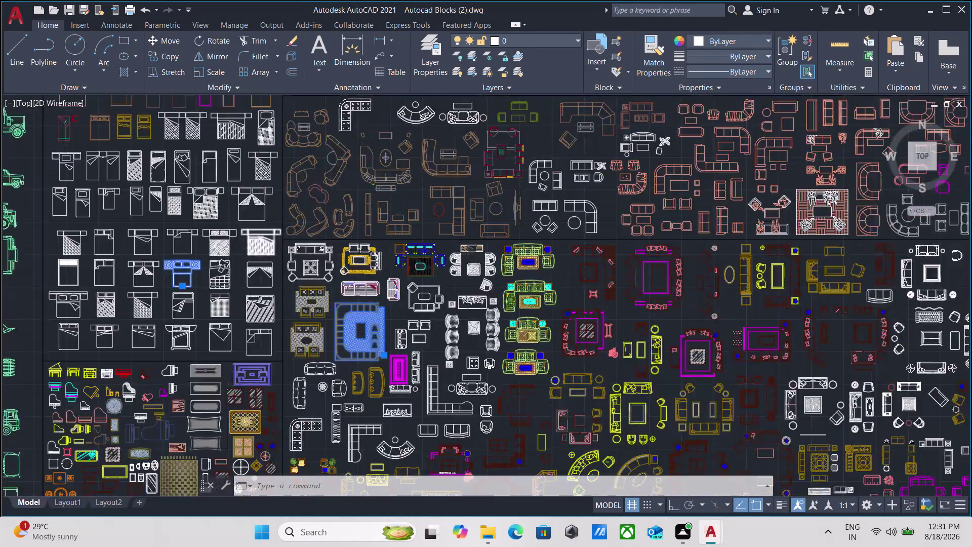
middle_drag(278, 240, 247, 414)
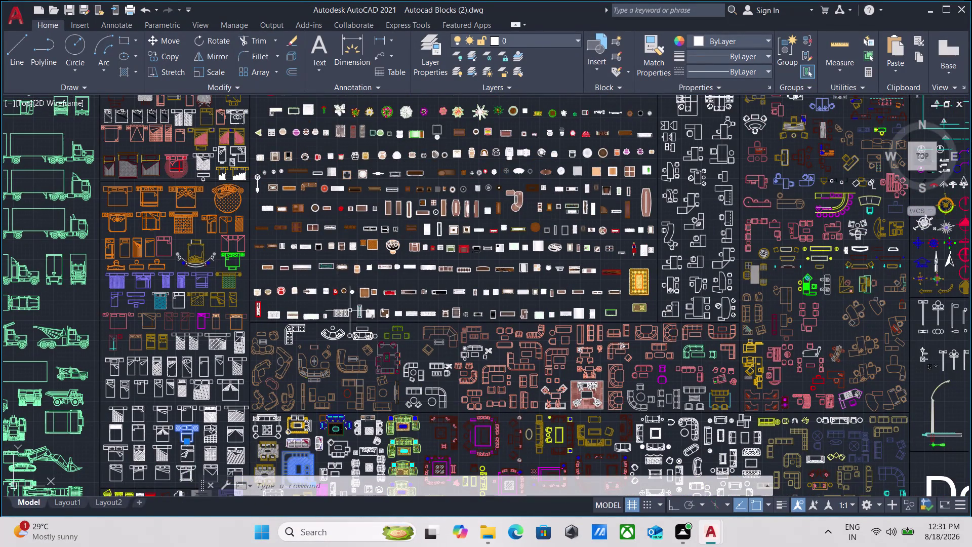
middle_drag(334, 231, 326, 408)
scroll(up, 3)
scroll(down, 3)
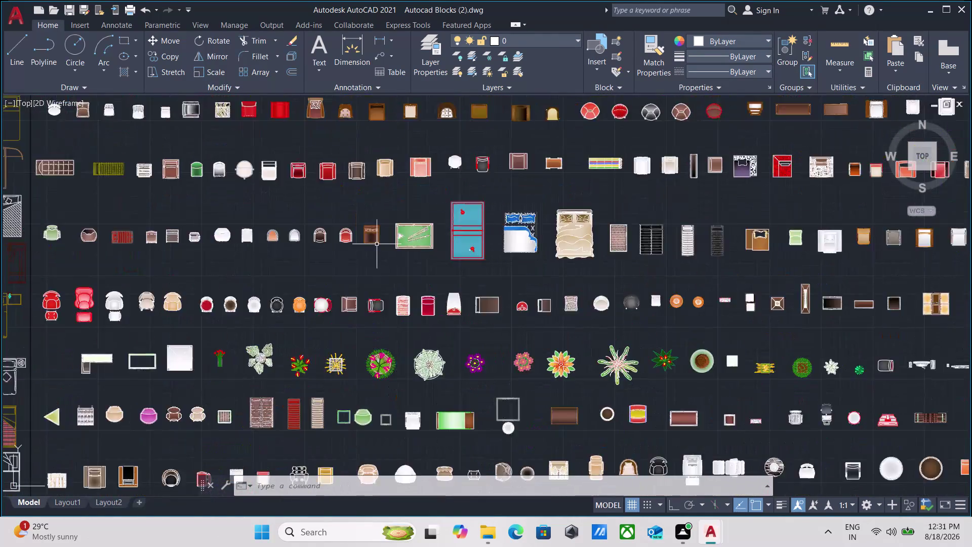
middle_drag(376, 245, 347, 453)
scroll(down, 3)
scroll(down, 3)
scroll(up, 3)
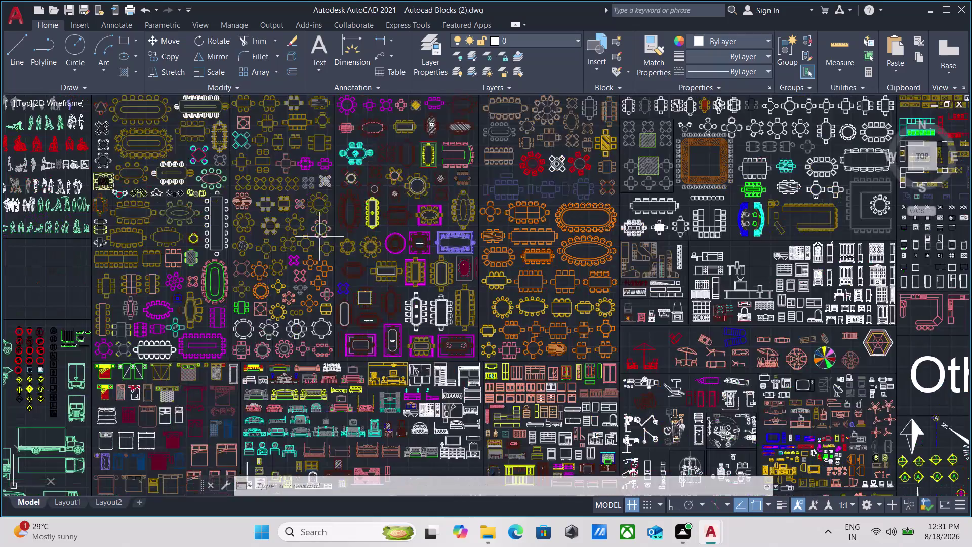
scroll(up, 3)
scroll(down, 3)
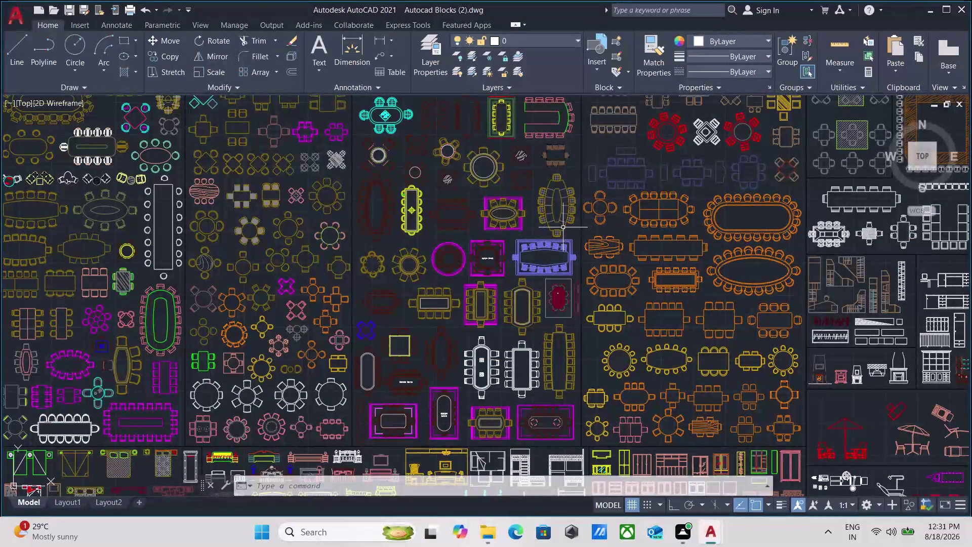
scroll(up, 3)
scroll(down, 3)
scroll(down, 3)
middle_drag(388, 241, 355, 292)
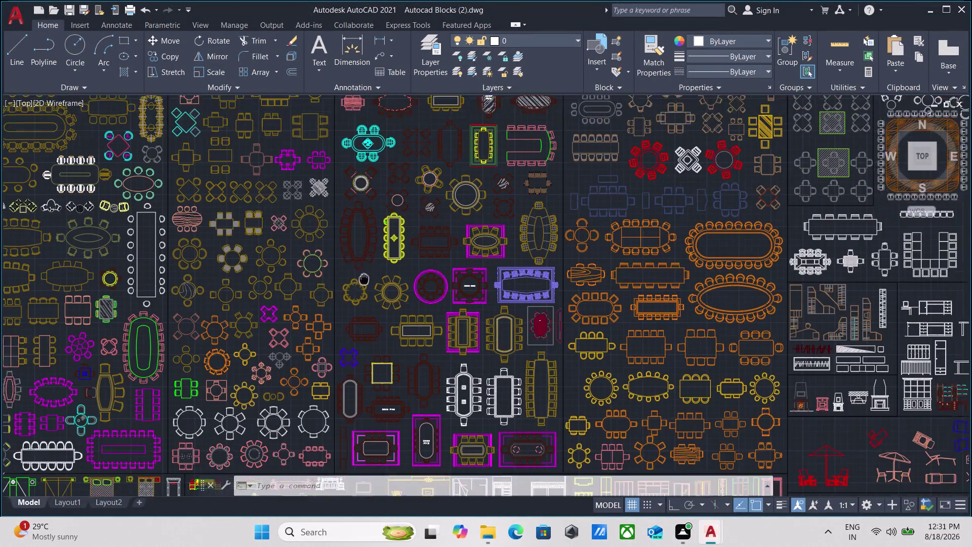
middle_drag(355, 292, 273, 358)
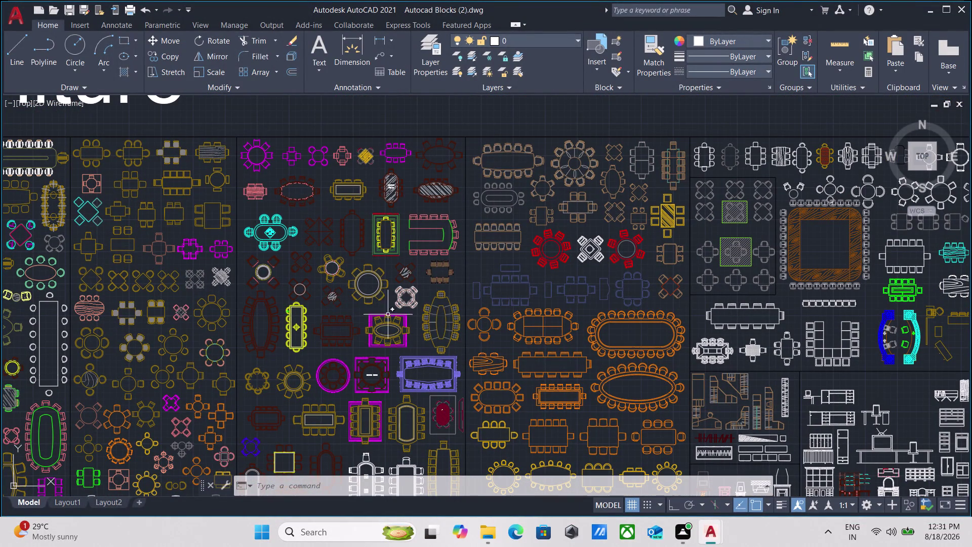
middle_drag(466, 386, 464, 239)
scroll(up, 3)
scroll(down, 3)
middle_drag(452, 292, 365, 309)
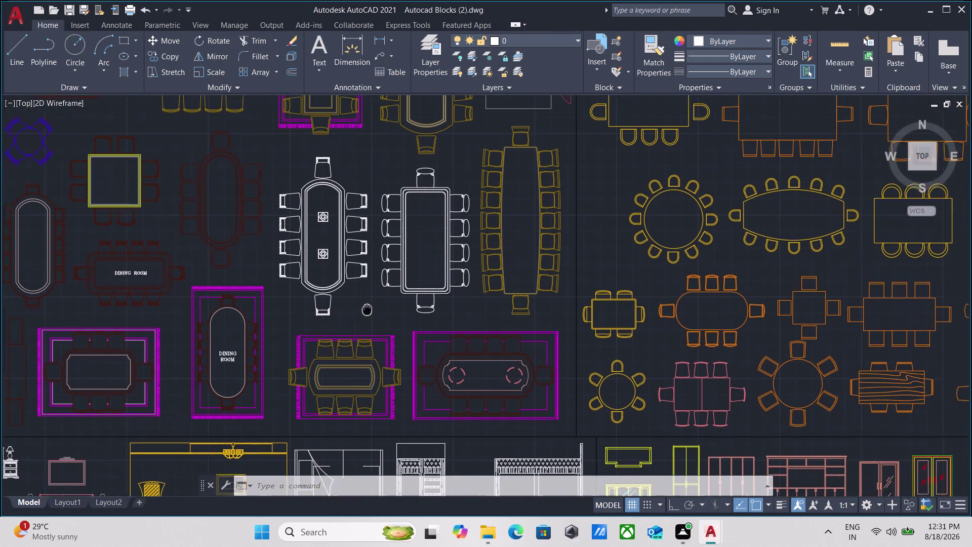
middle_drag(365, 310, 356, 310)
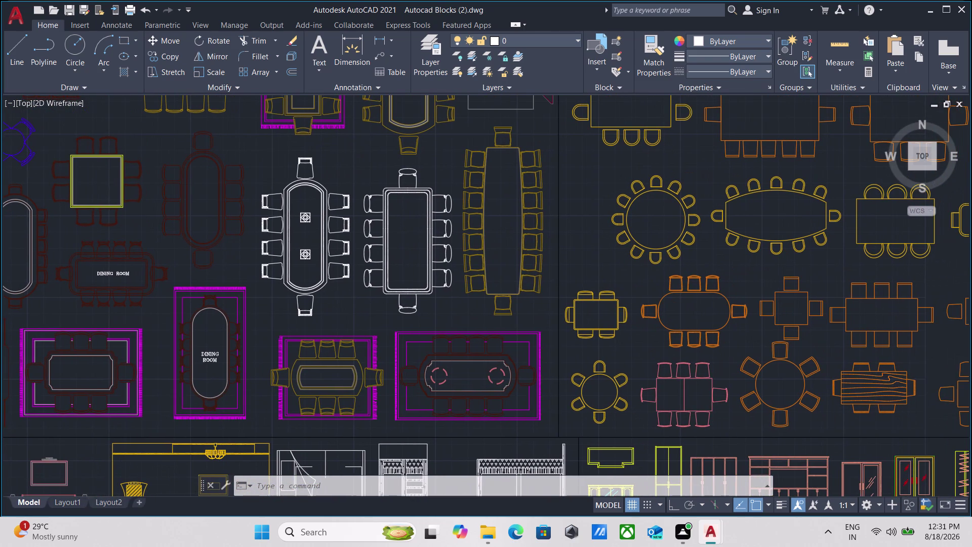
scroll(down, 3)
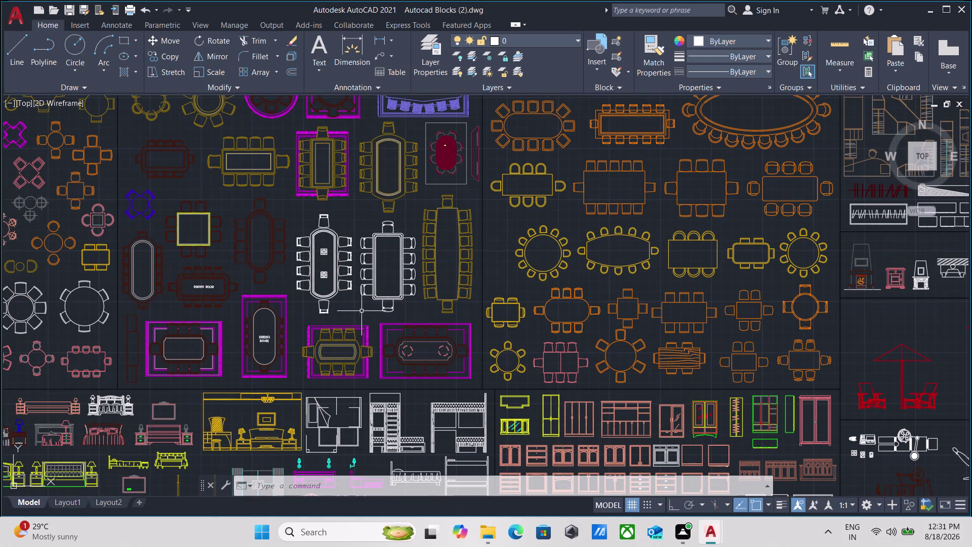
middle_drag(507, 255, 243, 299)
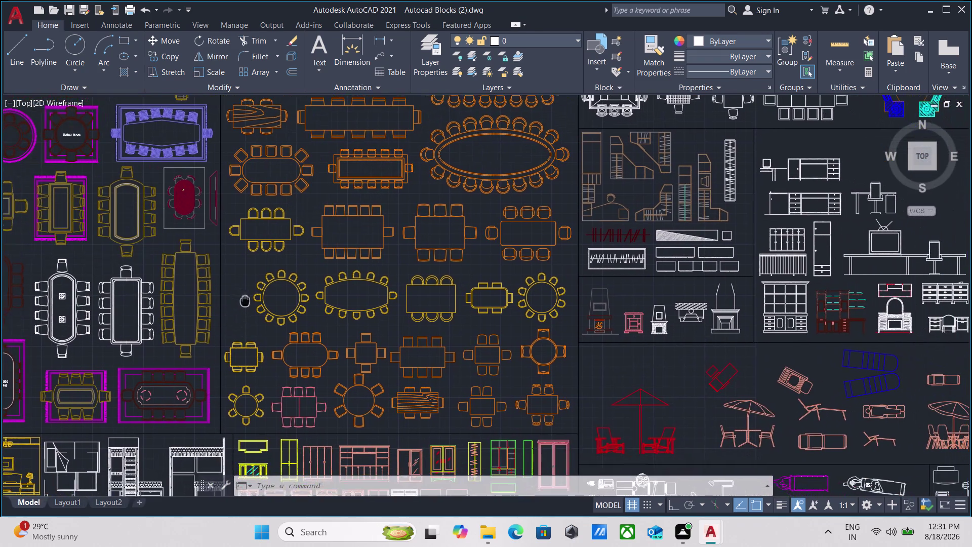
middle_drag(243, 299, 237, 298)
scroll(up, 3)
middle_drag(262, 262, 278, 318)
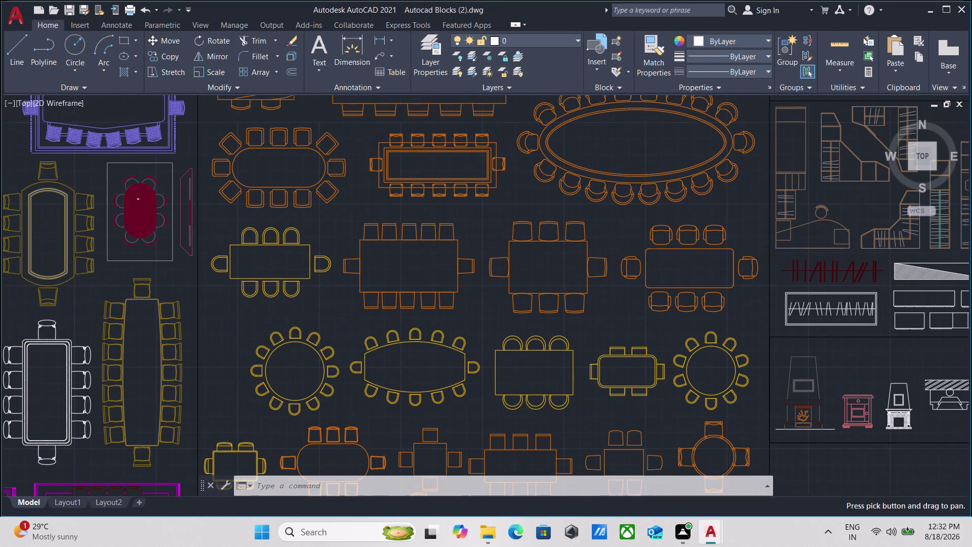
Window-select the small rectangular table with chairs and copy it with Ctrl+C.
click(341, 315)
click(216, 220)
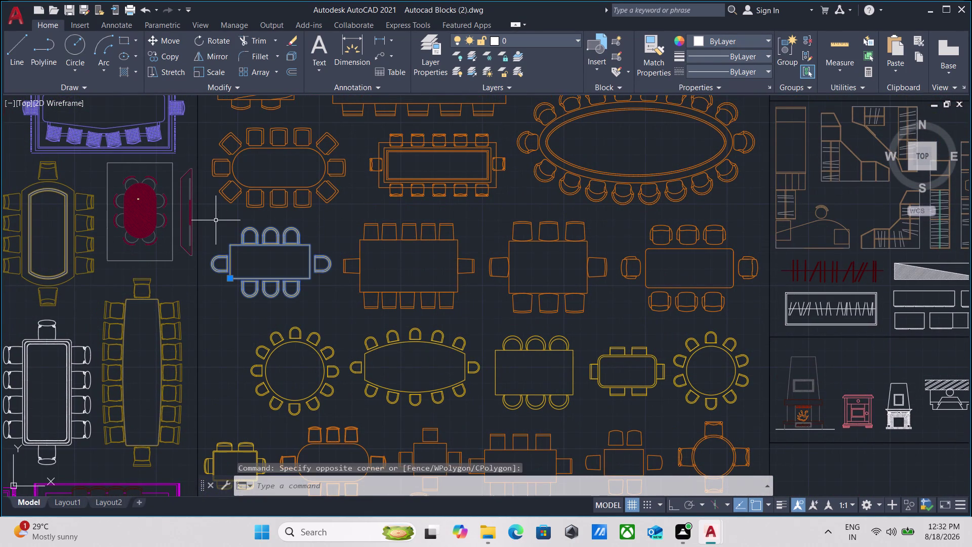
key(ctrl+c)
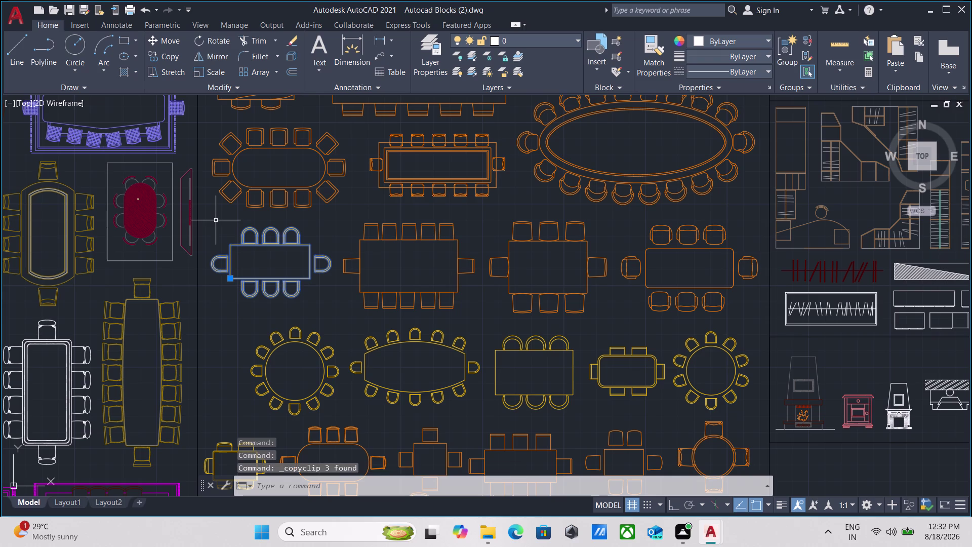
scroll(down, 3)
scroll(up, 3)
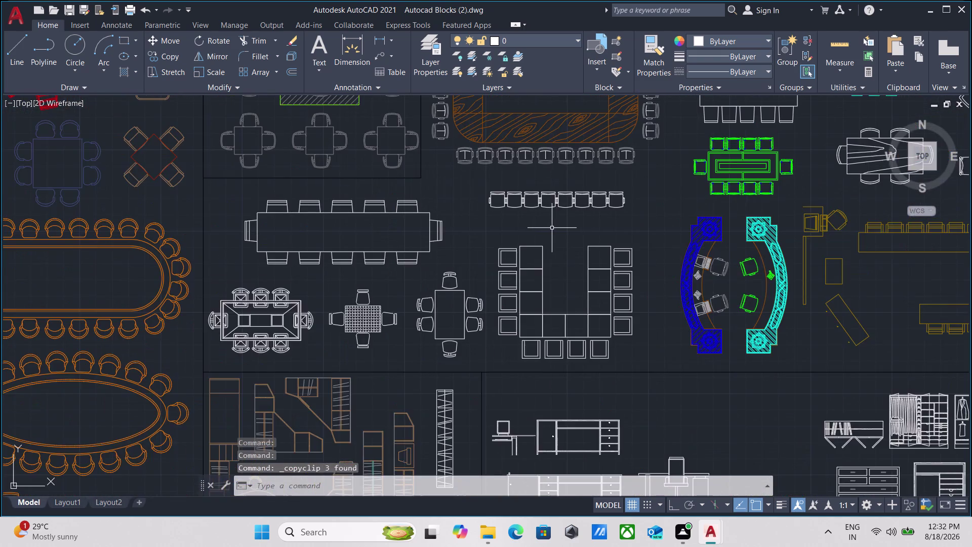
Zoom out away from the dining table blocks in the library.
scroll(down, 3)
middle_drag(552, 228, 451, 282)
scroll(down, 3)
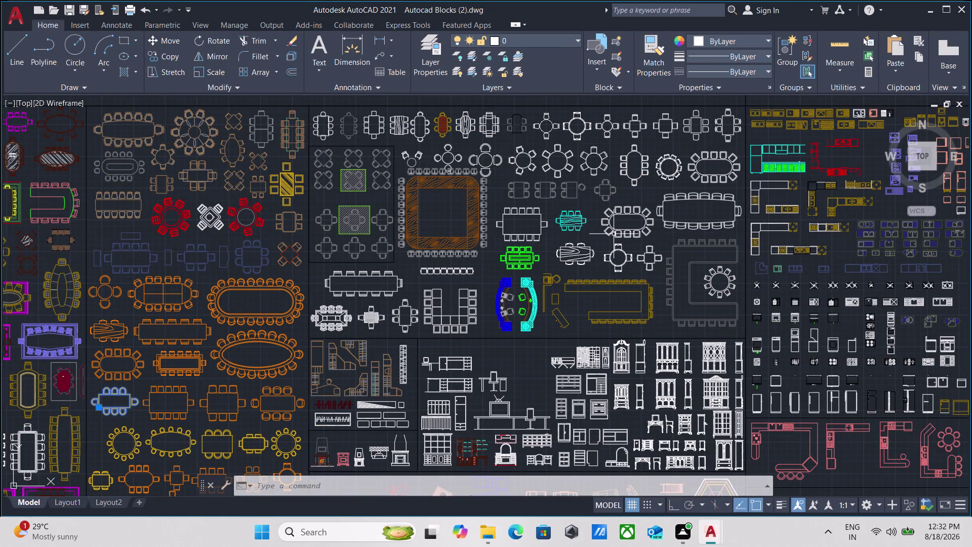
scroll(down, 3)
scroll(down, 3)
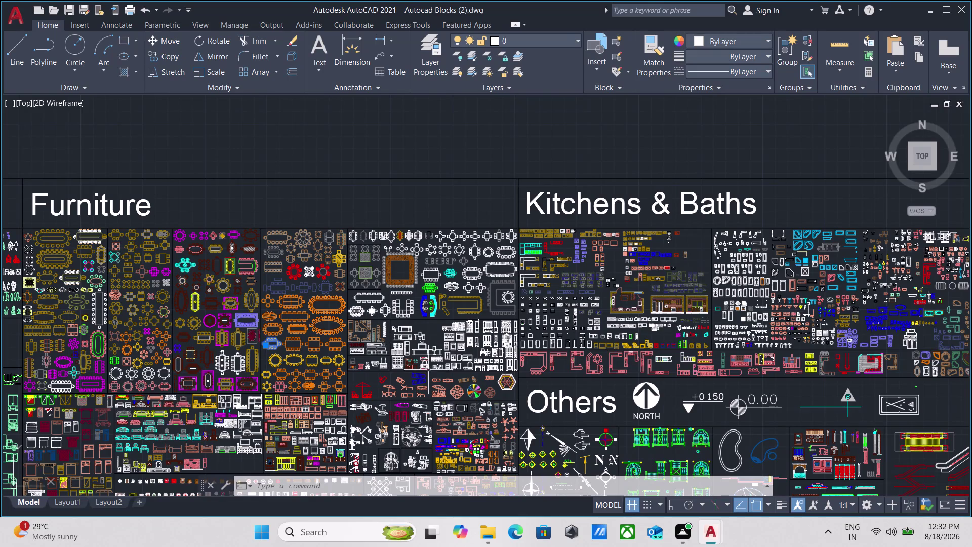
scroll(up, 3)
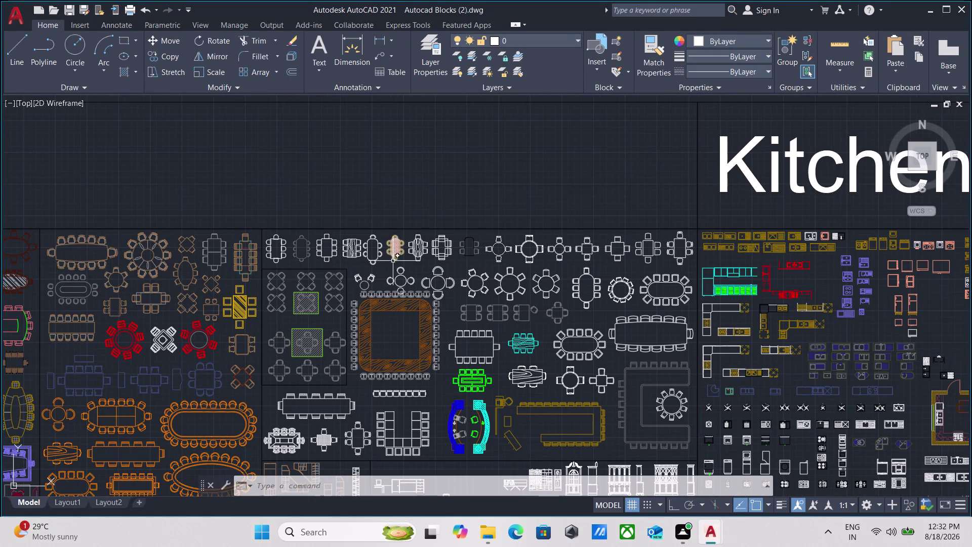
scroll(down, 3)
scroll(up, 3)
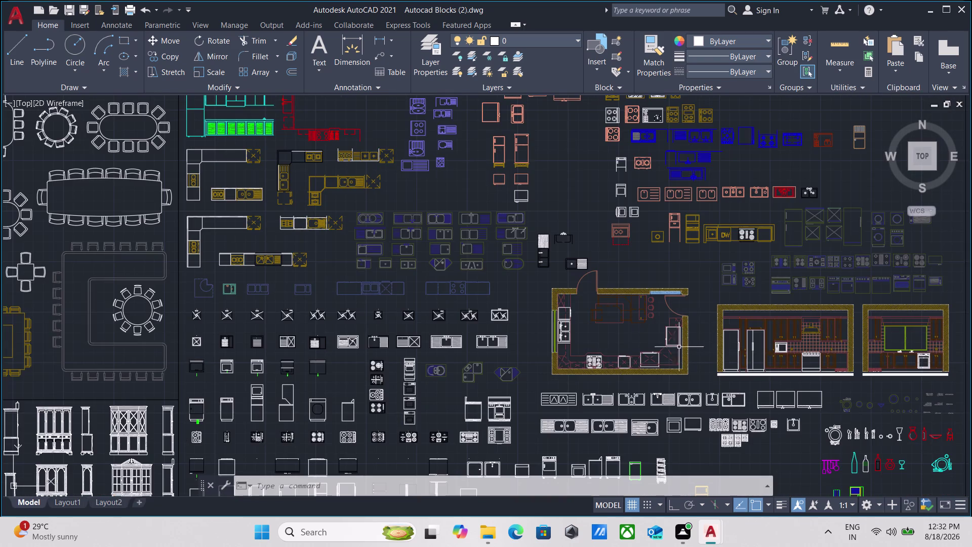
scroll(down, 3)
scroll(up, 3)
scroll(up, 3)
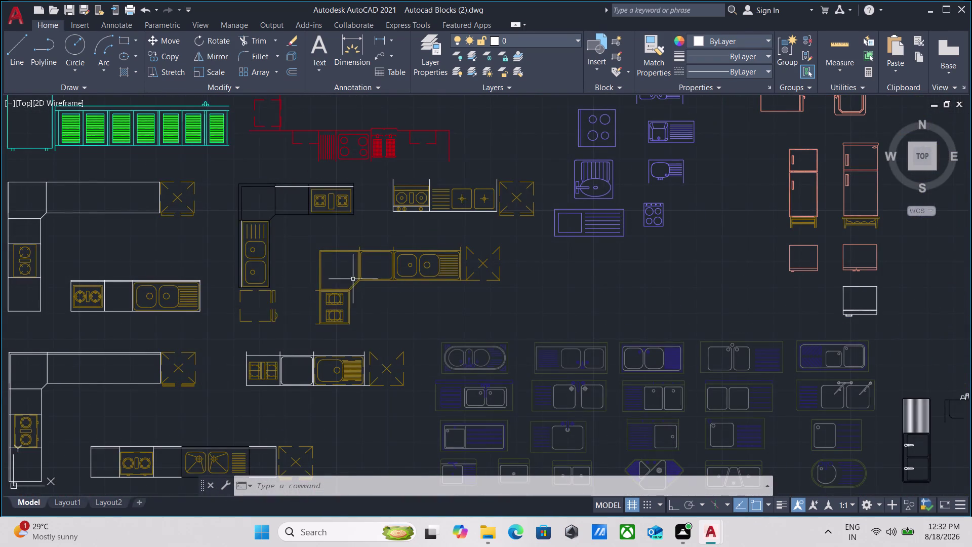
scroll(down, 3)
Pan to the kitchen counter blocks and drag a selection window over them.
middle_drag(453, 314, 368, 330)
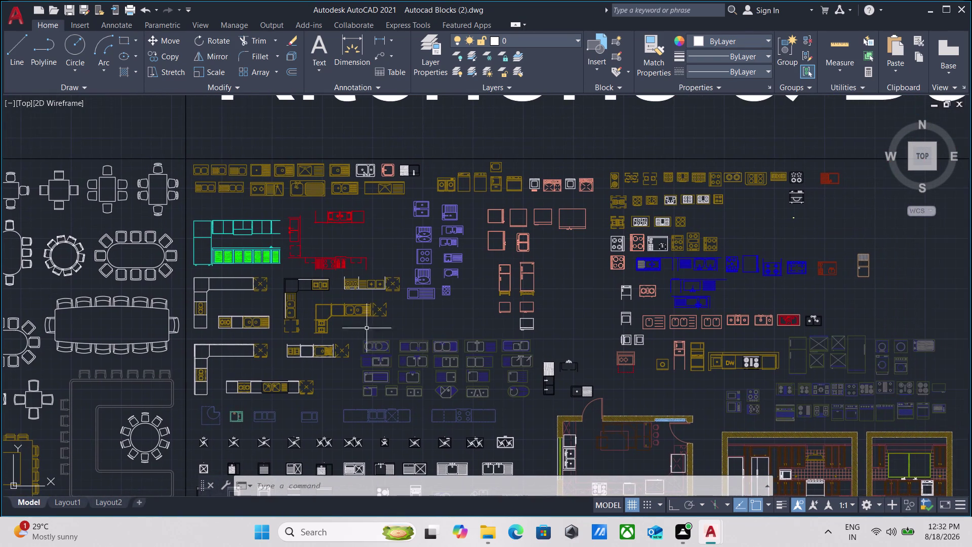
scroll(up, 3)
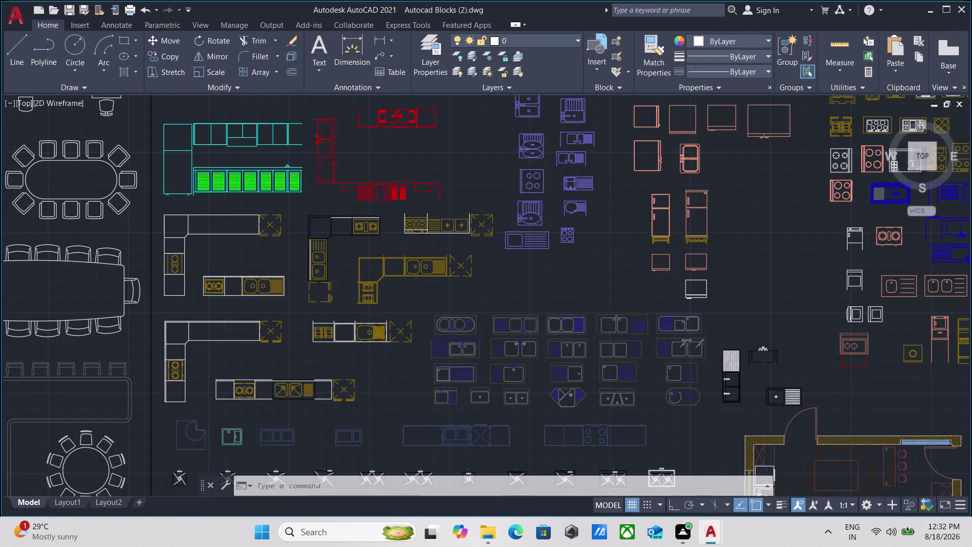
scroll(up, 3)
middle_drag(243, 384, 316, 292)
scroll(down, 3)
scroll(up, 3)
middle_drag(279, 243, 282, 278)
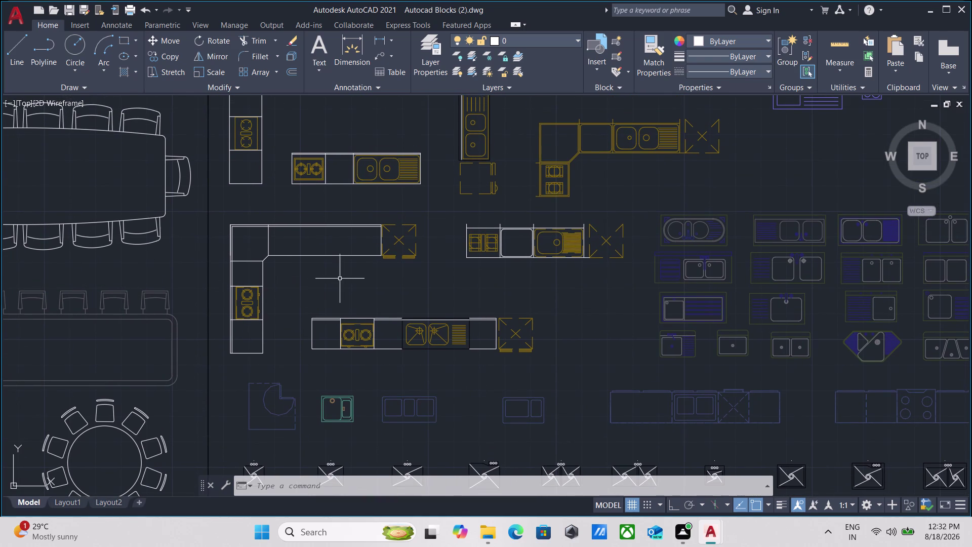
click(343, 278)
click(308, 271)
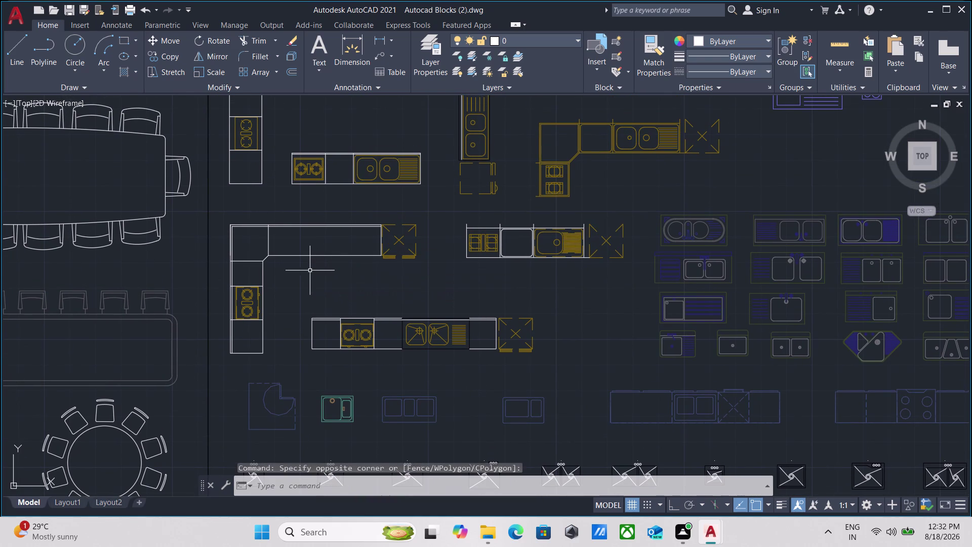
Pan over to the Kitchens & Baths bathroom fixture blocks.
scroll(down, 3)
scroll(down, 3)
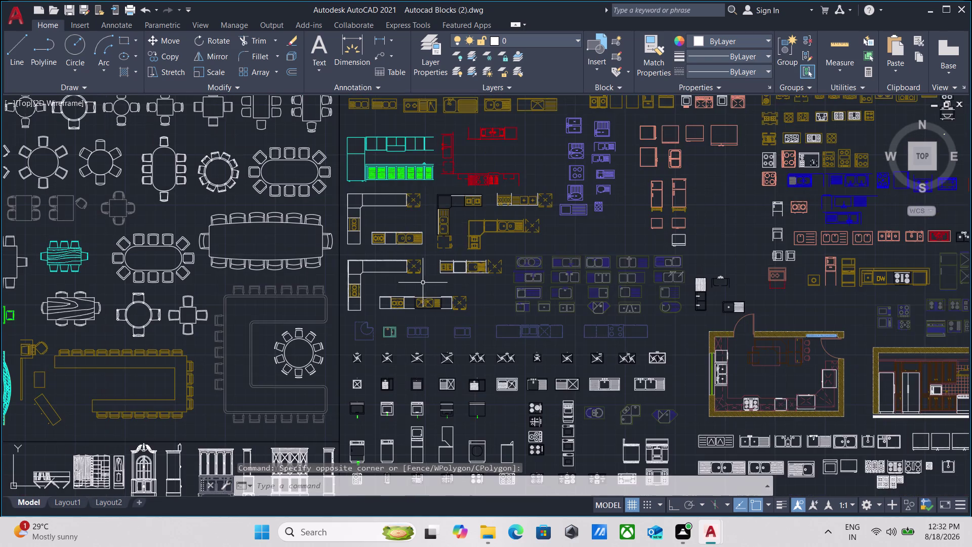
scroll(down, 3)
middle_drag(521, 314, 258, 316)
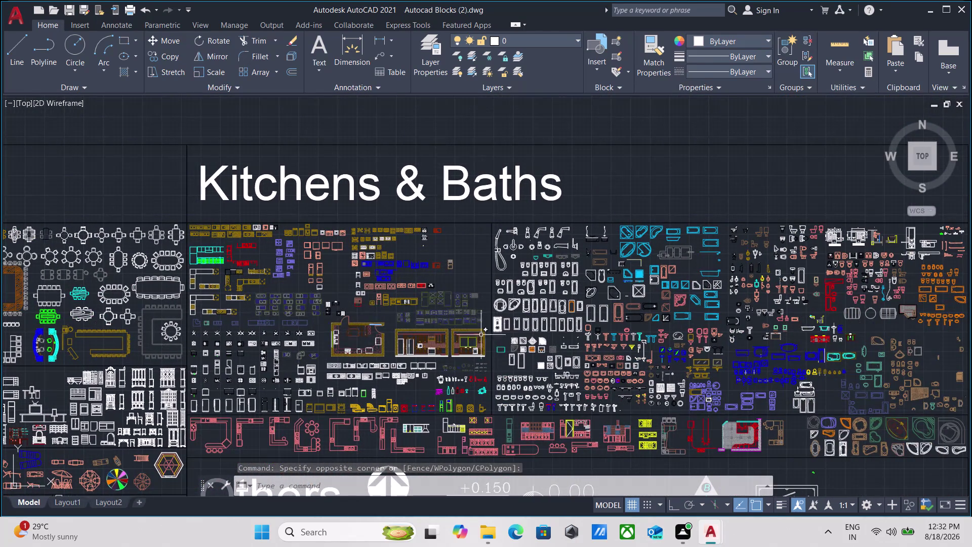
scroll(up, 3)
scroll(down, 3)
middle_drag(449, 328, 271, 339)
Window-select the two toilets, washbasin and bathtub, and copy them with Ctrl+C.
scroll(up, 3)
drag(454, 302, 450, 296)
click(330, 220)
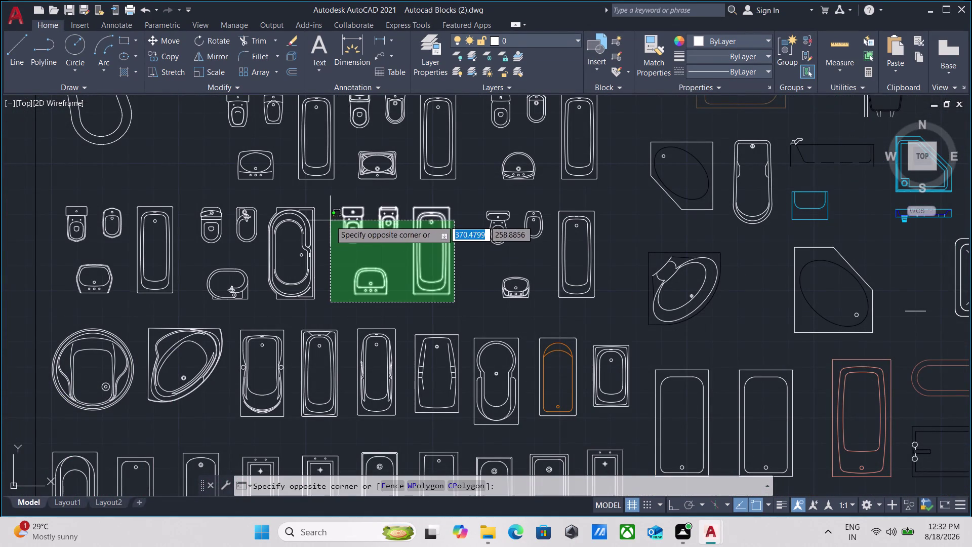
key(ctrl+c)
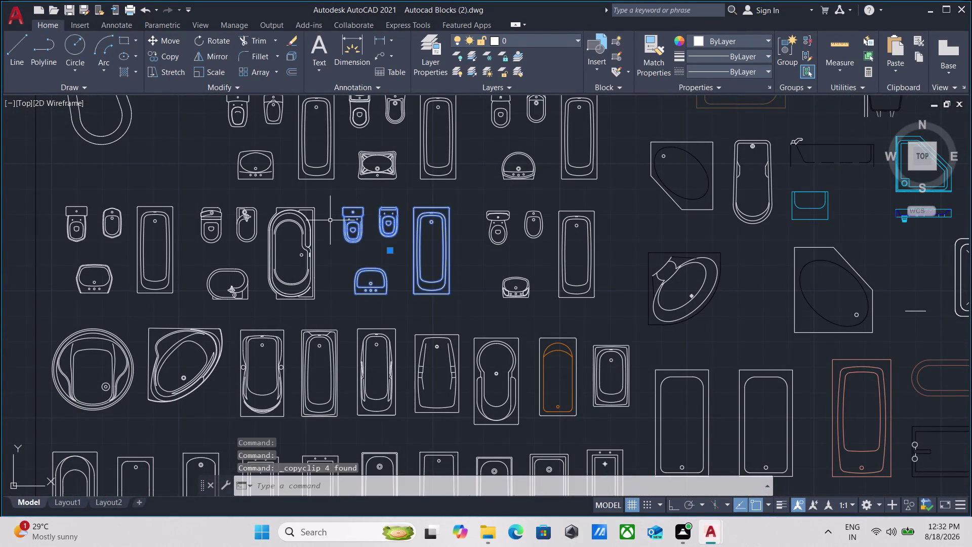
scroll(down, 3)
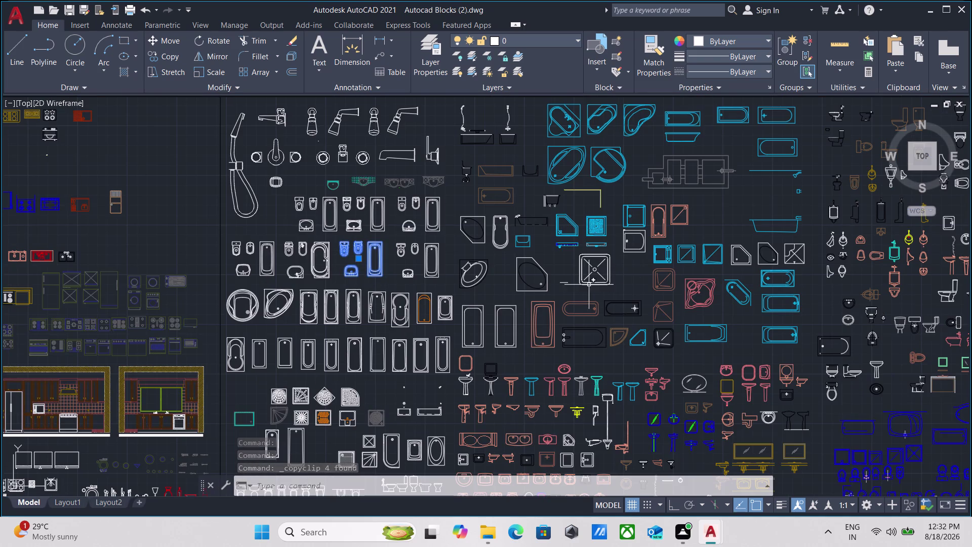
Pan back across the kitchen appliances to center the L-shaped counter layouts.
scroll(down, 3)
scroll(up, 3)
scroll(up, 3)
middle_drag(157, 370, 262, 298)
scroll(down, 3)
middle_drag(254, 378, 384, 325)
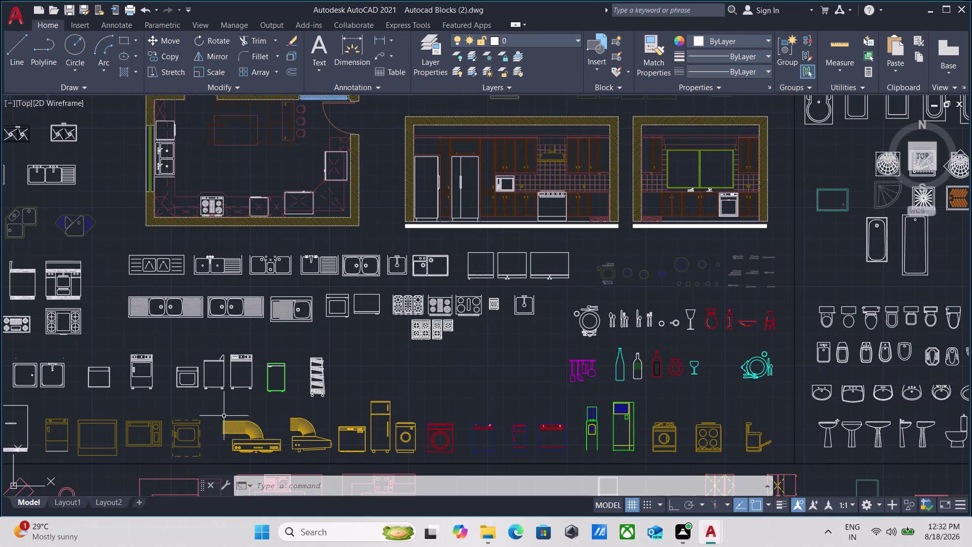
scroll(up, 3)
scroll(down, 3)
middle_drag(307, 385, 424, 389)
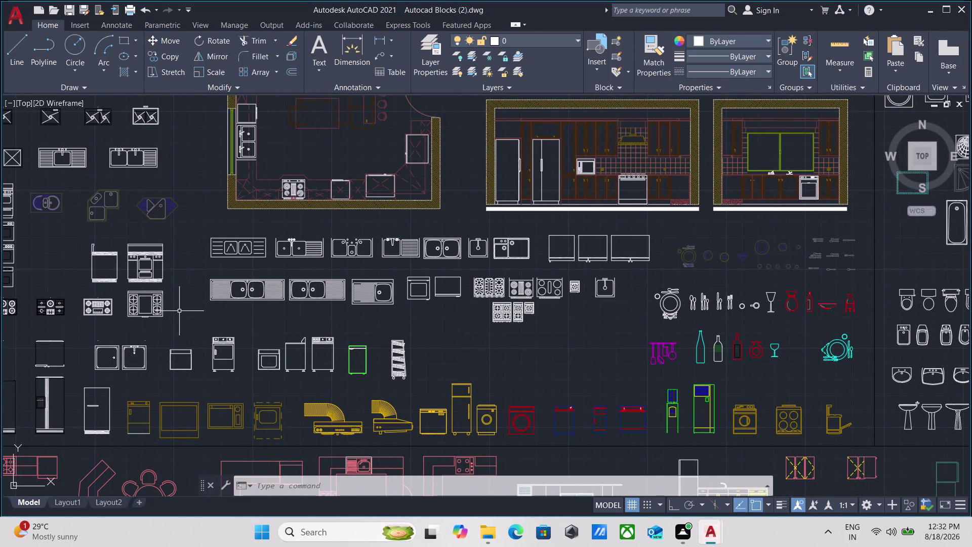
middle_drag(201, 311, 367, 458)
scroll(down, 3)
middle_drag(277, 354, 318, 470)
middle_drag(253, 310, 428, 345)
scroll(up, 3)
scroll(down, 3)
middle_drag(268, 353, 343, 338)
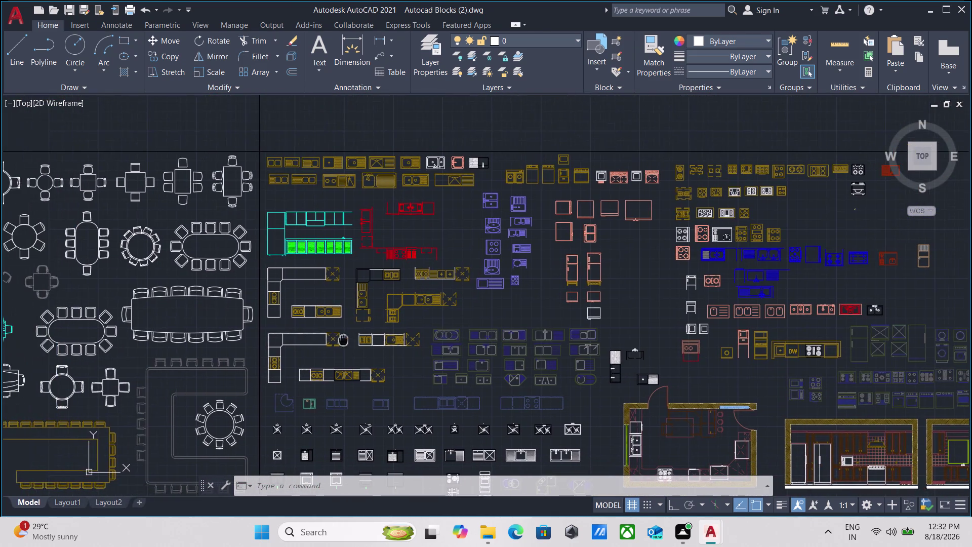
scroll(up, 3)
scroll(down, 3)
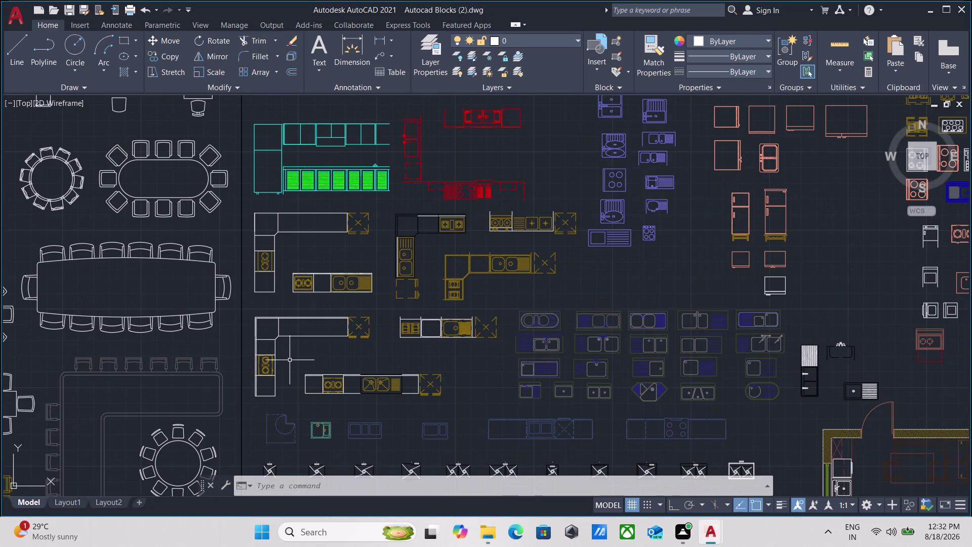
Window-select the L-shaped counter with hob and sink and copy it with Ctrl+C.
click(380, 302)
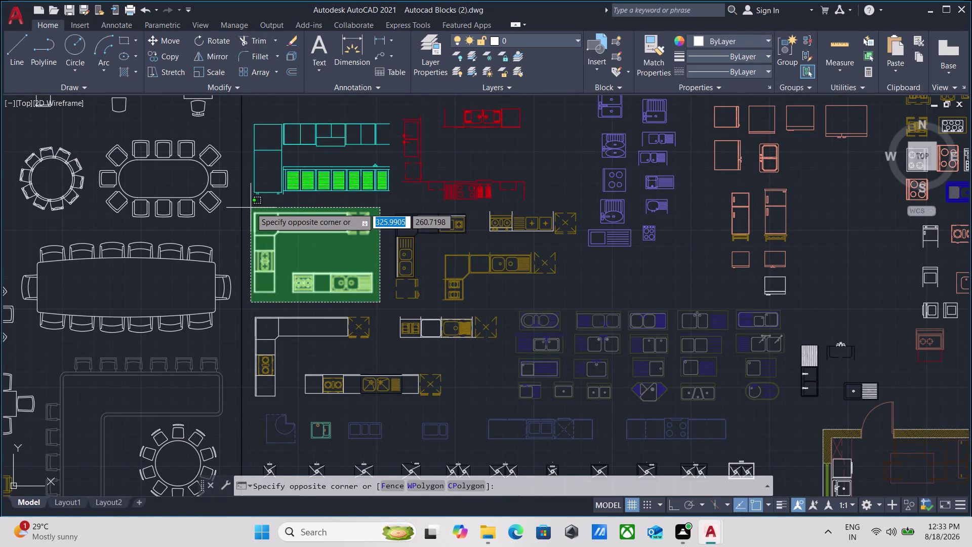
click(251, 207)
key(ctrl+c)
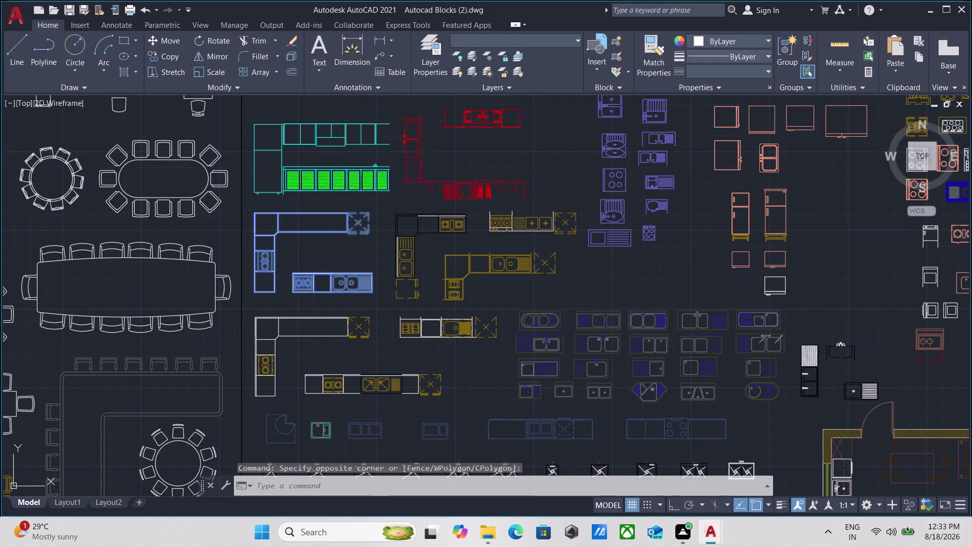
scroll(down, 3)
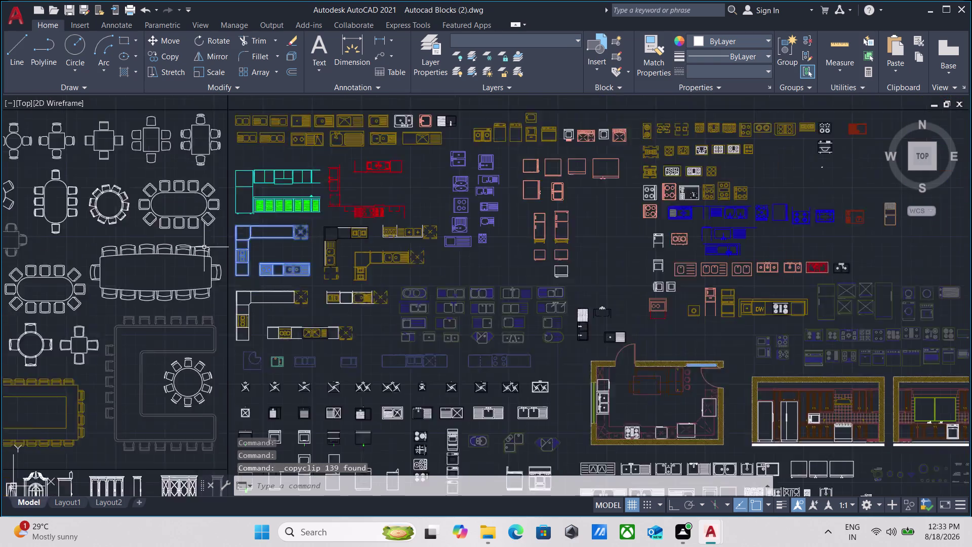
scroll(down, 3)
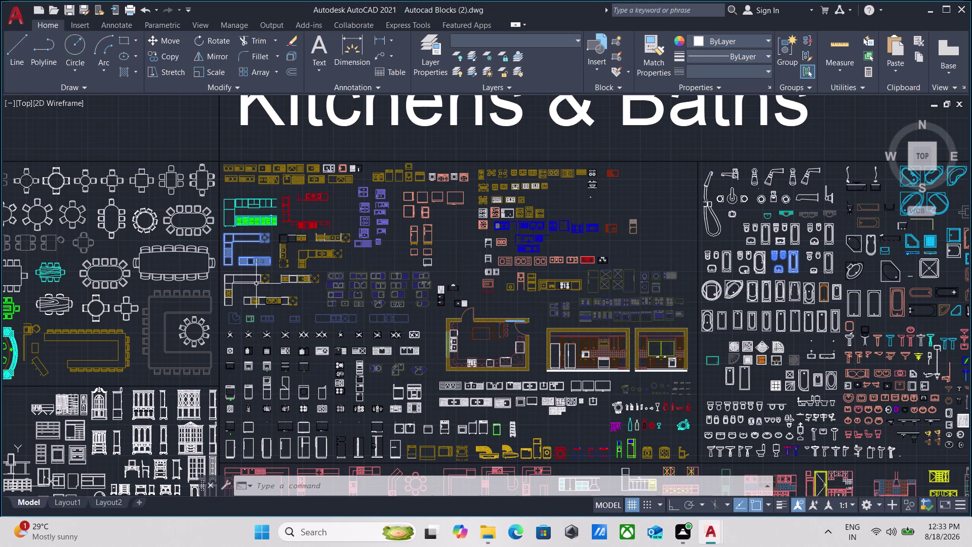
scroll(down, 3)
scroll(up, 3)
scroll(up, 3)
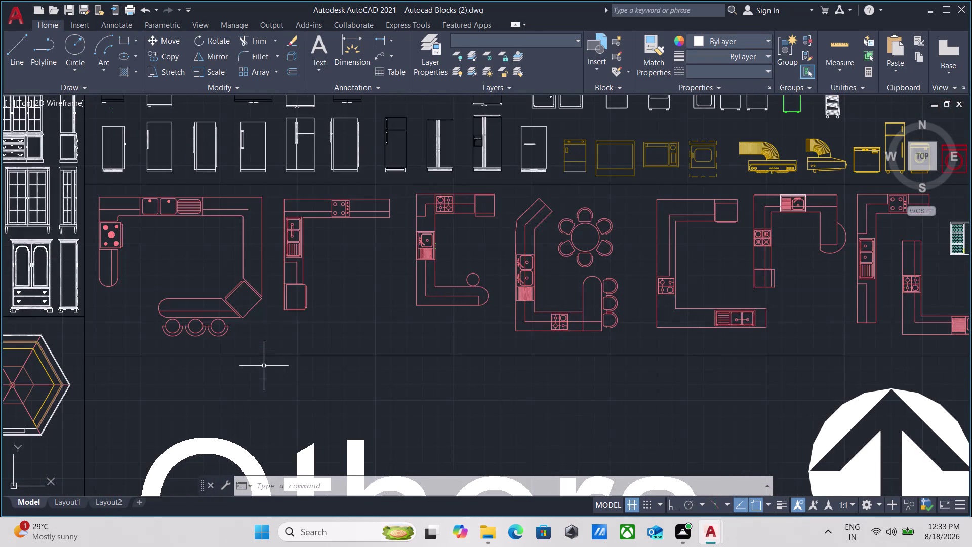
scroll(down, 3)
middle_drag(287, 367, 202, 392)
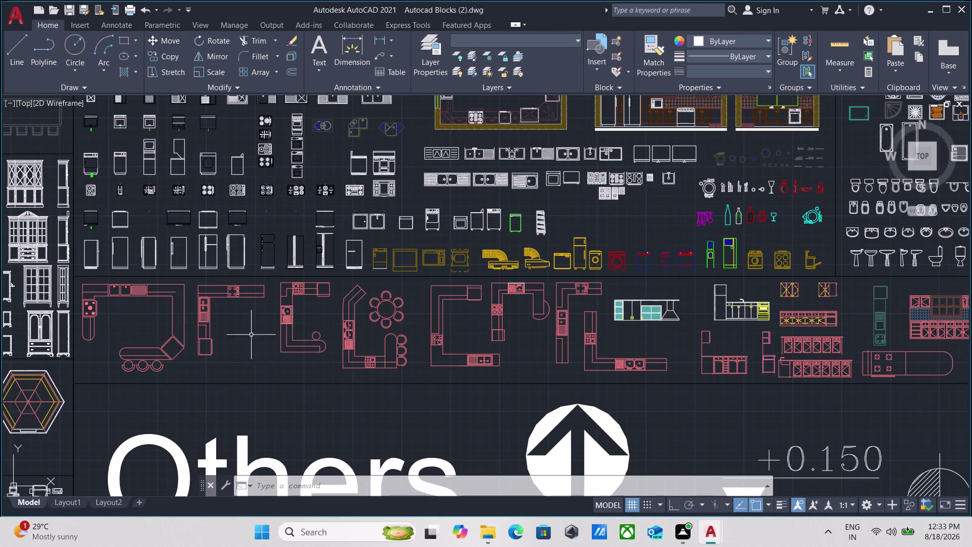
scroll(up, 3)
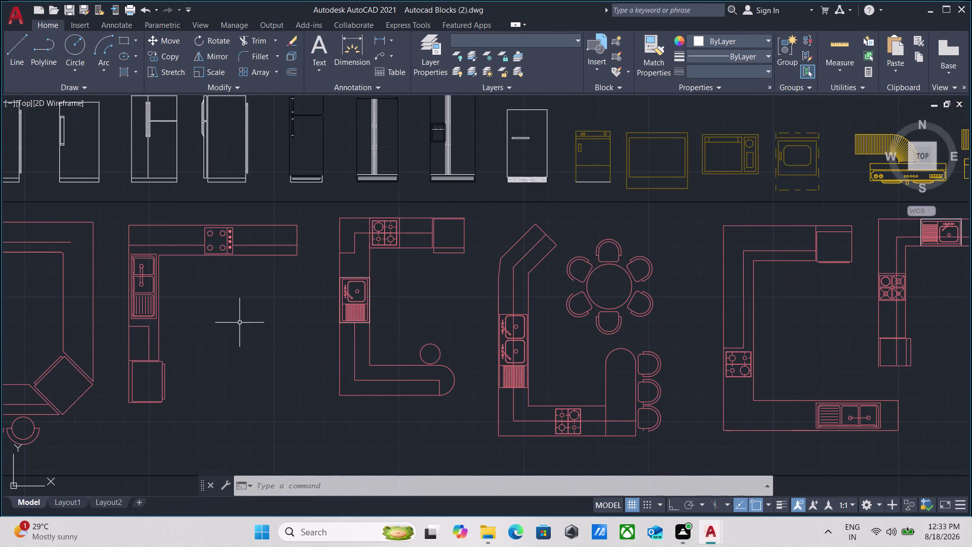
scroll(down, 3)
scroll(down, 3)
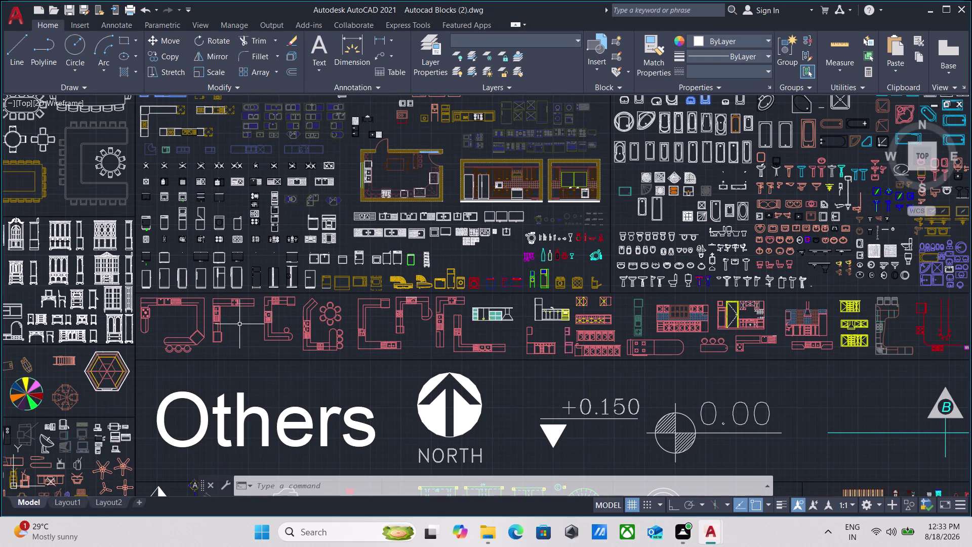
scroll(up, 3)
scroll(up, 3)
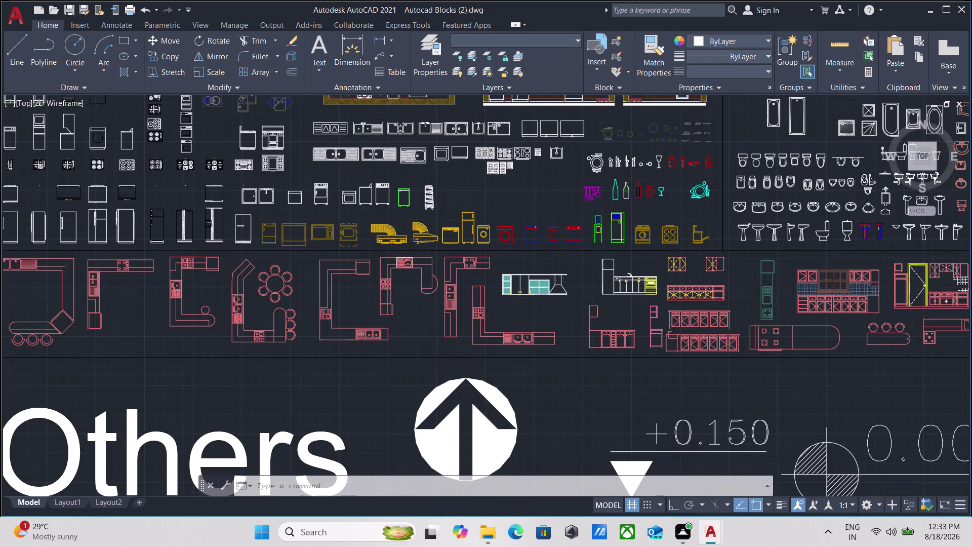
scroll(down, 3)
middle_drag(421, 365, 340, 369)
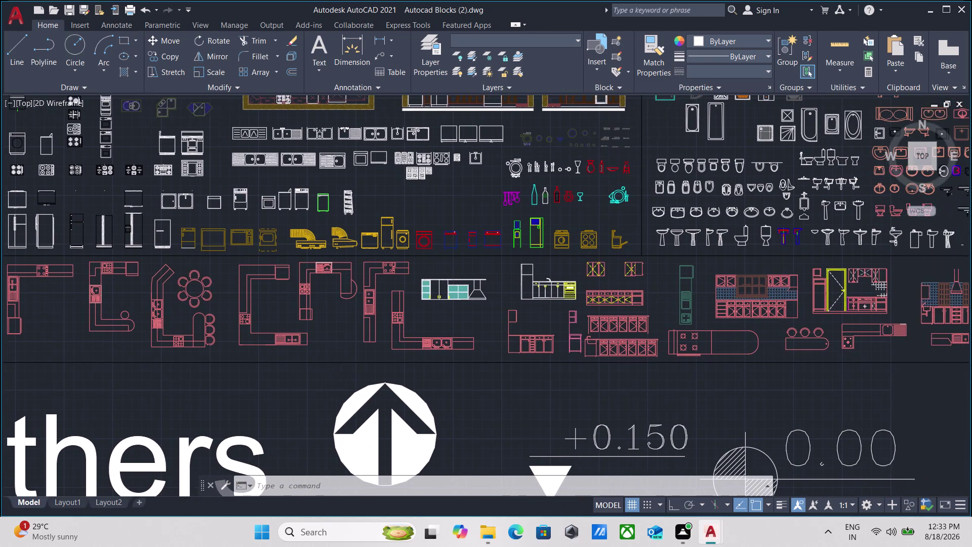
middle_drag(339, 369, 260, 377)
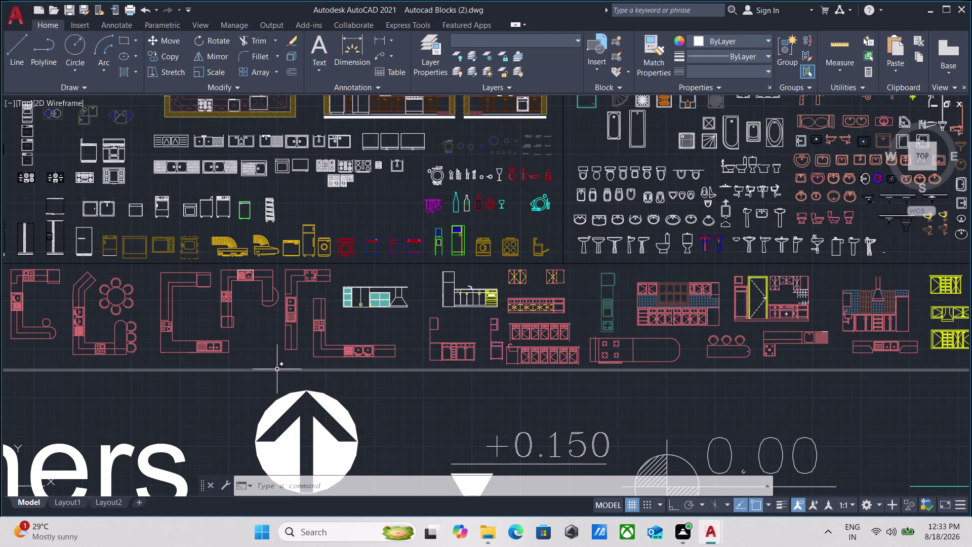
scroll(down, 3)
middle_drag(189, 350, 277, 308)
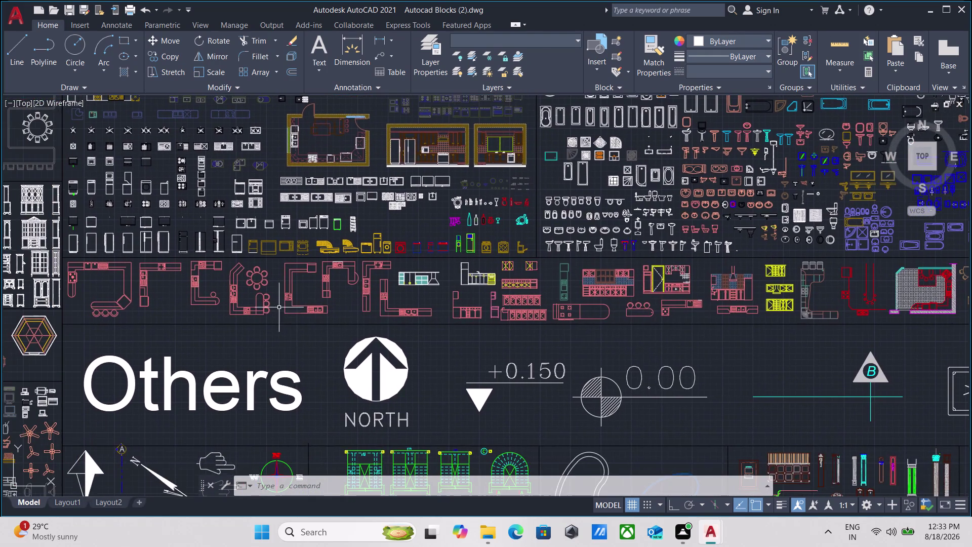
scroll(down, 3)
scroll(up, 3)
scroll(up, 3)
scroll(down, 3)
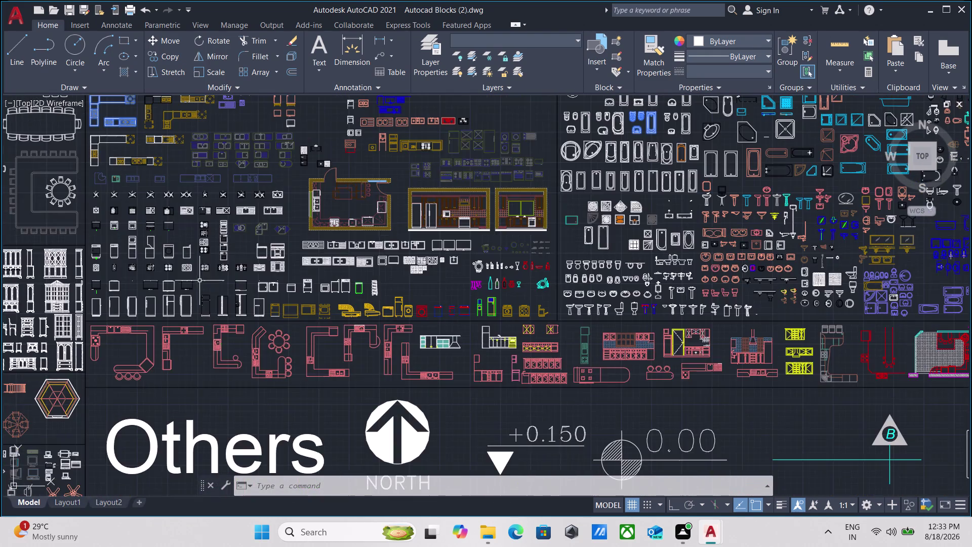
scroll(down, 3)
scroll(up, 3)
scroll(down, 3)
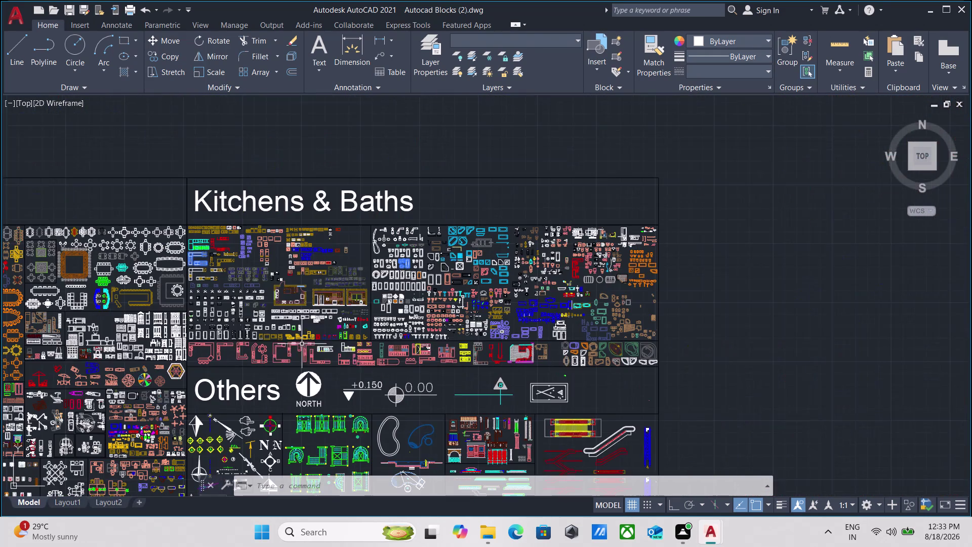
middle_drag(280, 374, 300, 292)
scroll(up, 3)
scroll(down, 3)
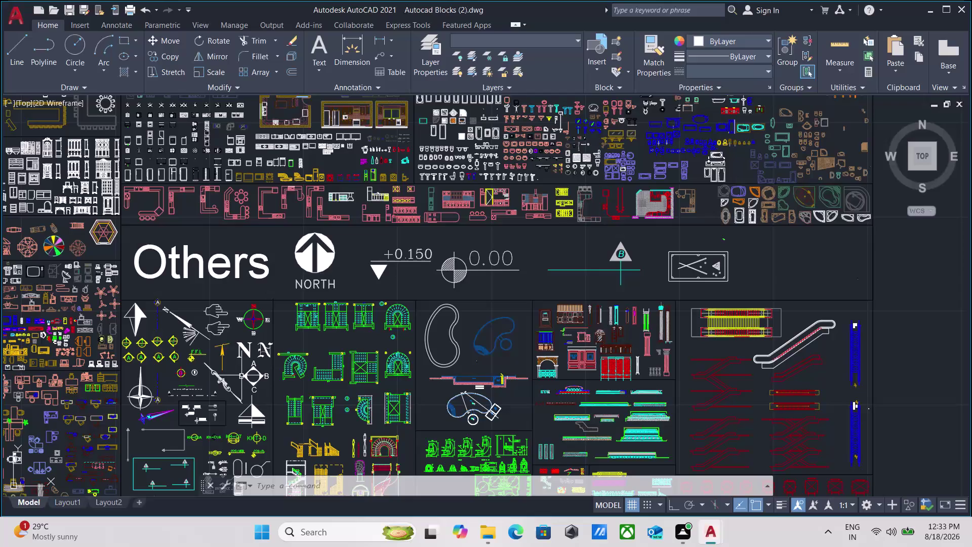
middle_drag(242, 376, 277, 246)
scroll(down, 3)
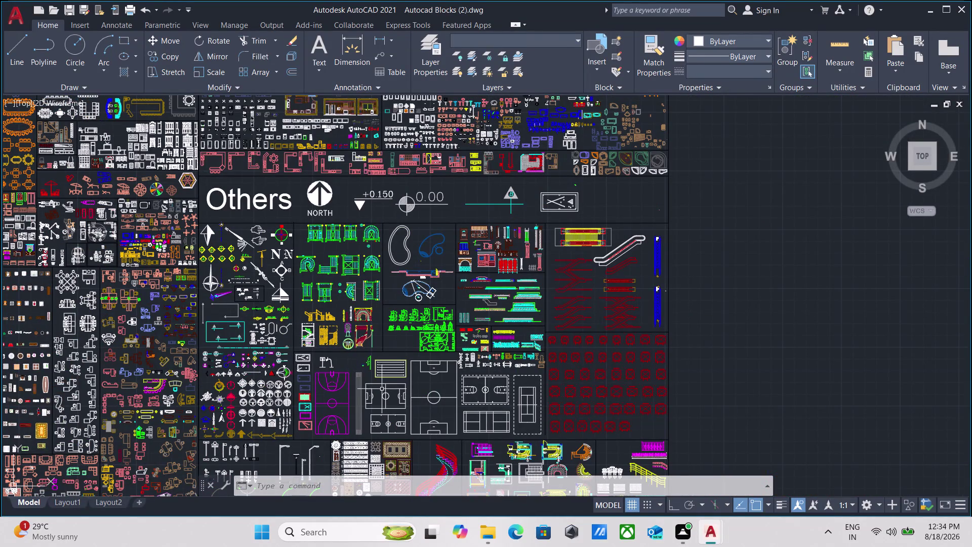
scroll(up, 3)
scroll(down, 3)
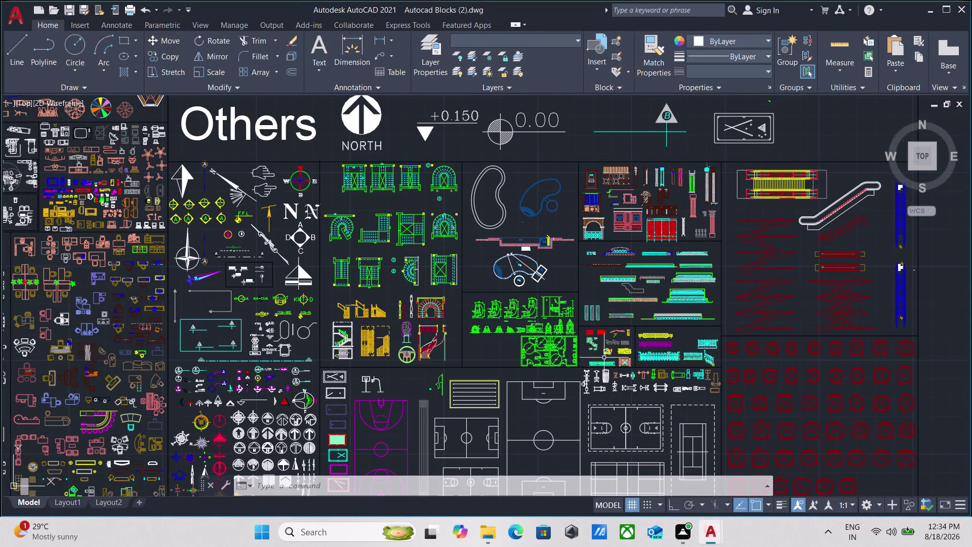
scroll(up, 3)
scroll(down, 3)
scroll(up, 3)
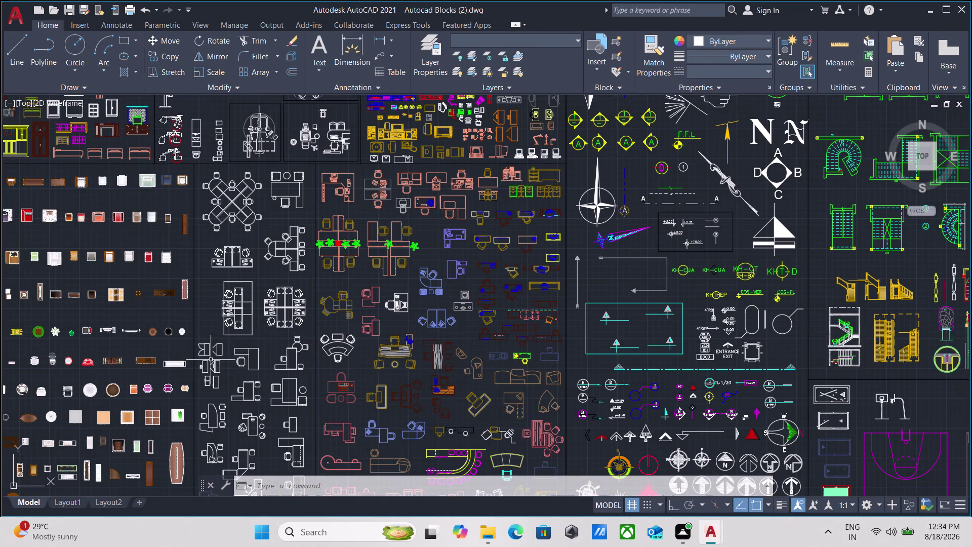
scroll(down, 3)
middle_drag(255, 368, 271, 282)
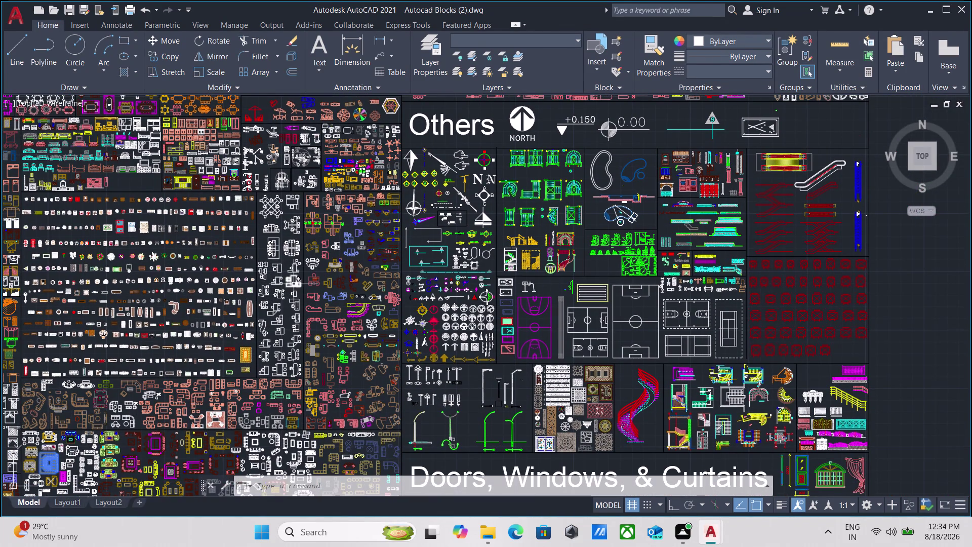
scroll(down, 3)
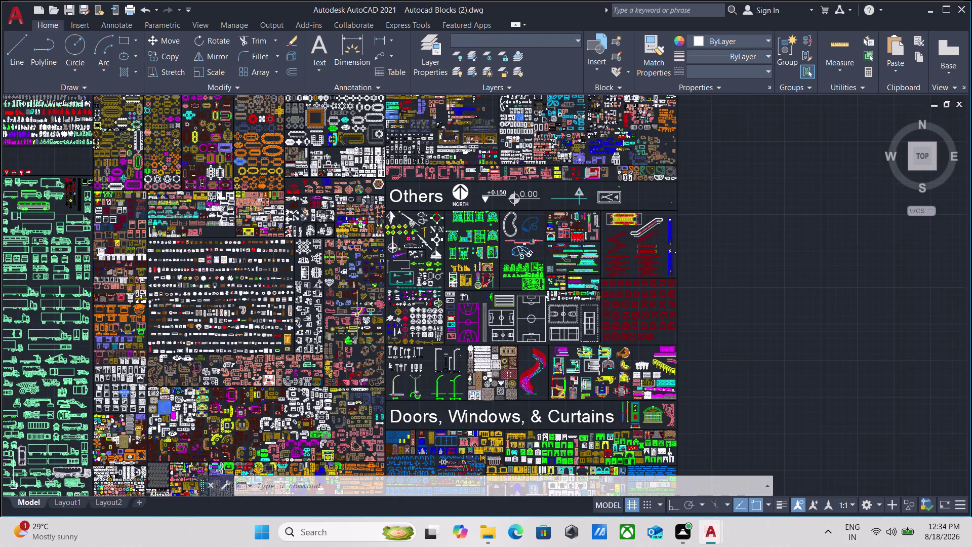
scroll(up, 3)
scroll(up, 3)
scroll(up, 3)
scroll(down, 3)
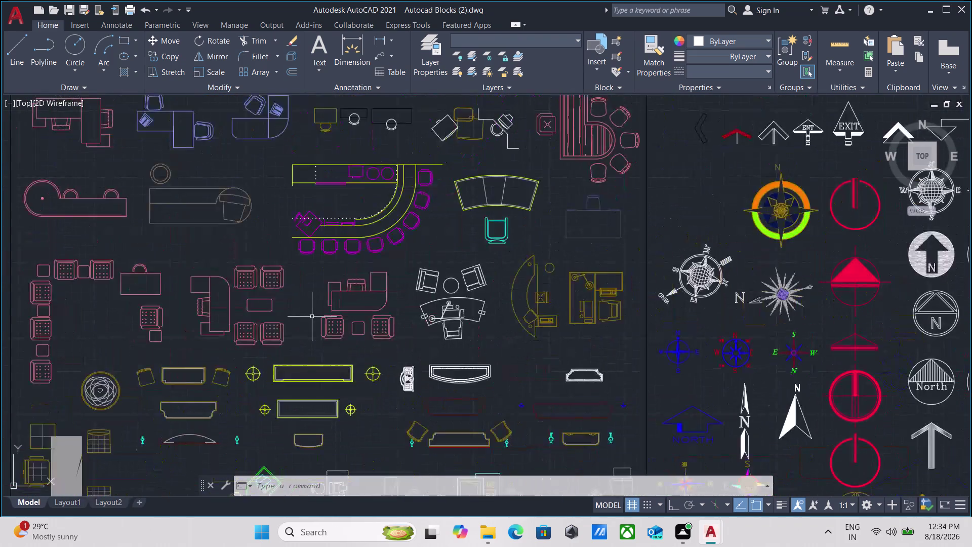
scroll(down, 3)
middle_drag(314, 329, 313, 383)
middle_drag(274, 227, 271, 352)
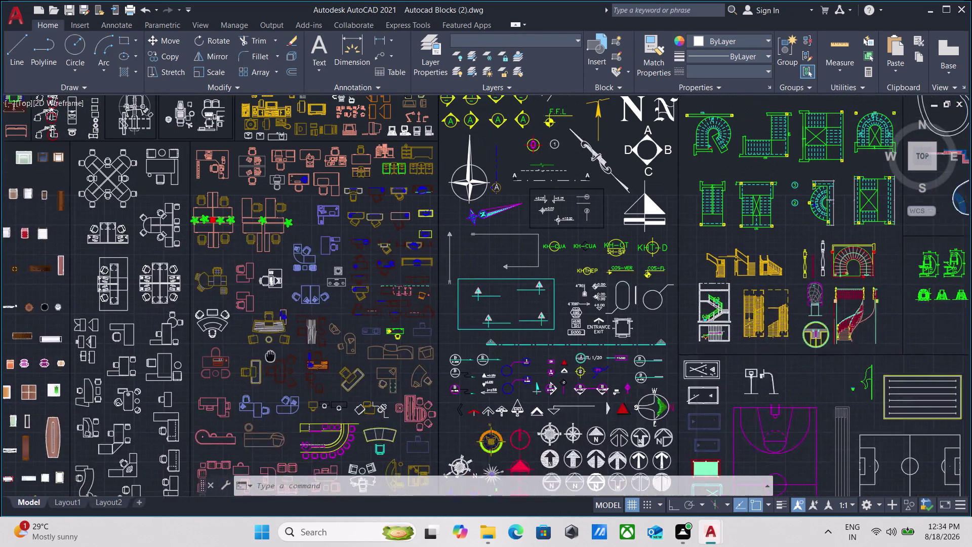
middle_drag(270, 352, 266, 375)
scroll(up, 3)
scroll(down, 3)
scroll(down, 3)
scroll(down, 3)
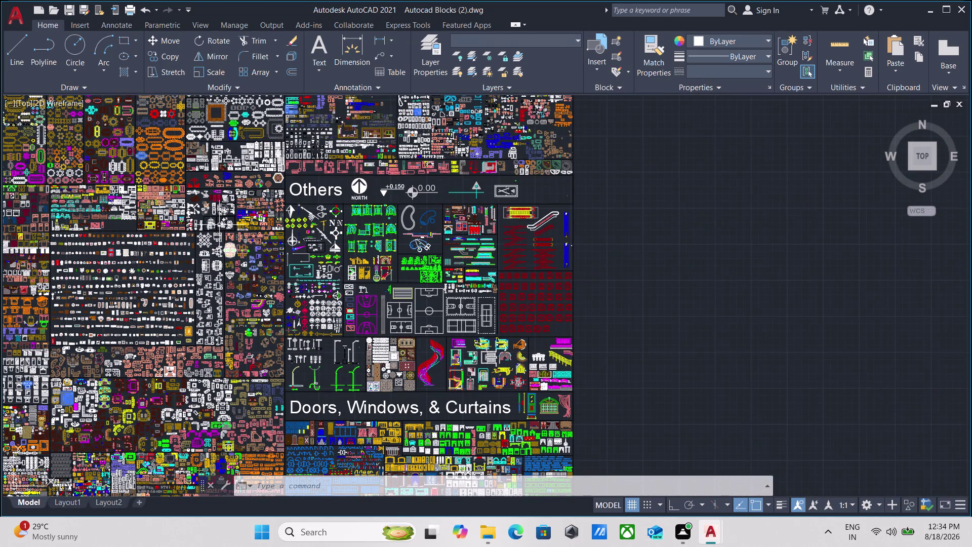
scroll(up, 3)
middle_drag(312, 210, 350, 361)
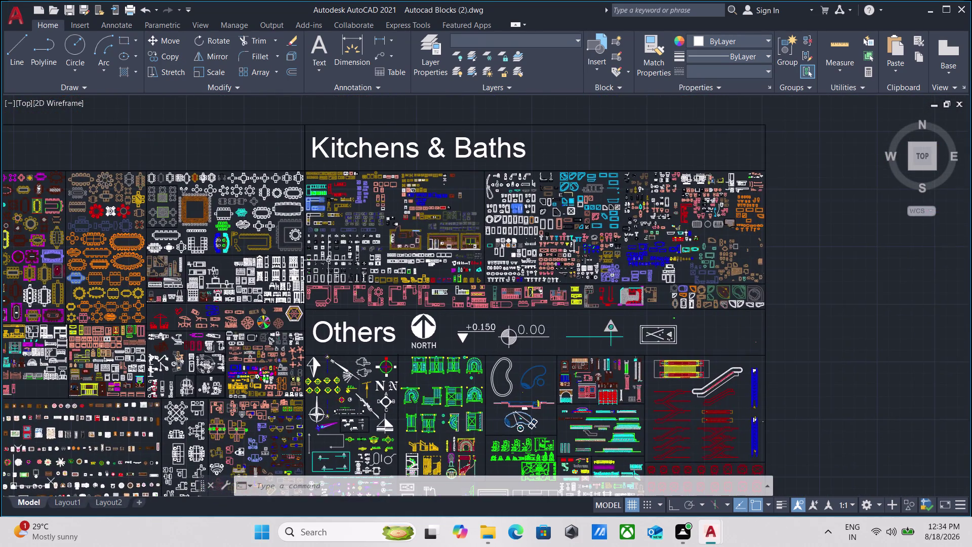
scroll(up, 3)
scroll(down, 3)
scroll(down, 3)
middle_drag(184, 353, 364, 298)
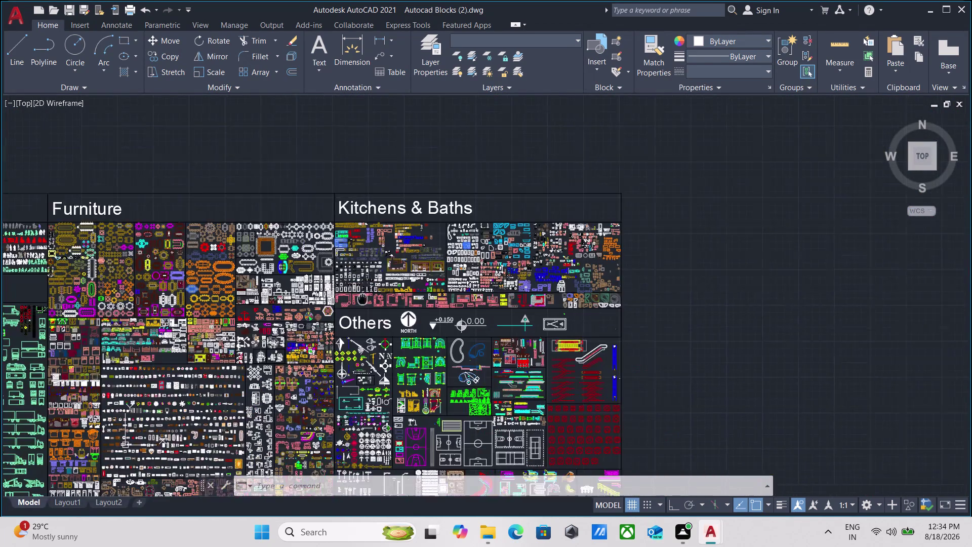
scroll(up, 3)
scroll(down, 3)
scroll(up, 3)
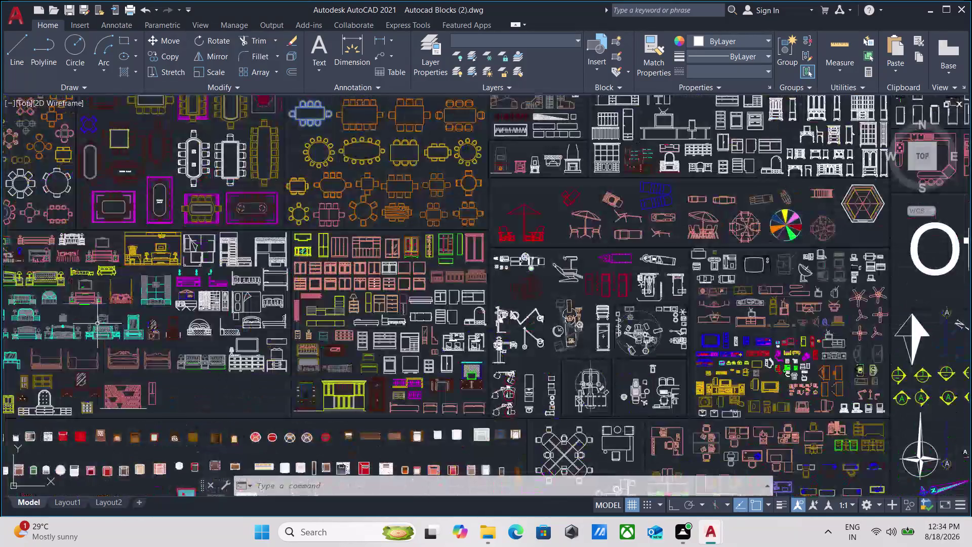
scroll(down, 3)
middle_drag(100, 324, 209, 217)
scroll(down, 3)
middle_drag(227, 346, 290, 202)
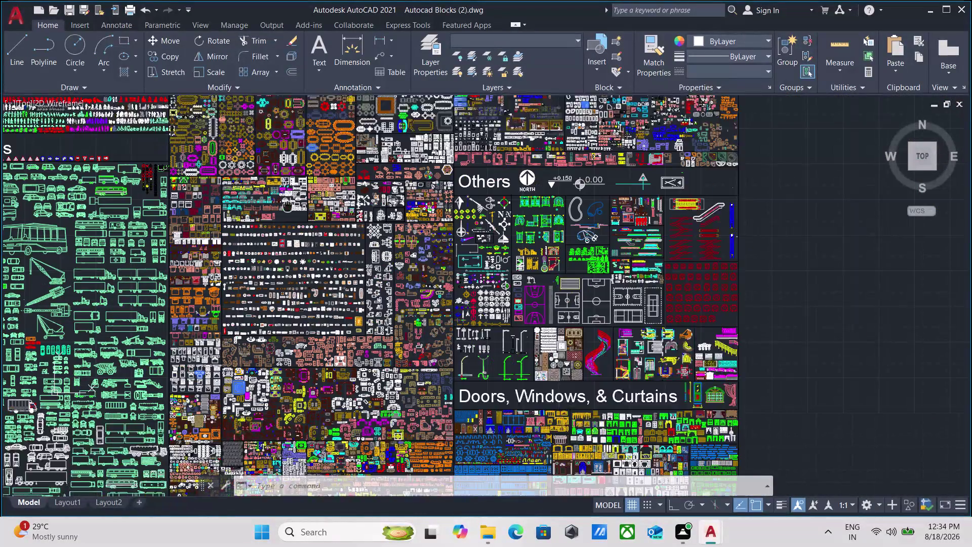
scroll(up, 3)
scroll(up, 3)
middle_drag(268, 356, 219, 221)
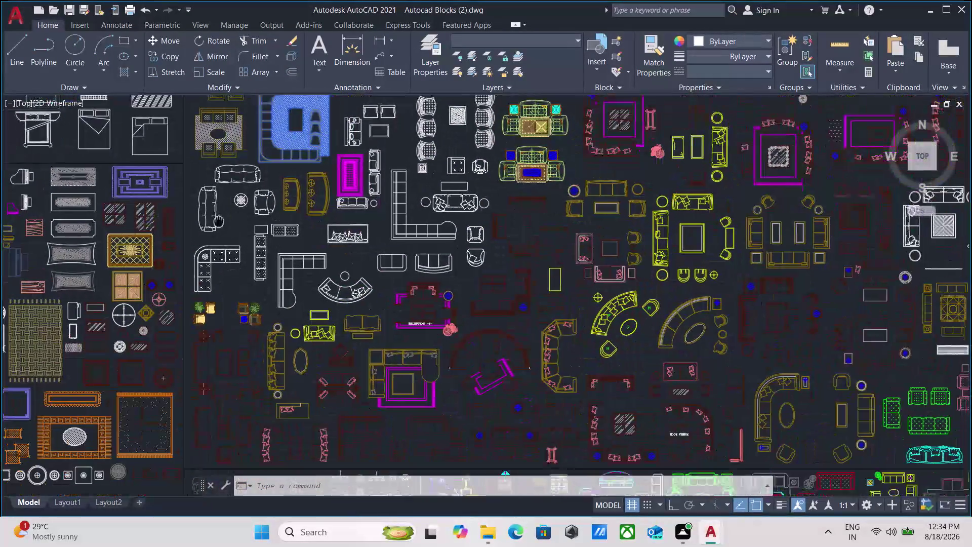
scroll(down, 3)
scroll(up, 3)
scroll(down, 3)
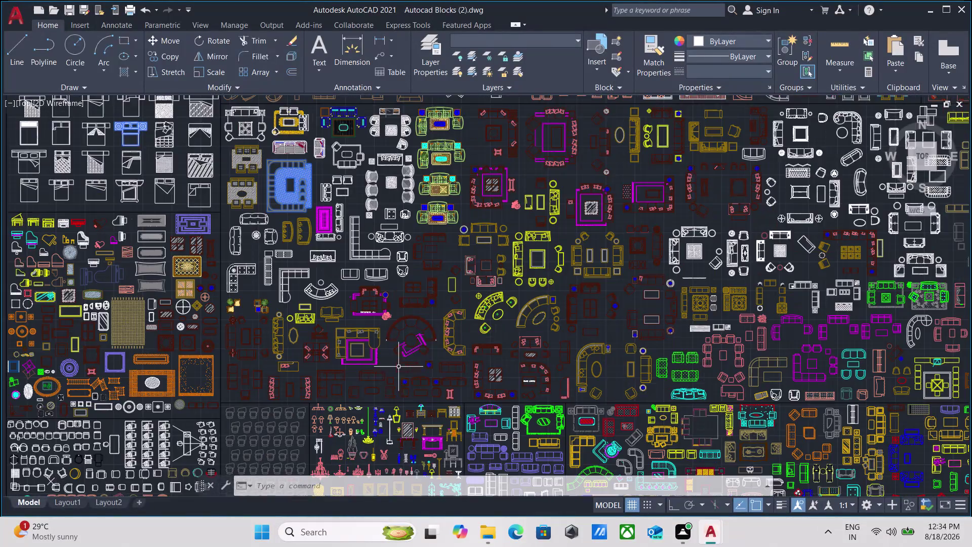
middle_drag(399, 367, 243, 297)
scroll(up, 3)
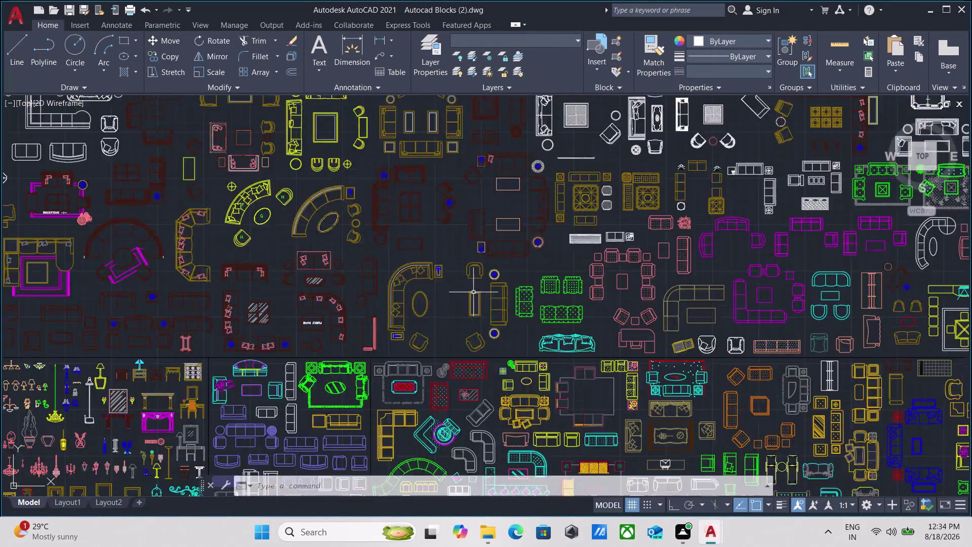
scroll(up, 3)
scroll(down, 3)
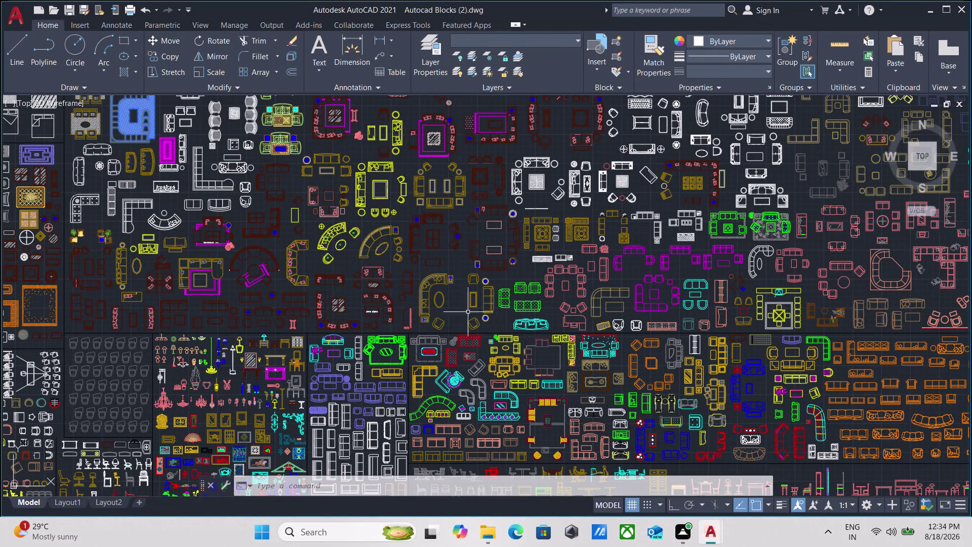
scroll(down, 3)
scroll(up, 3)
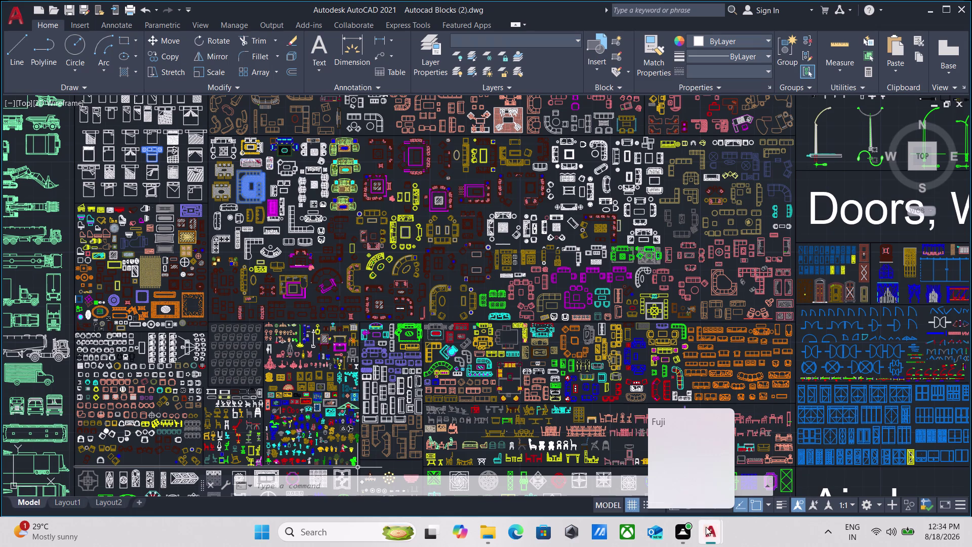
click(650, 476)
scroll(up, 3)
scroll(down, 3)
Paste the copied blocks into an empty area of Drawing1 beside the floor plan.
middle_drag(422, 259, 455, 422)
scroll(up, 3)
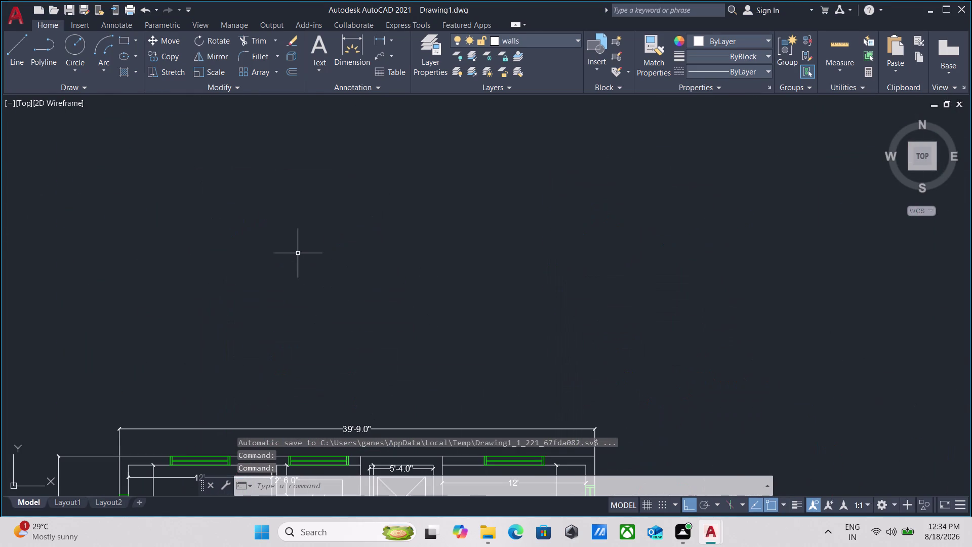
scroll(up, 3)
middle_drag(246, 270, 248, 257)
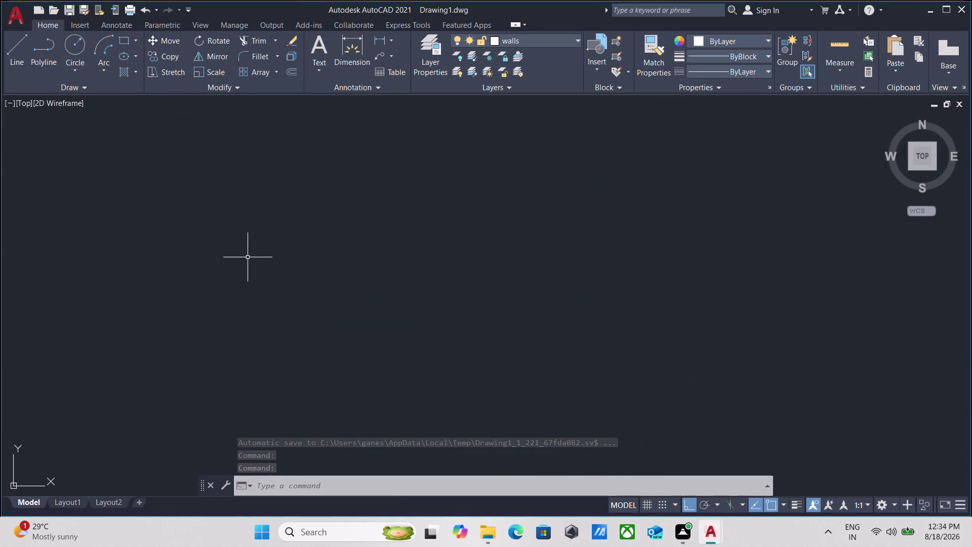
key(ctrl+v)
click(321, 220)
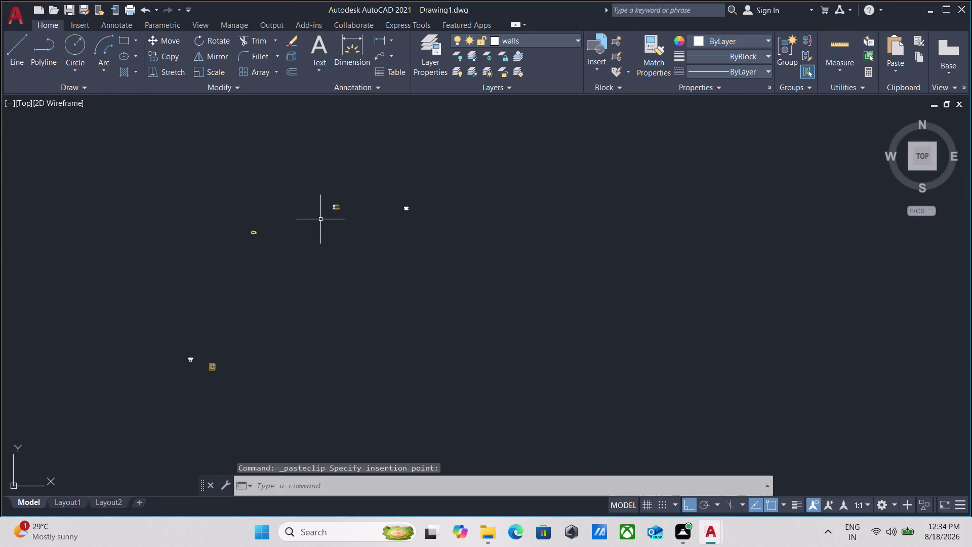
Window-select the small pasted bed block and start the Copy command with CO.
scroll(up, 3)
scroll(down, 3)
scroll(up, 3)
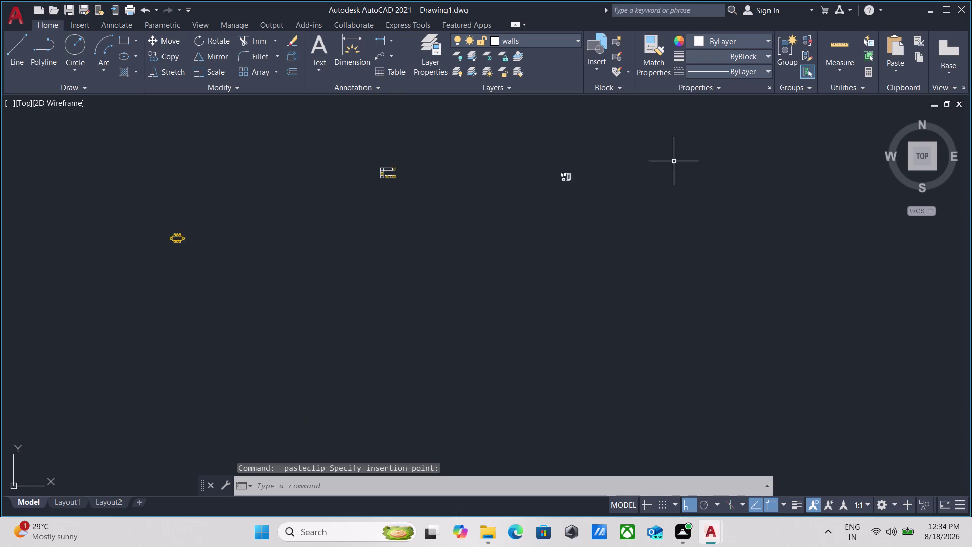
scroll(up, 3)
scroll(down, 3)
scroll(down, 3)
middle_drag(290, 357, 302, 248)
scroll(up, 3)
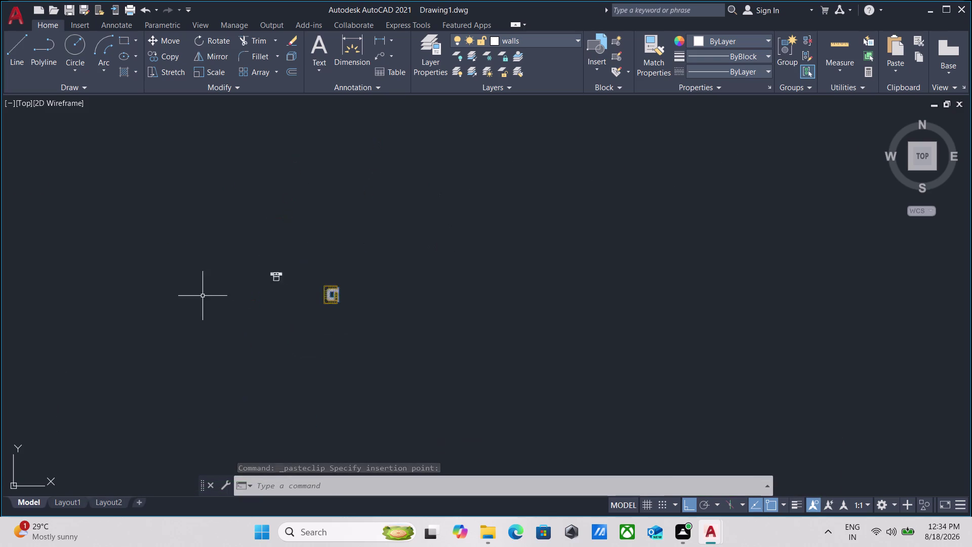
scroll(up, 3)
drag(394, 332, 374, 318)
click(279, 234)
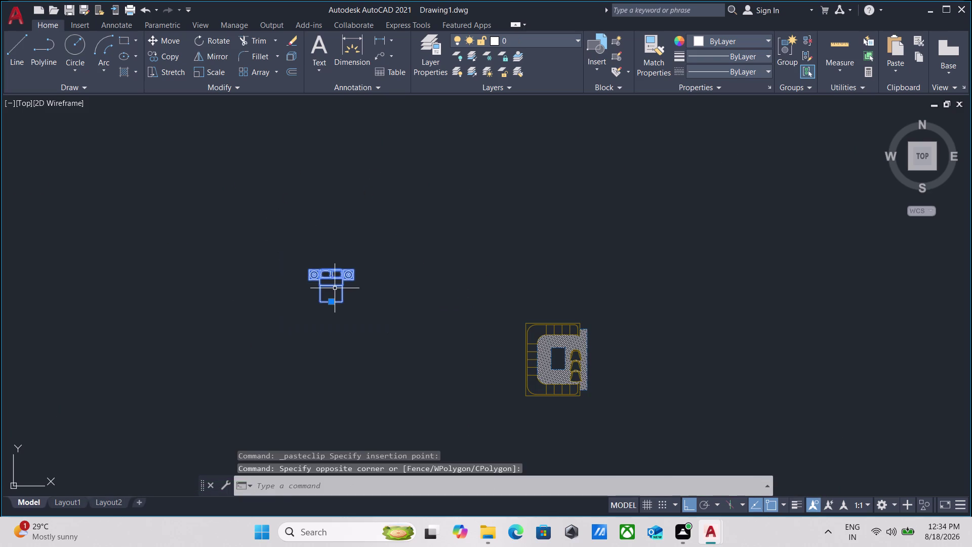
key(c)
key(o)
key(Return)
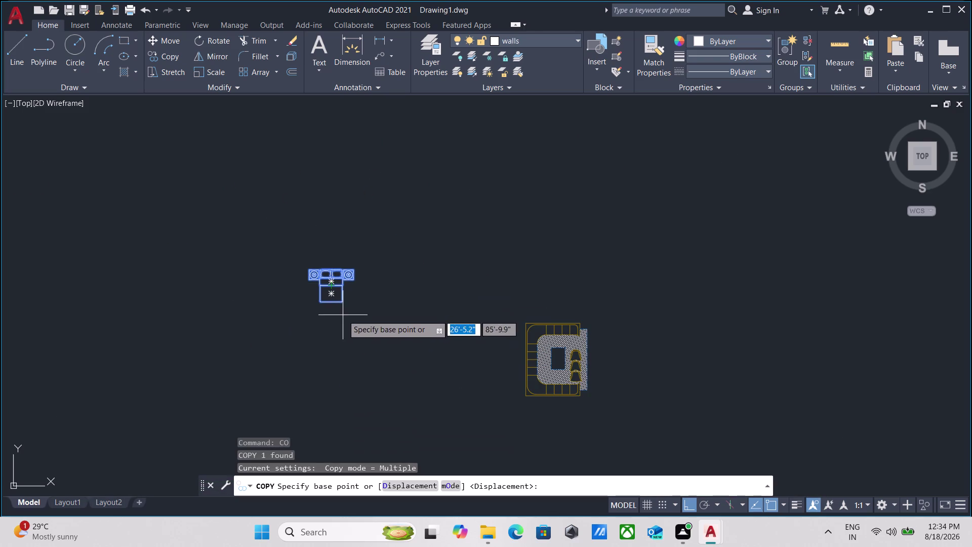
Copy the bed block with side tables to a point straight below the original.
click(331, 303)
scroll(down, 3)
middle_drag(347, 362, 269, 0)
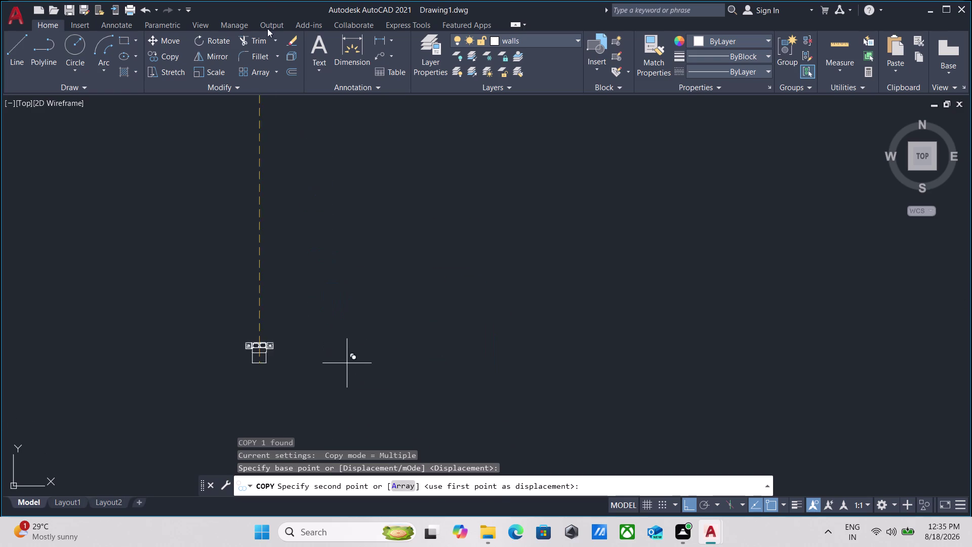
scroll(down, 3)
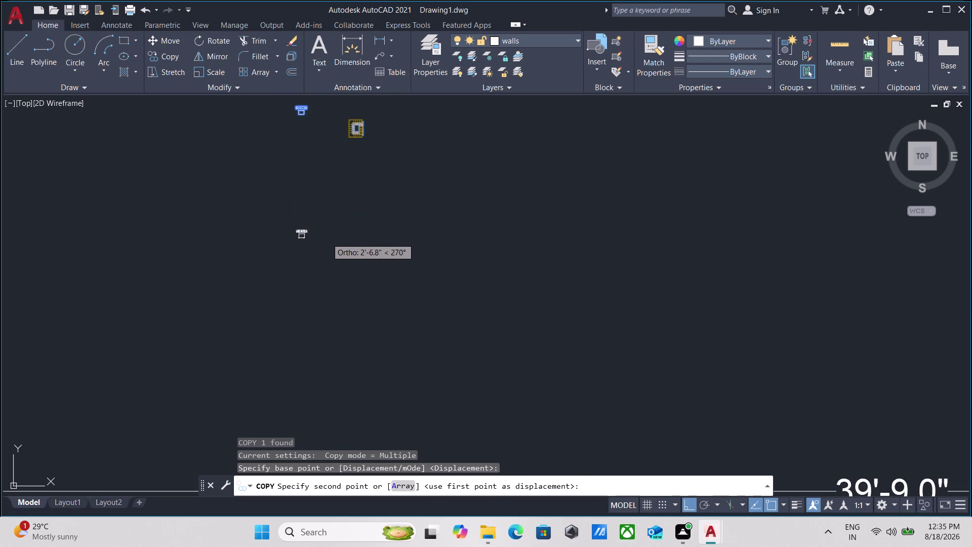
middle_drag(326, 238, 309, 52)
scroll(down, 3)
middle_drag(287, 283, 289, 188)
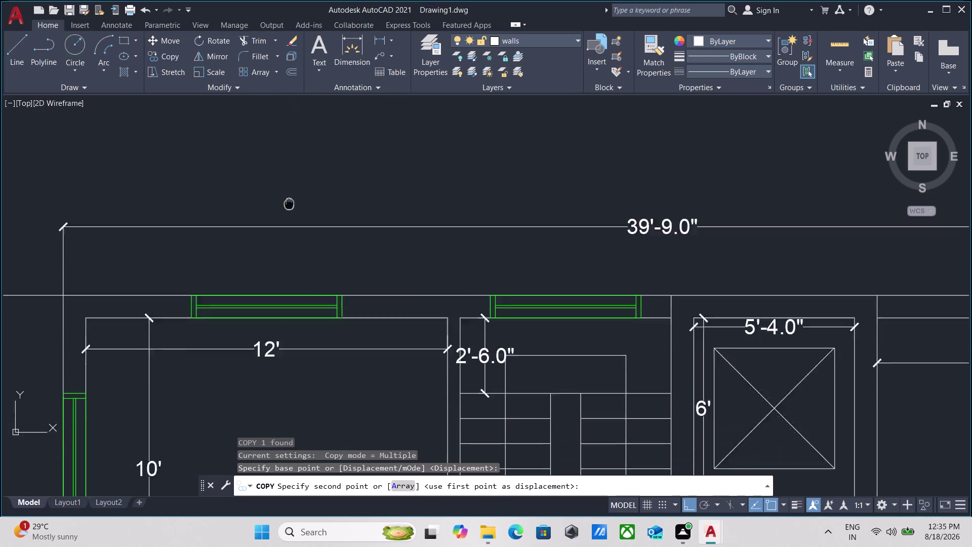
middle_drag(289, 188, 289, 43)
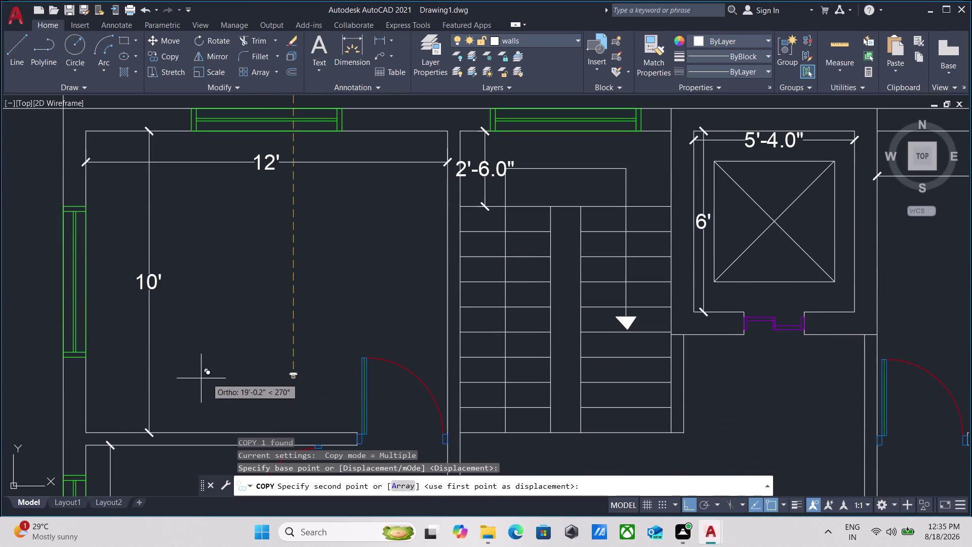
click(209, 382)
scroll(up, 3)
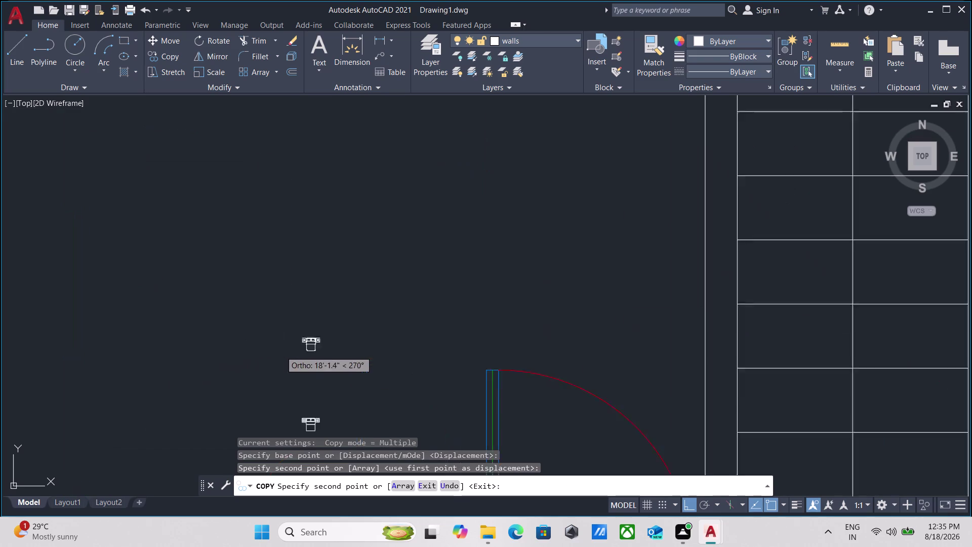
scroll(up, 3)
key(Escape)
Pan around the bed and window-select the bed block.
scroll(down, 3)
middle_click(247, 279)
scroll(up, 3)
middle_drag(288, 378, 247, 267)
scroll(up, 3)
click(383, 306)
click(309, 246)
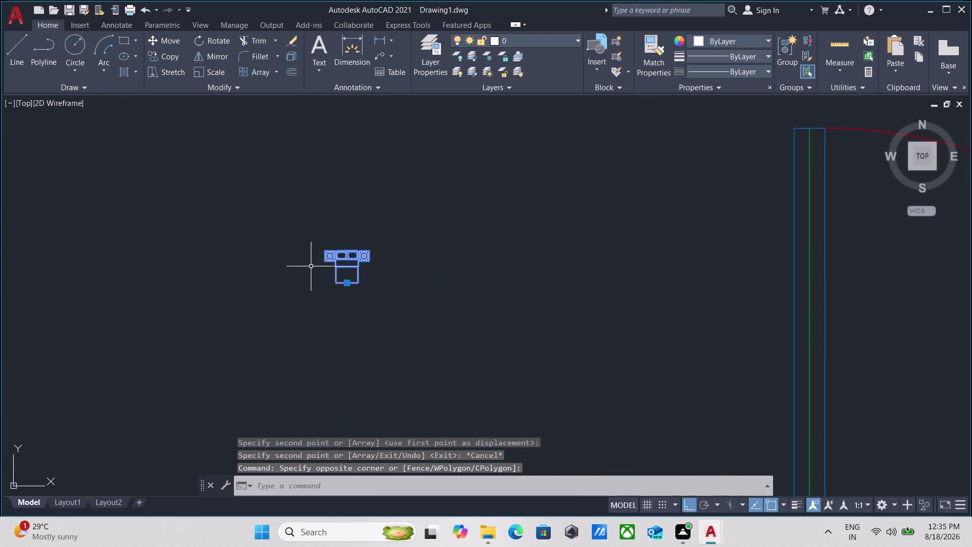
middle_drag(311, 267, 262, 307)
text(sca)
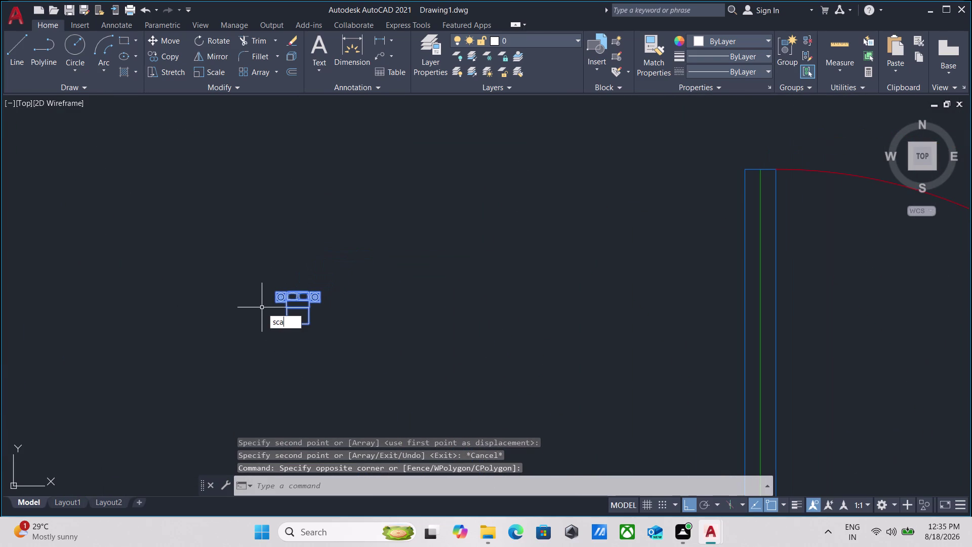
text(le)
key(Return)
scroll(up, 3)
middle_drag(180, 206, 166, 379)
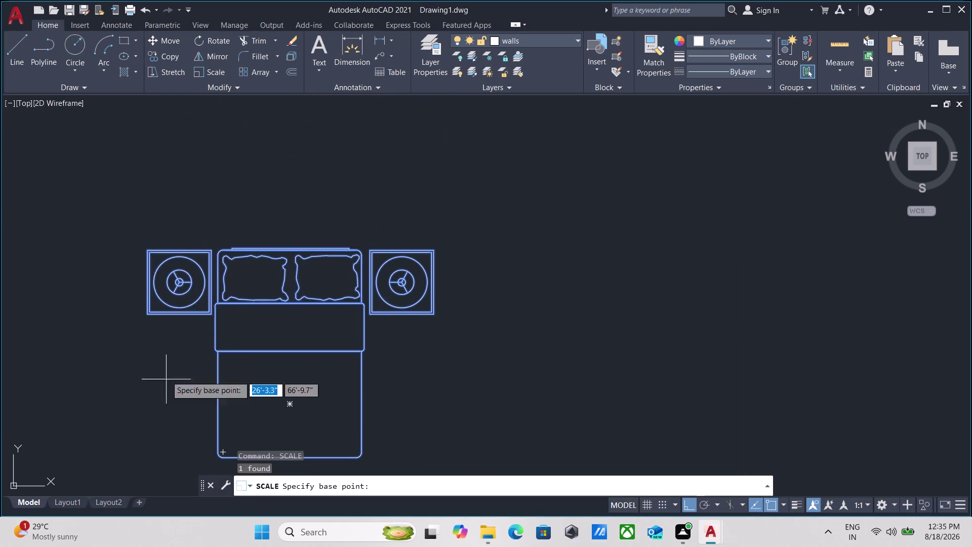
click(148, 248)
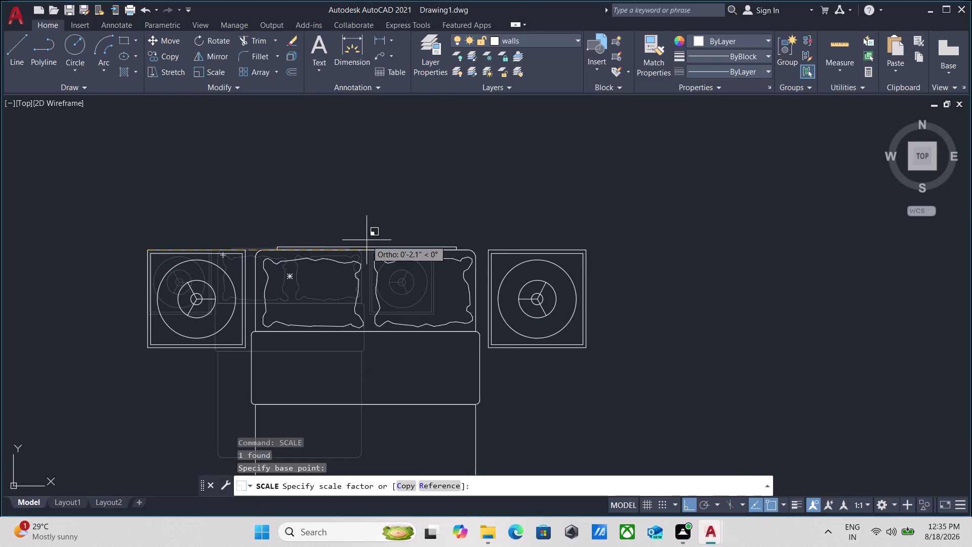
middle_drag(367, 240, 179, 245)
key(r)
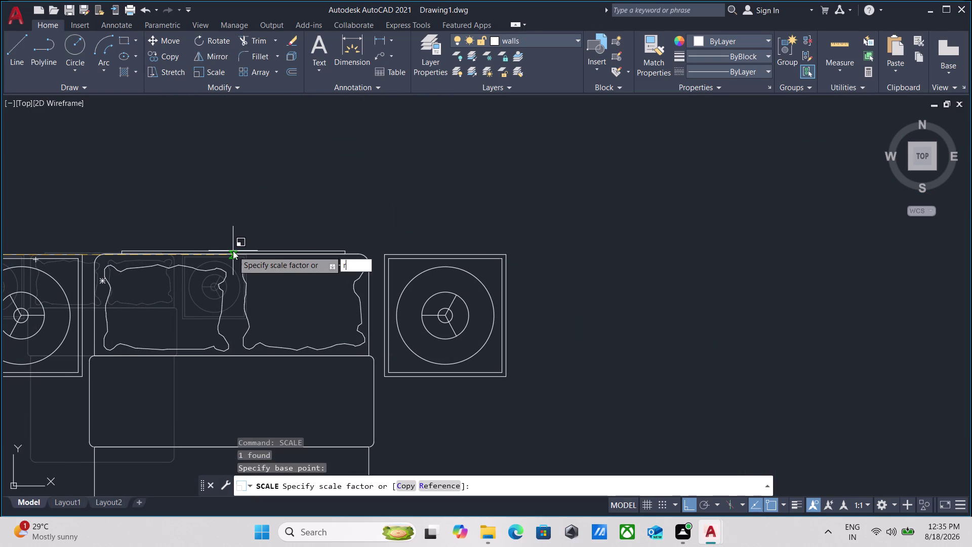
key(Return)
scroll(down, 3)
middle_drag(48, 246, 190, 254)
scroll(up, 3)
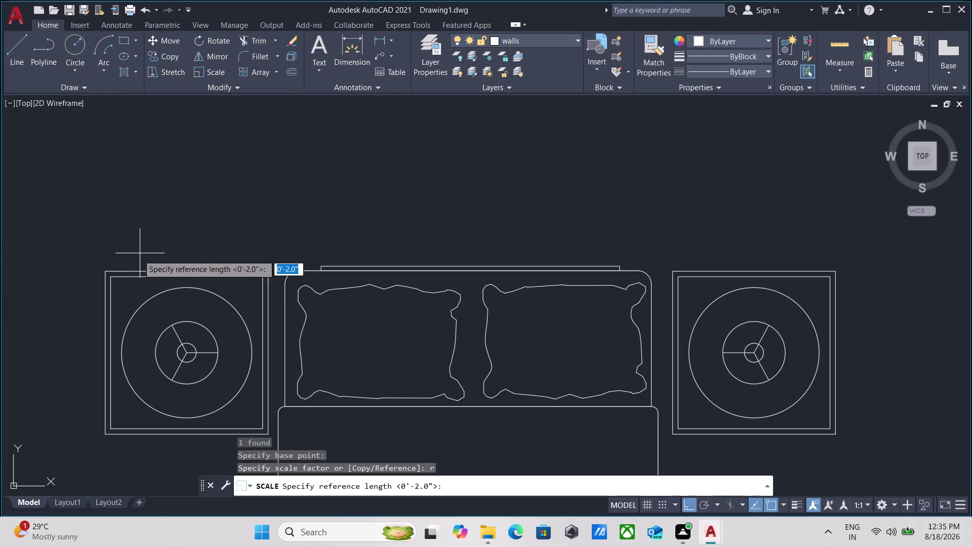
click(103, 271)
middle_drag(352, 263, 53, 262)
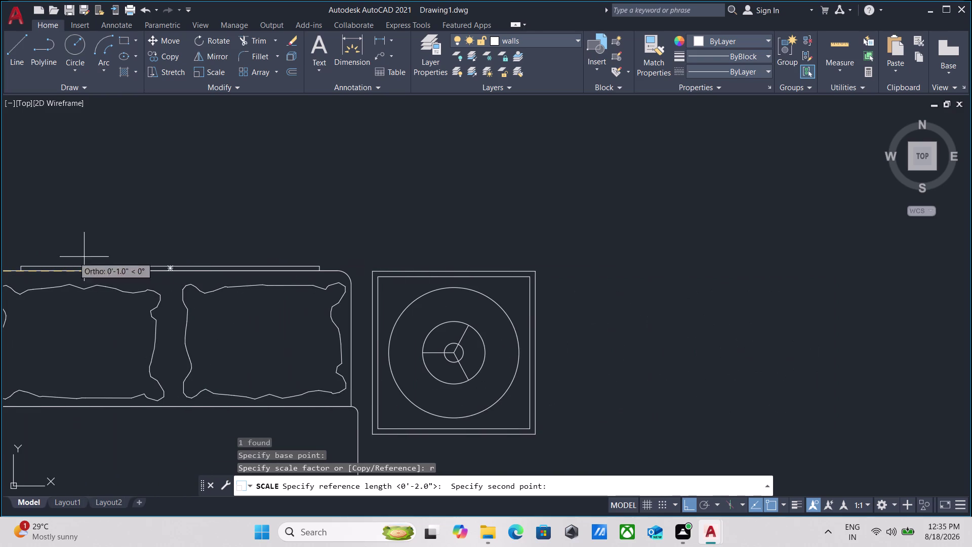
click(536, 271)
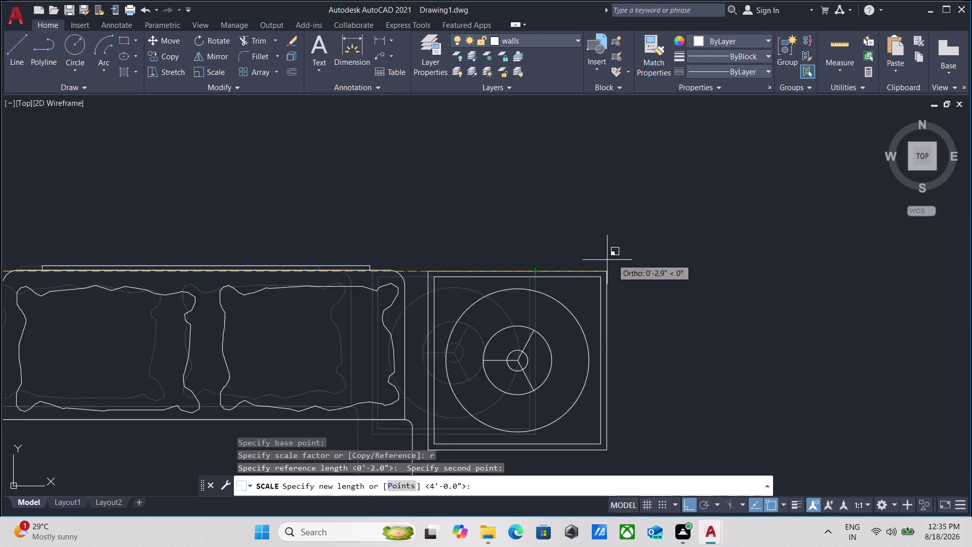
scroll(down, 3)
middle_drag(661, 249, 91, 148)
scroll(down, 3)
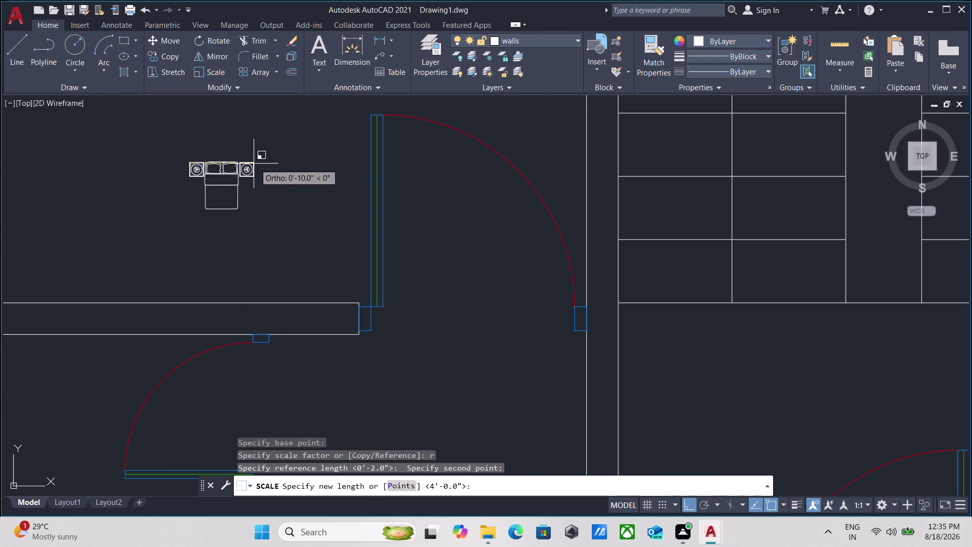
scroll(down, 3)
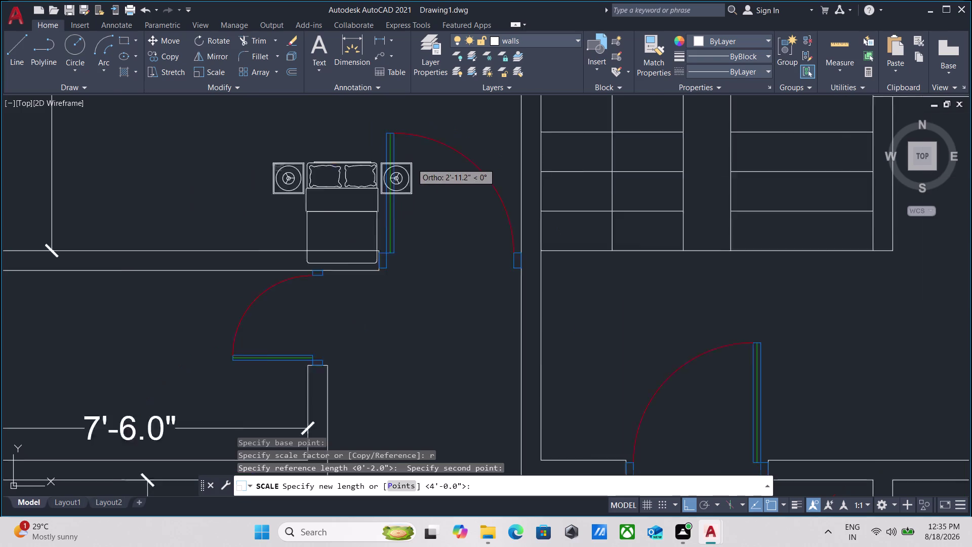
scroll(down, 3)
middle_drag(434, 164, 400, 260)
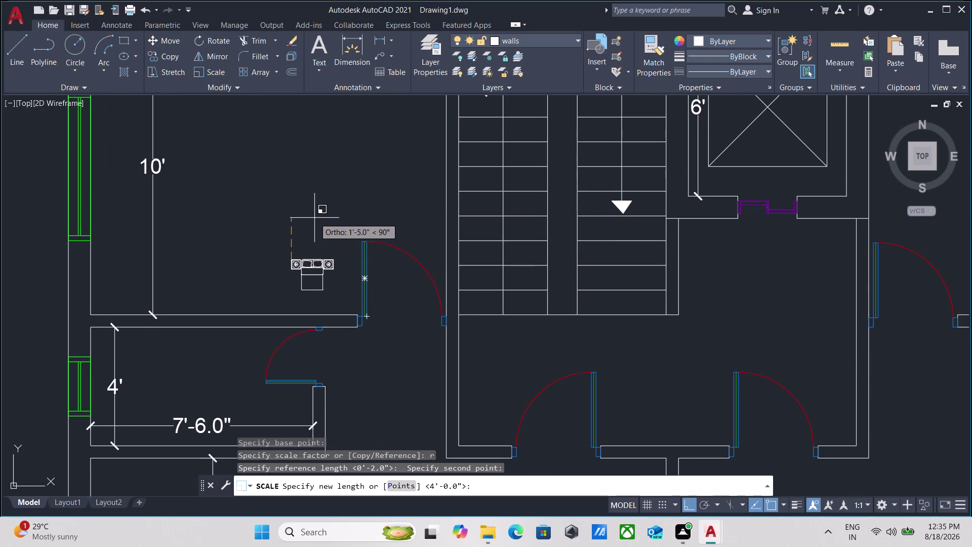
key(Escape)
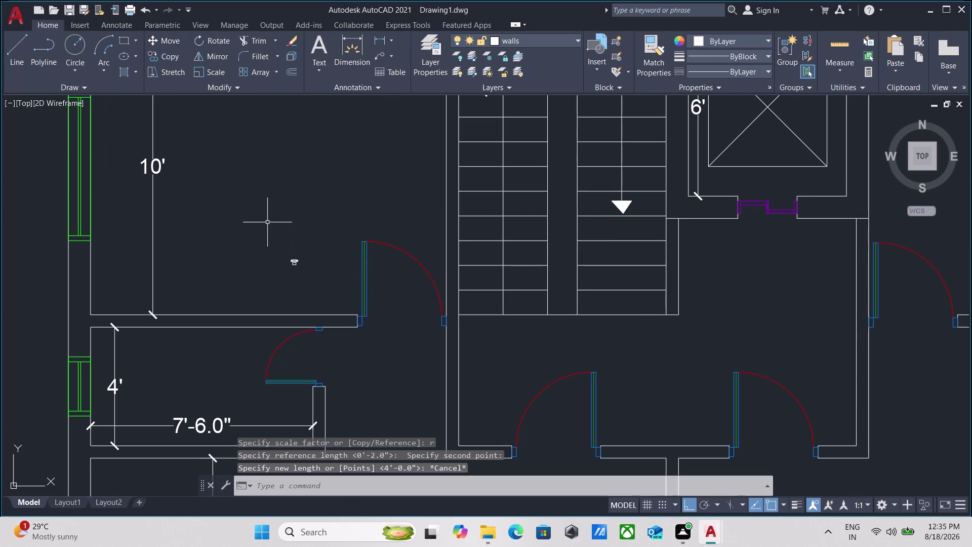
scroll(up, 3)
drag(338, 294, 332, 285)
Rotate the selected bed block 90 degrees about a pivot point with RO.
click(283, 226)
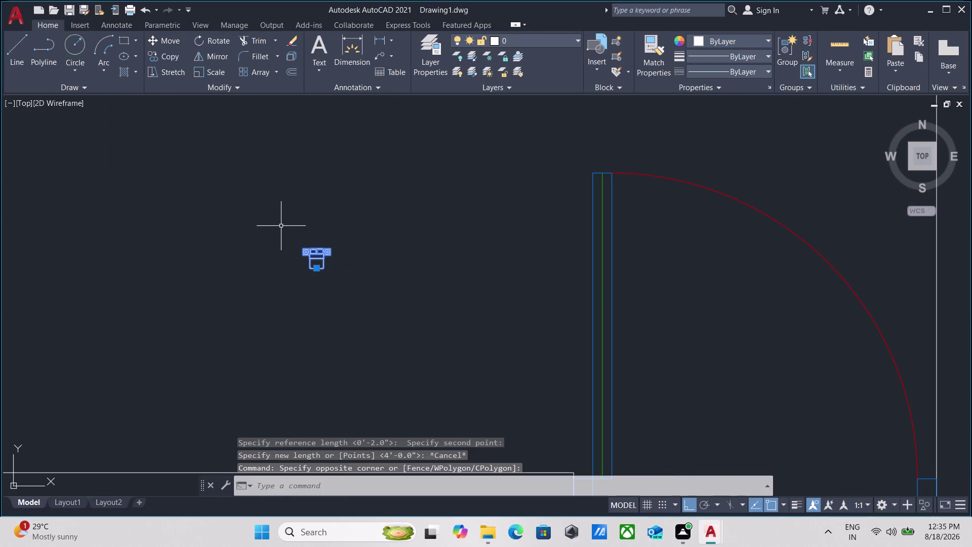
text(ro)
key(Return)
scroll(up, 3)
scroll(up, 3)
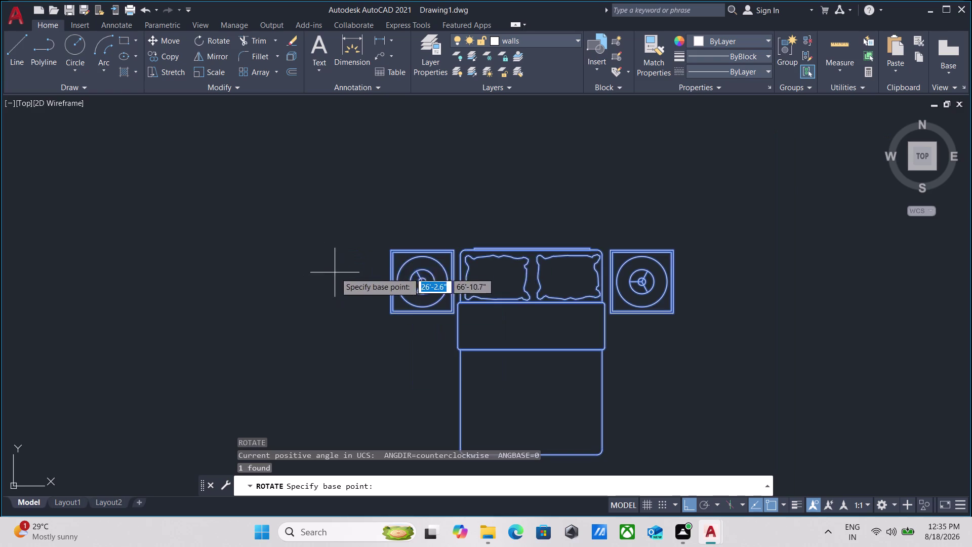
click(391, 251)
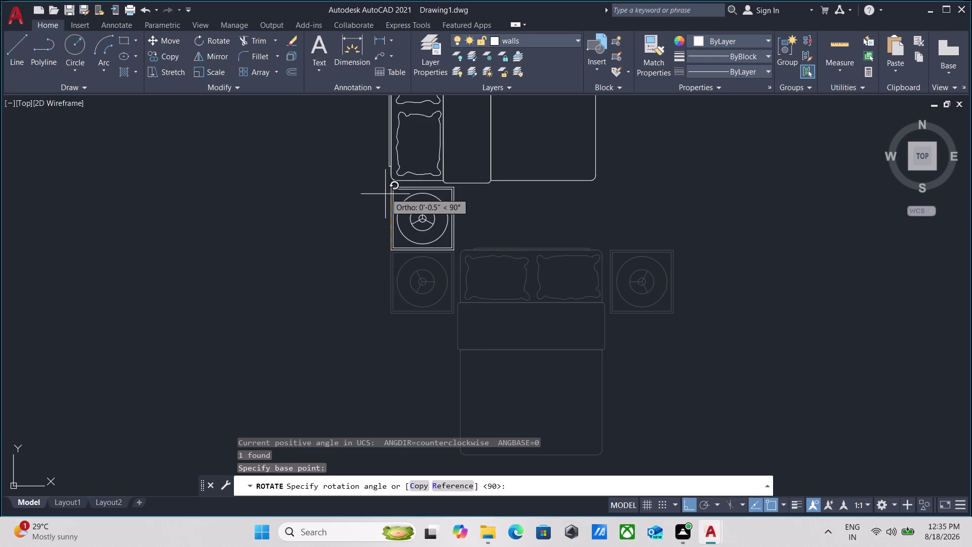
click(377, 189)
Select the rotated bed block and zoom in on it.
middle_drag(310, 223, 195, 298)
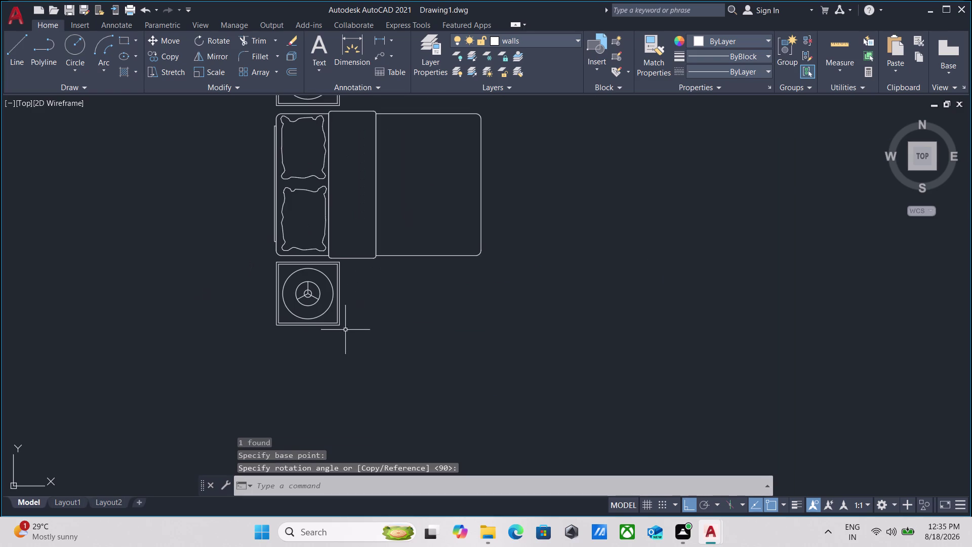
drag(356, 333, 350, 329)
click(246, 282)
scroll(up, 3)
middle_drag(248, 282, 224, 293)
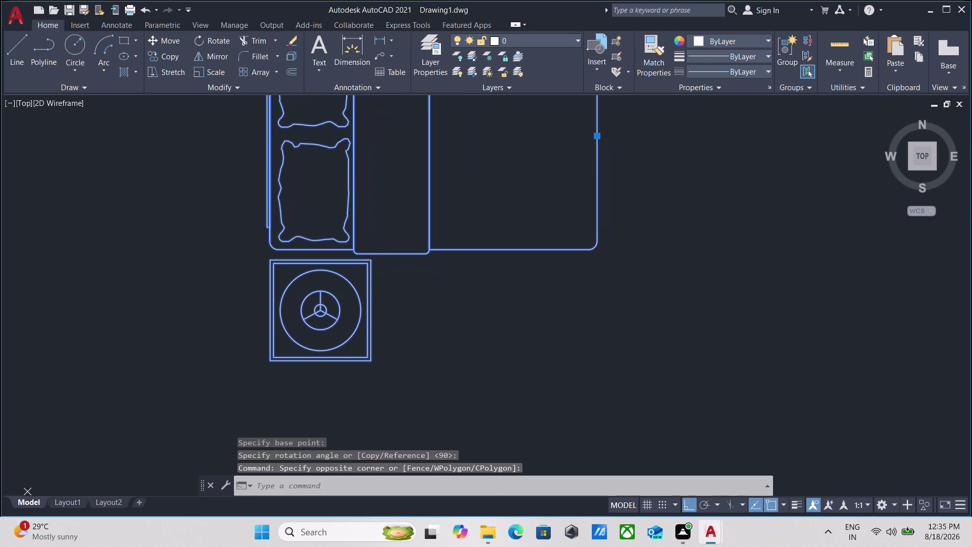
Start scaling the bed block from a base point using the Reference option.
text(sx)
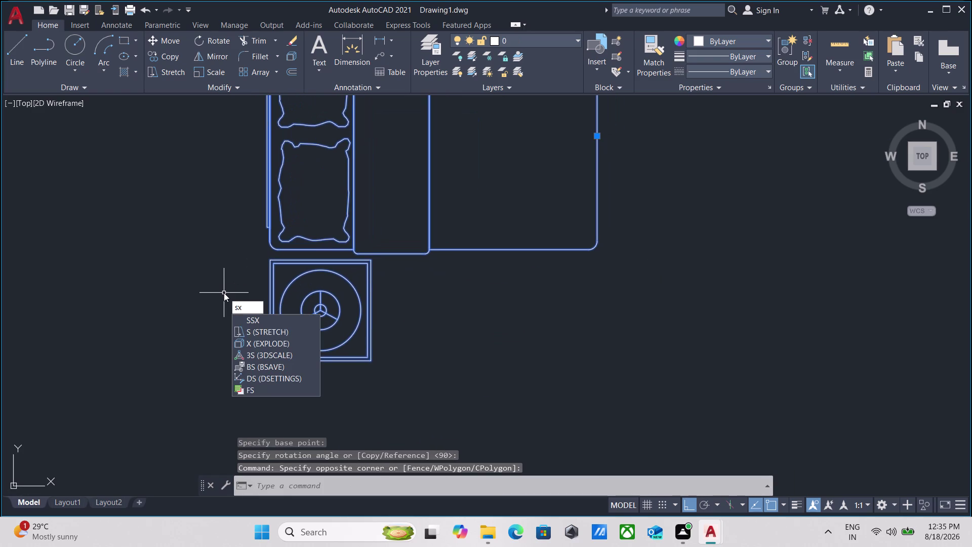
key(BackSpace)
text(ca)
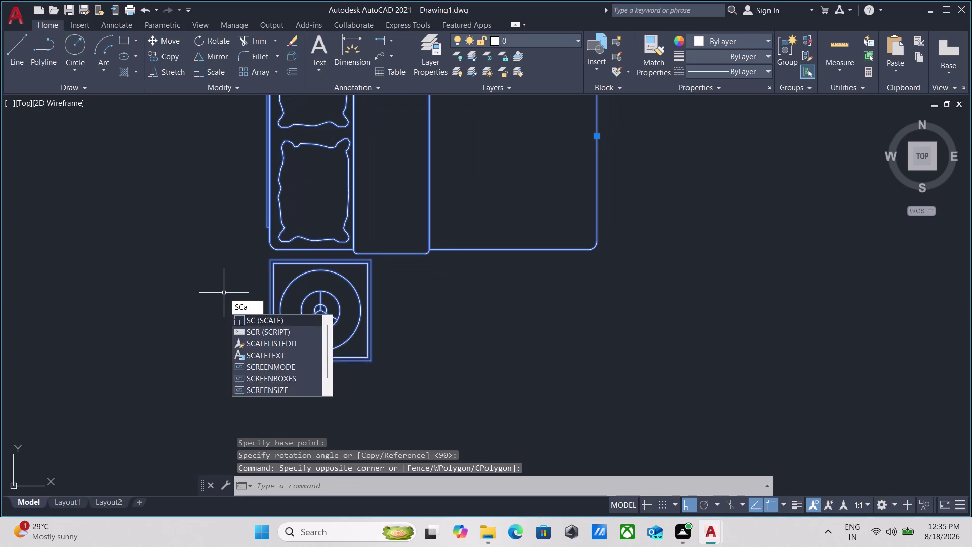
text(le)
key(Return)
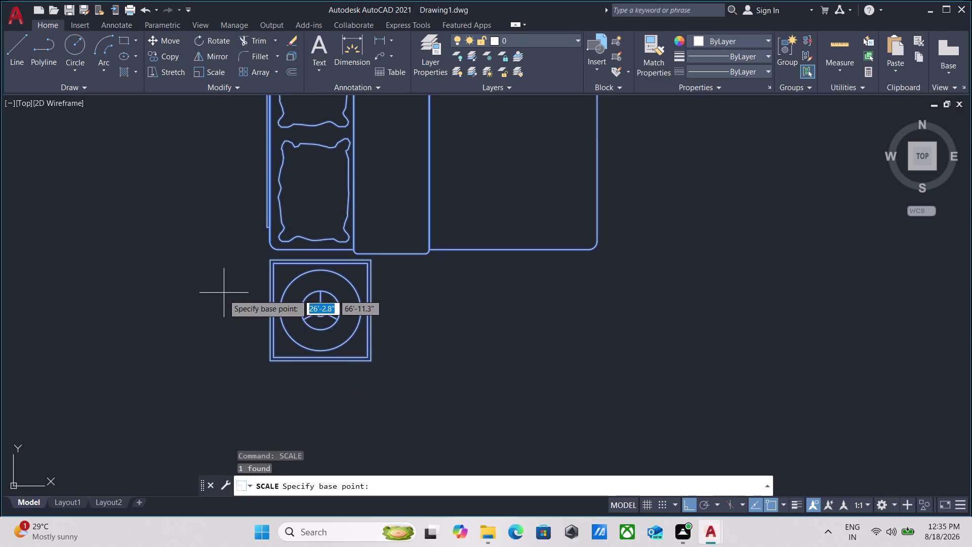
scroll(up, 3)
click(286, 347)
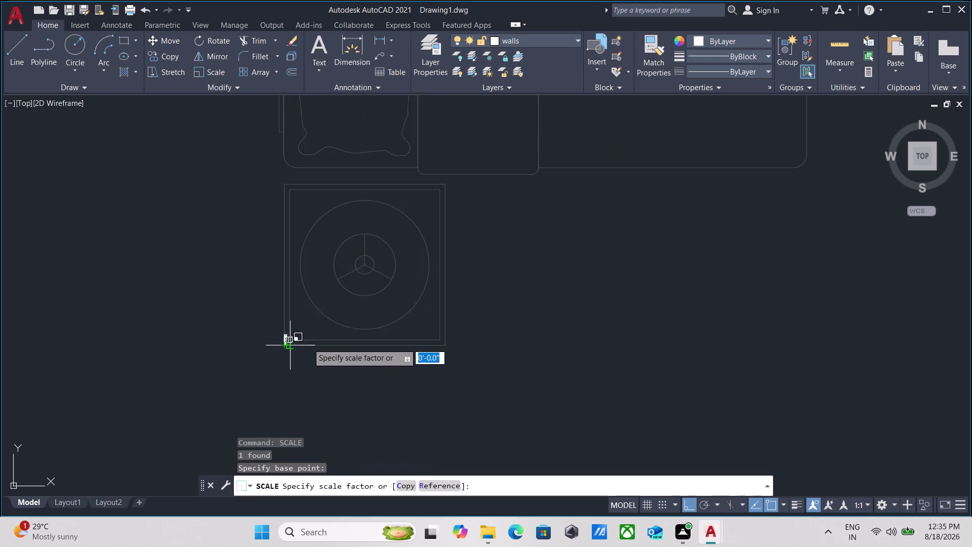
middle_drag(591, 337, 344, 385)
scroll(down, 3)
middle_drag(447, 373, 385, 384)
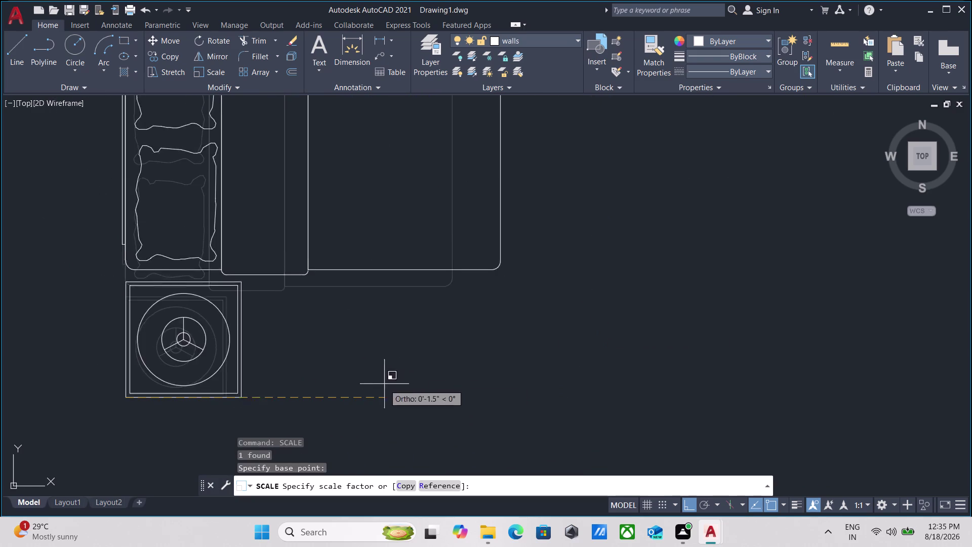
key(r)
key(Return)
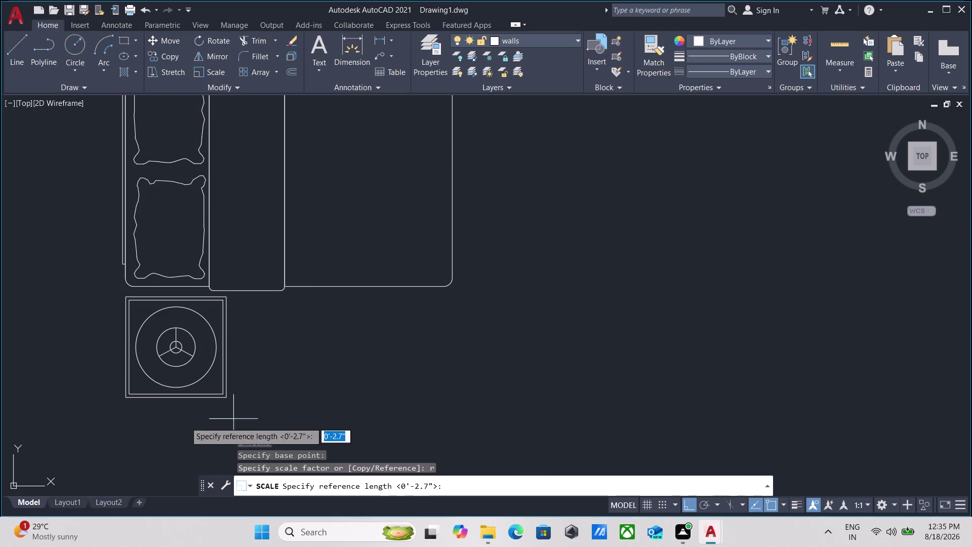
Measure the bed's current length as reference and set the new length to 5'.
click(124, 399)
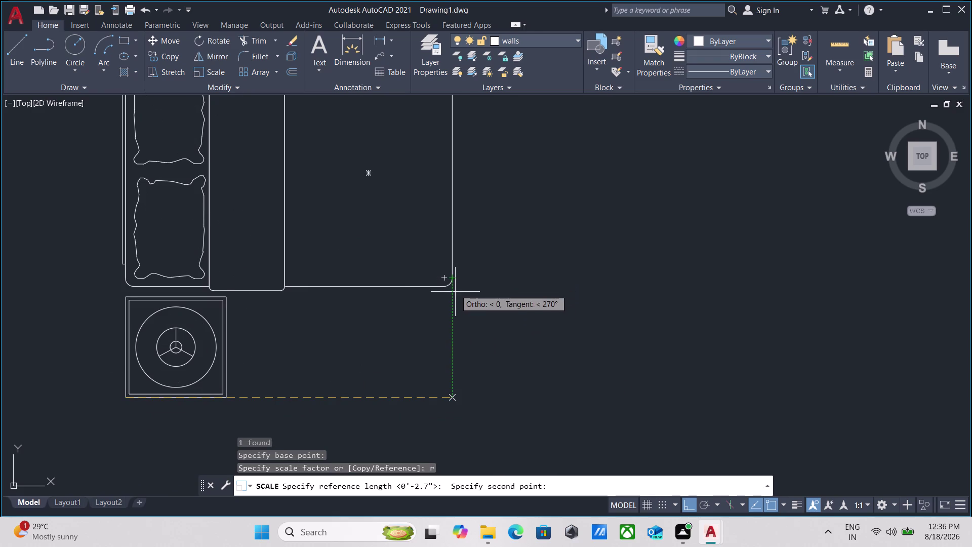
click(453, 399)
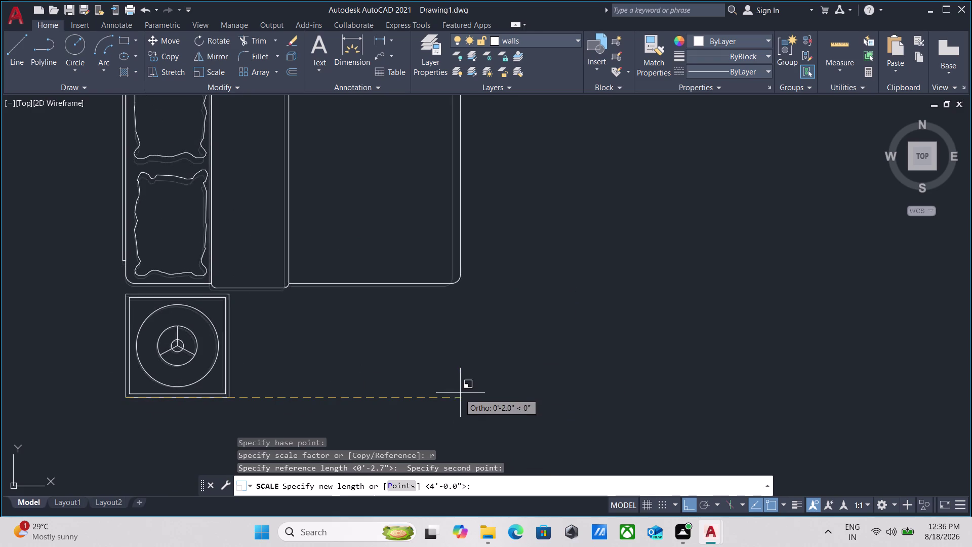
scroll(down, 3)
middle_drag(494, 381, 289, 323)
scroll(down, 3)
middle_drag(422, 295, 267, 295)
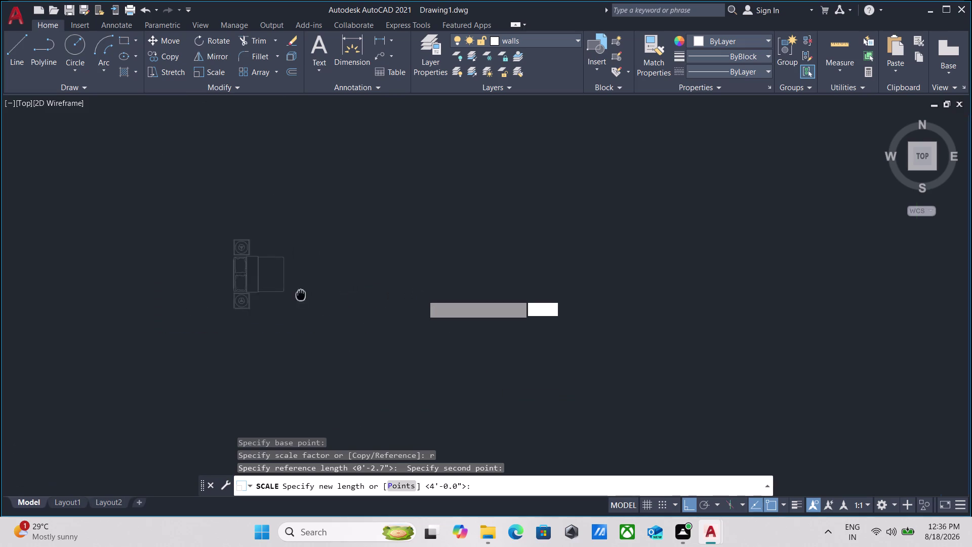
middle_drag(267, 294, 189, 295)
scroll(down, 3)
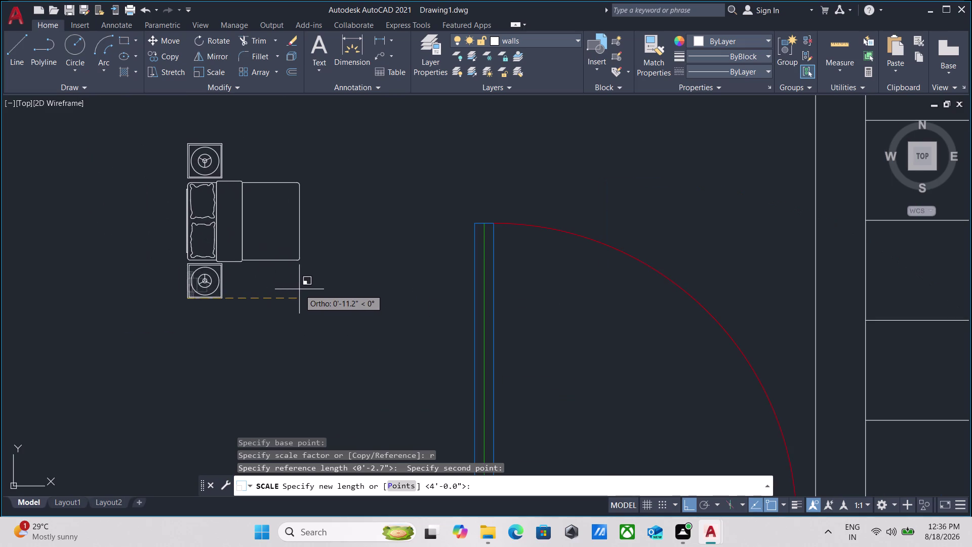
text(5')
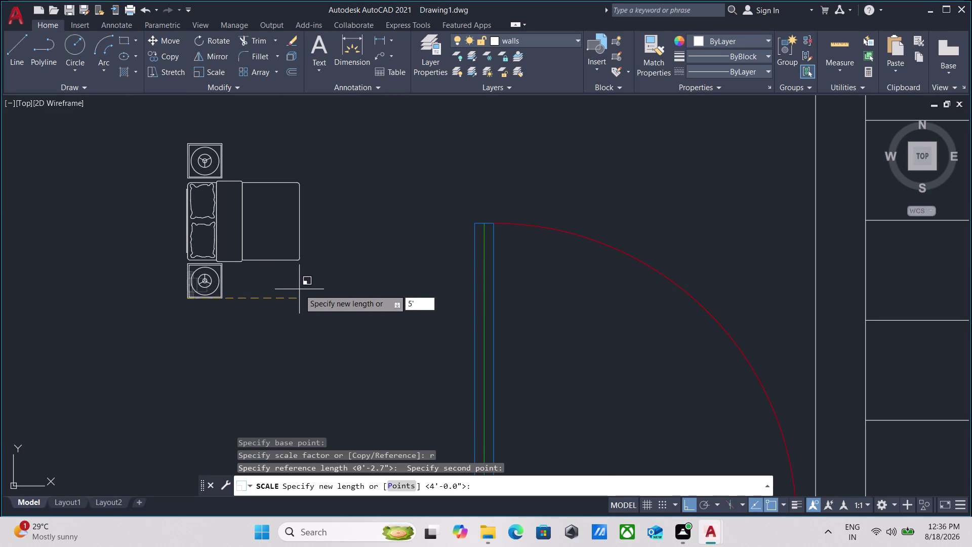
key(Return)
Select the scaled bed and its side tables.
scroll(down, 3)
middle_drag(303, 288, 190, 360)
scroll(down, 3)
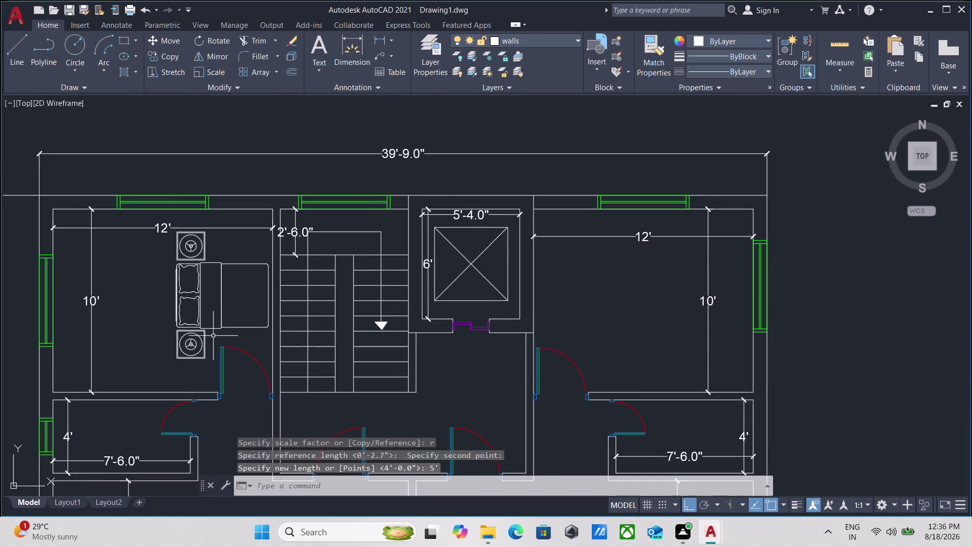
drag(216, 336, 212, 330)
click(195, 309)
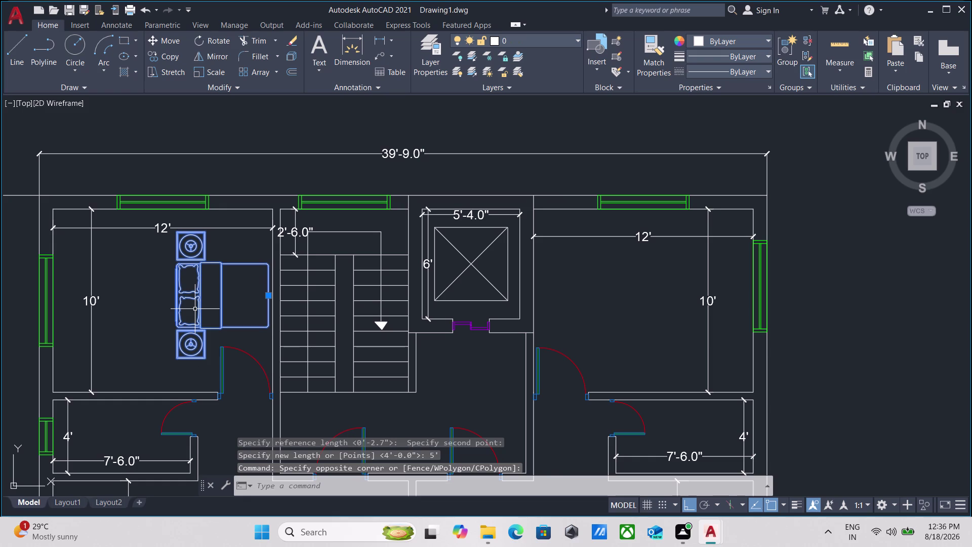
Rotate the bed a quarter turn and reselect it.
text(ro)
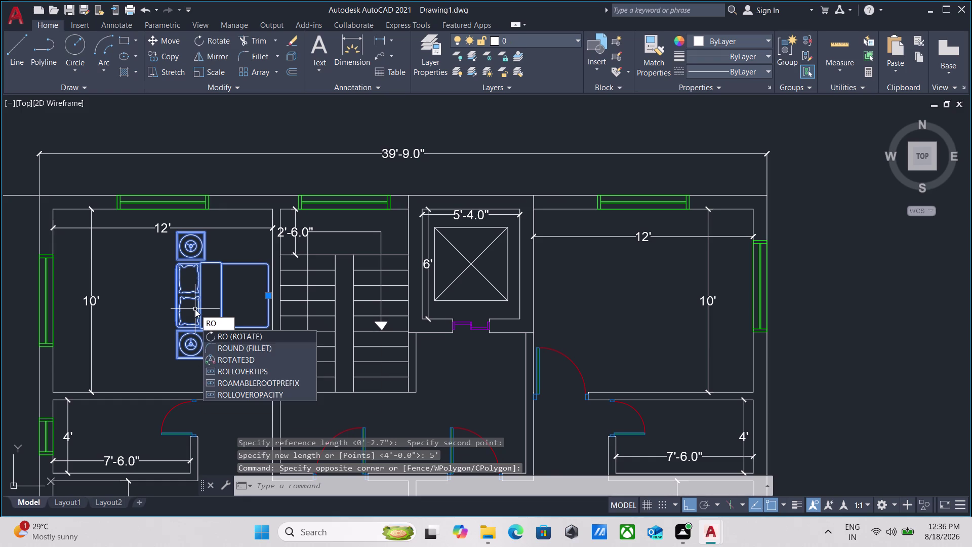
key(Return)
click(173, 297)
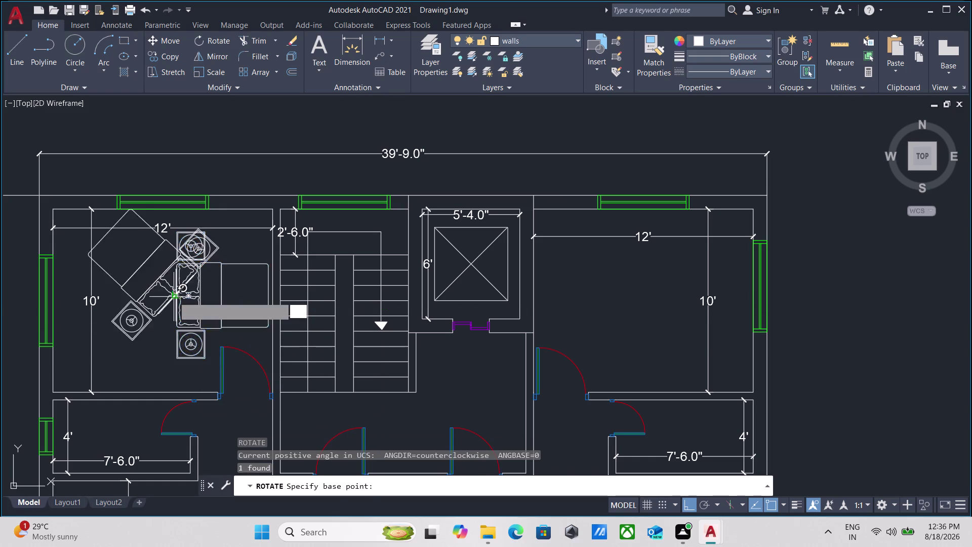
click(155, 242)
drag(198, 316, 190, 299)
click(170, 276)
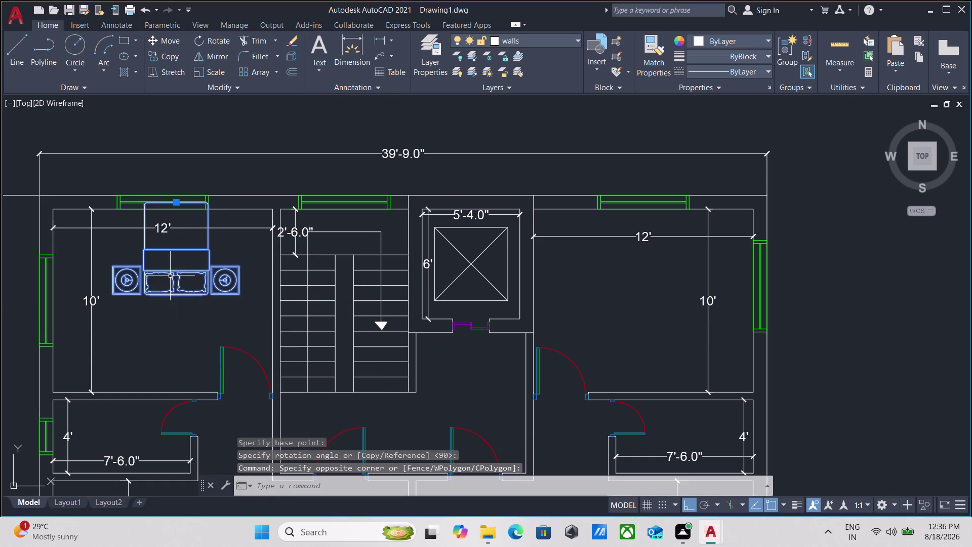
Move the bed against the left bedroom's lower wall with Ortho off.
key(m)
key(Return)
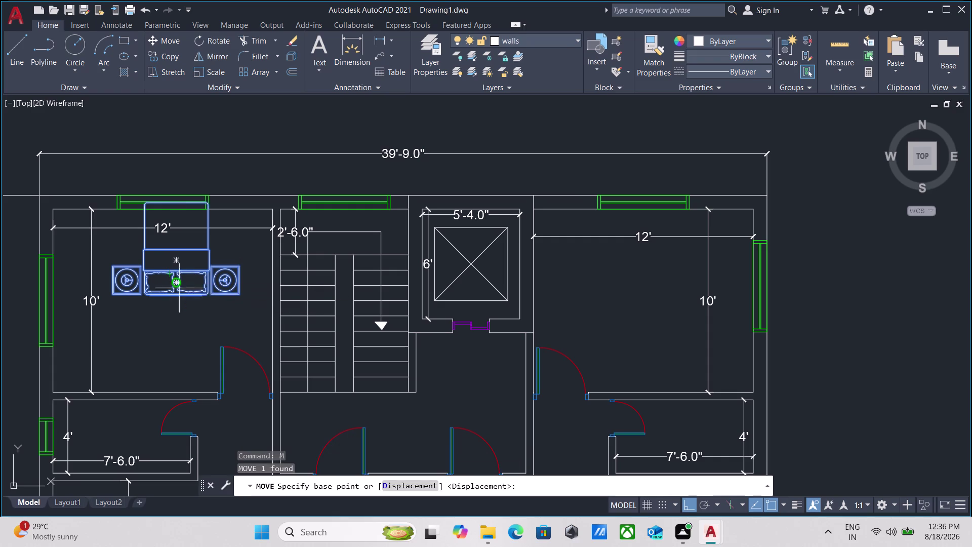
click(177, 294)
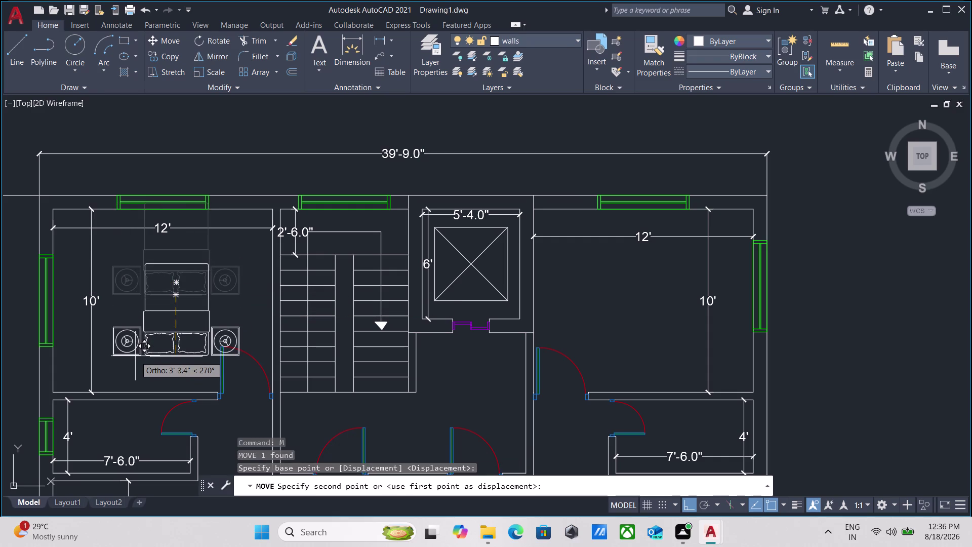
key(F8)
scroll(up, 3)
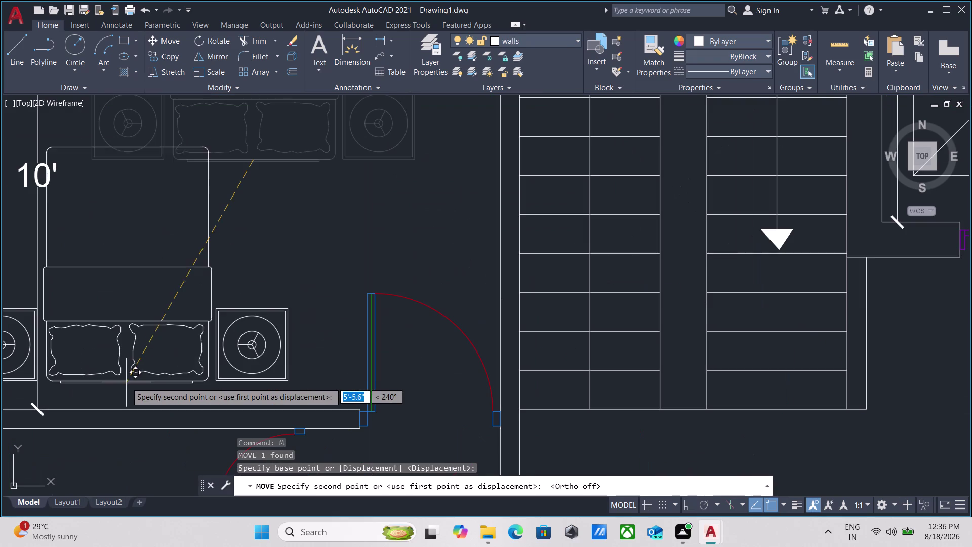
click(125, 392)
key(Escape)
Reselect the placed bed with its side tables.
scroll(down, 3)
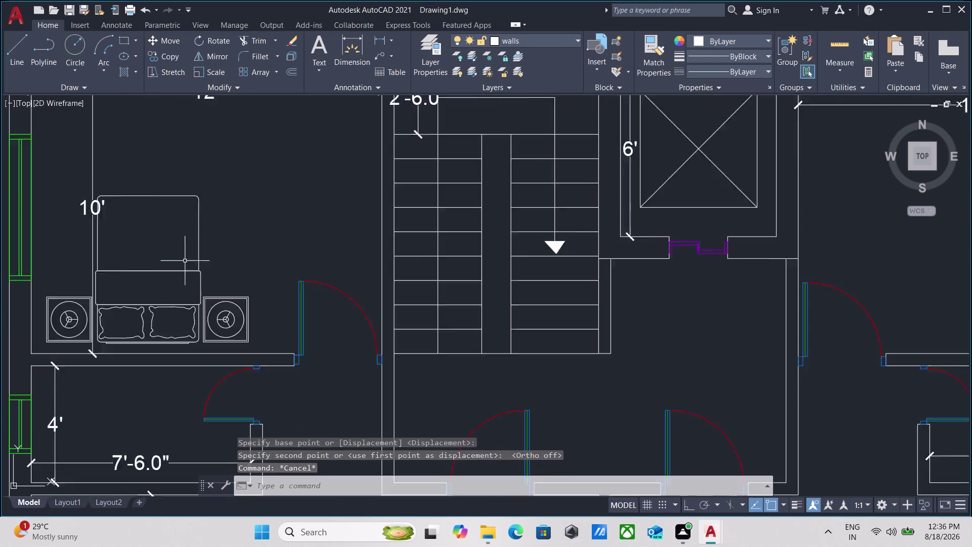
scroll(down, 3)
middle_drag(214, 252, 225, 249)
scroll(down, 3)
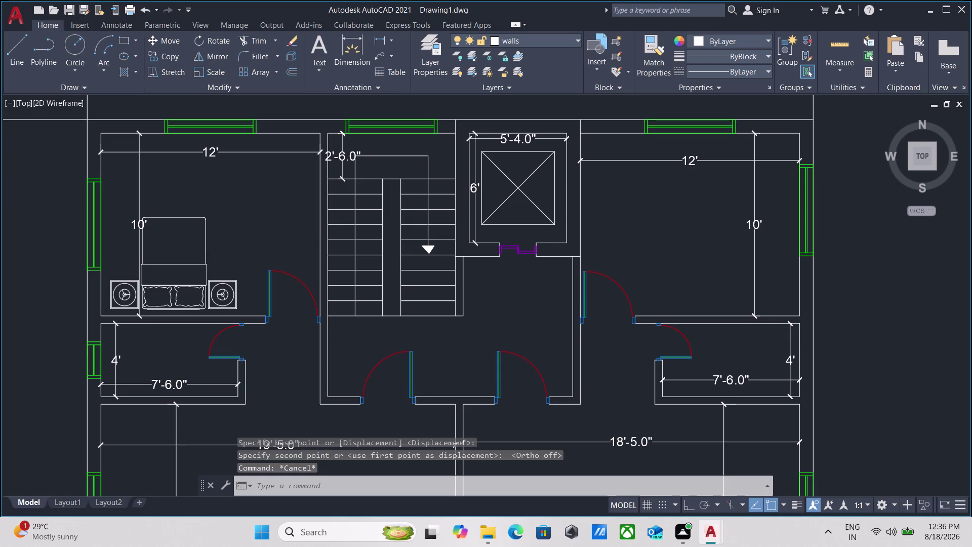
click(227, 247)
click(201, 265)
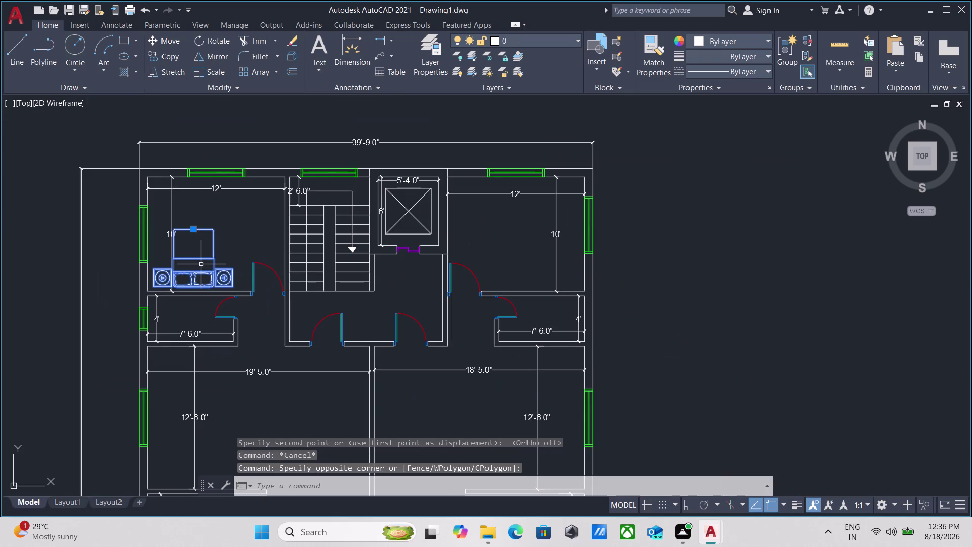
Copy the bed from its reference point into the right bedroom.
text(co)
key(Return)
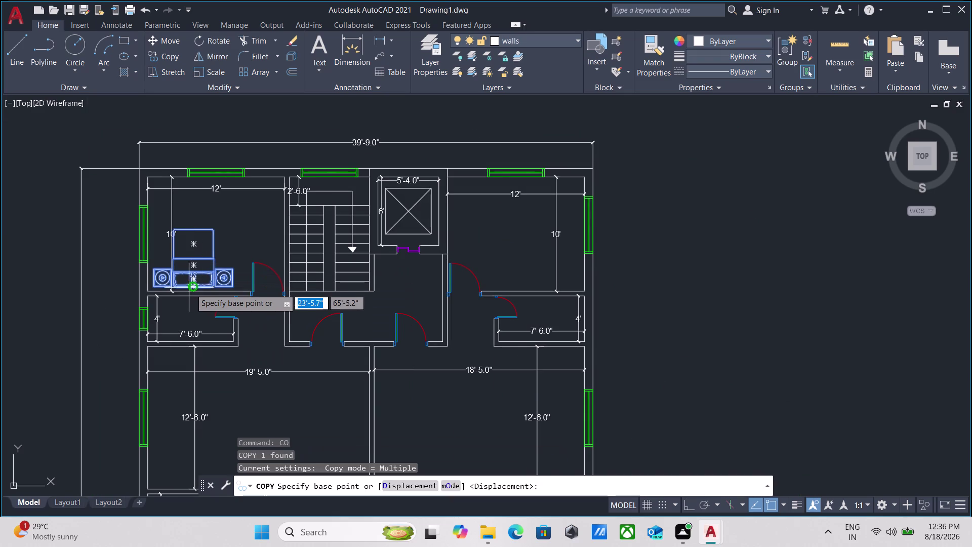
click(191, 290)
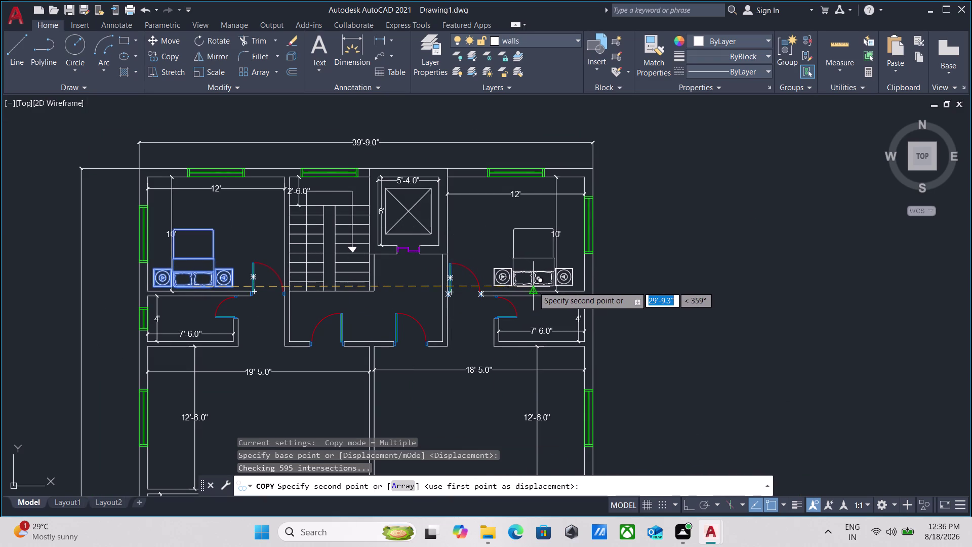
click(533, 286)
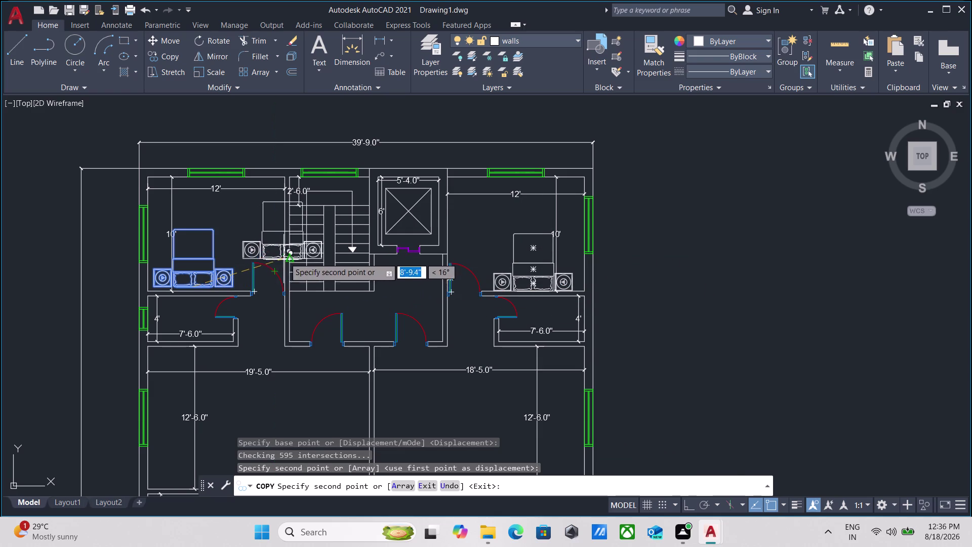
Place bed copies in the lower-left and lower-right bedrooms.
scroll(down, 3)
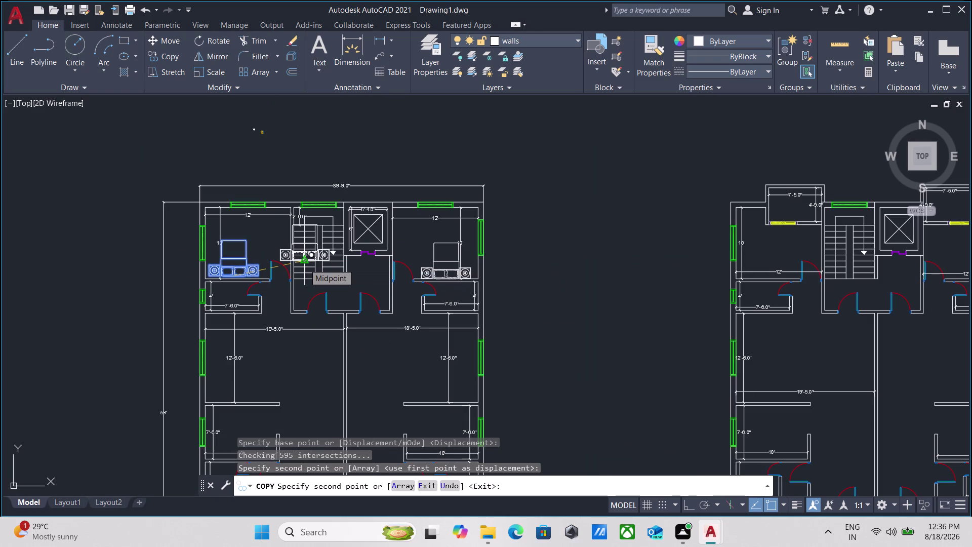
scroll(down, 3)
middle_drag(298, 310, 297, 204)
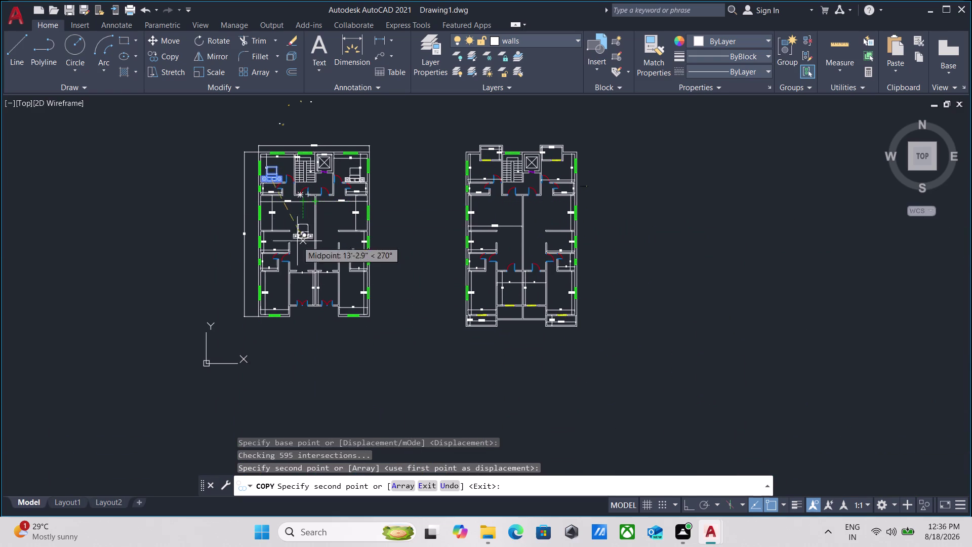
scroll(up, 3)
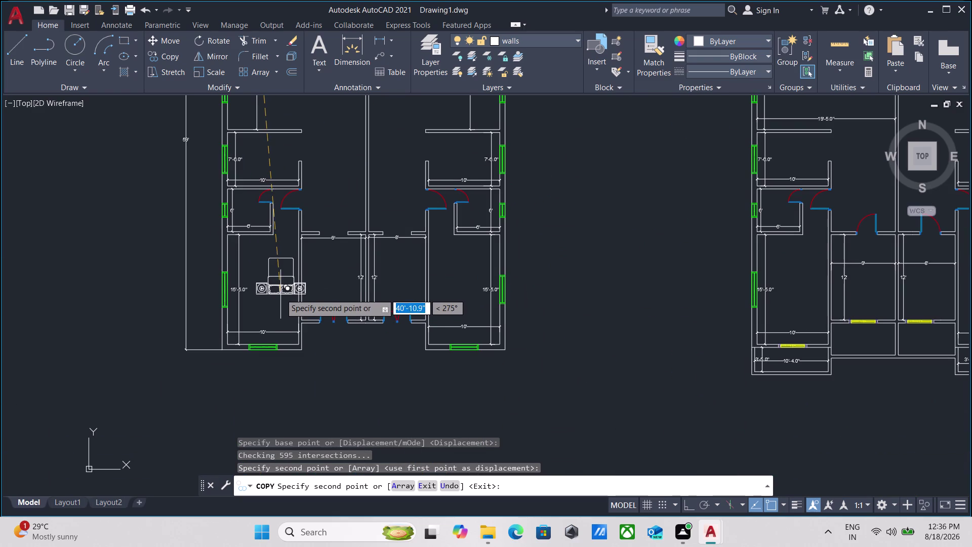
scroll(up, 3)
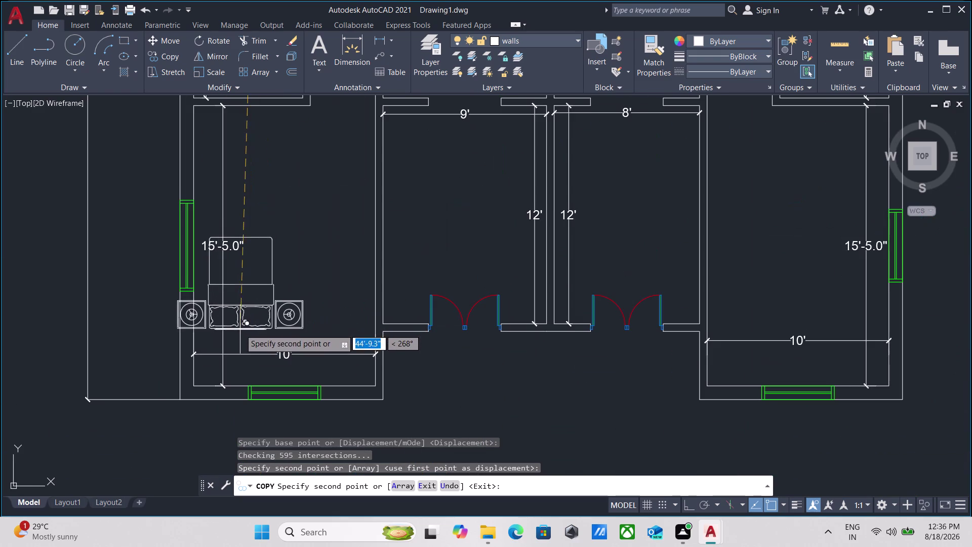
middle_drag(240, 329, 278, 299)
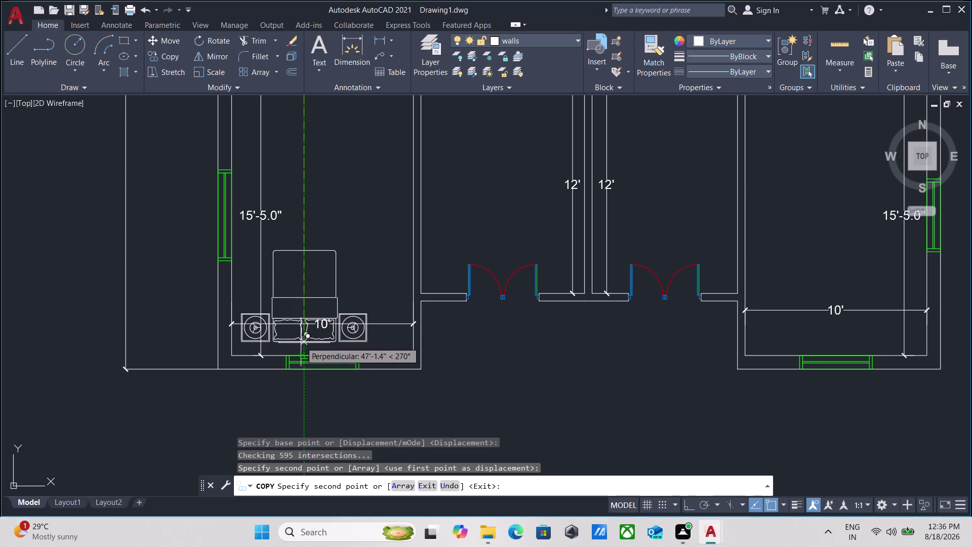
click(301, 340)
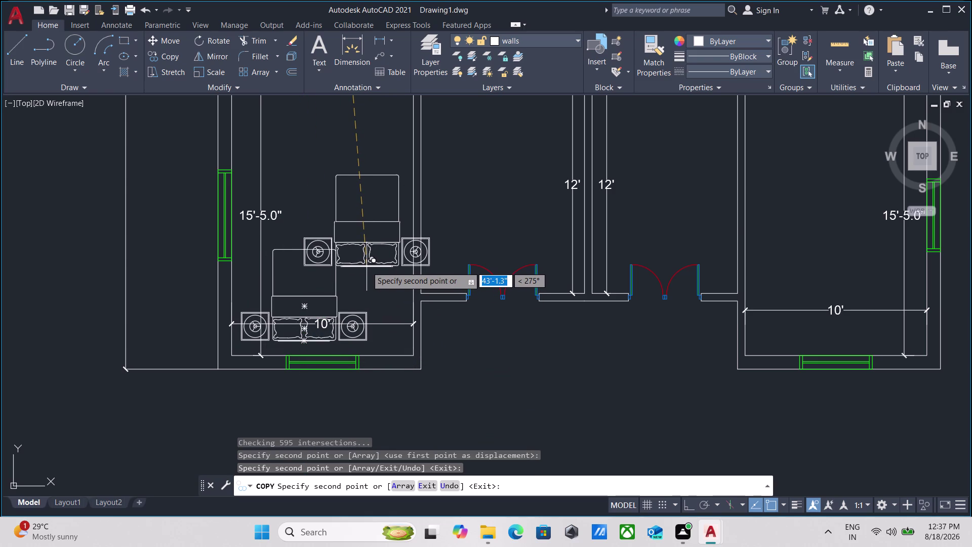
scroll(down, 3)
middle_drag(478, 242, 359, 251)
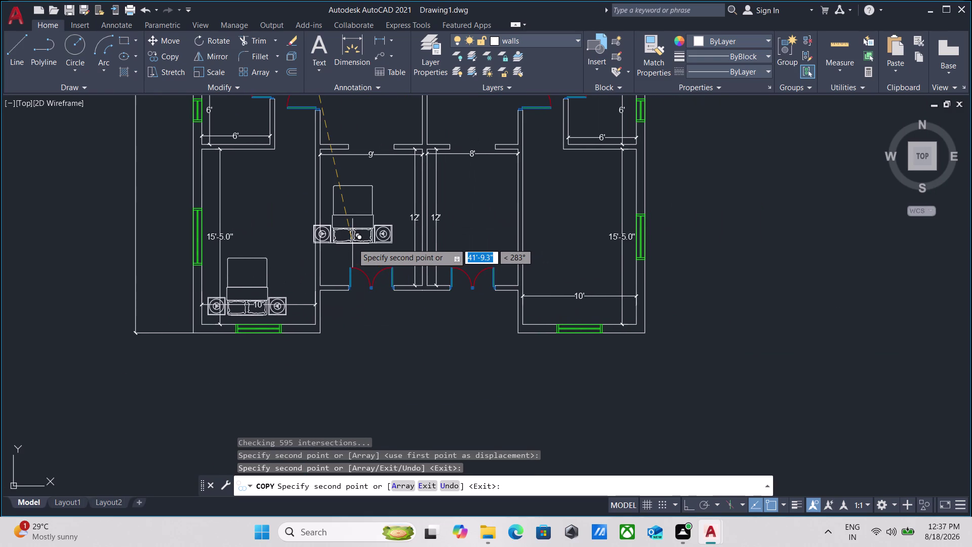
middle_drag(548, 241, 414, 258)
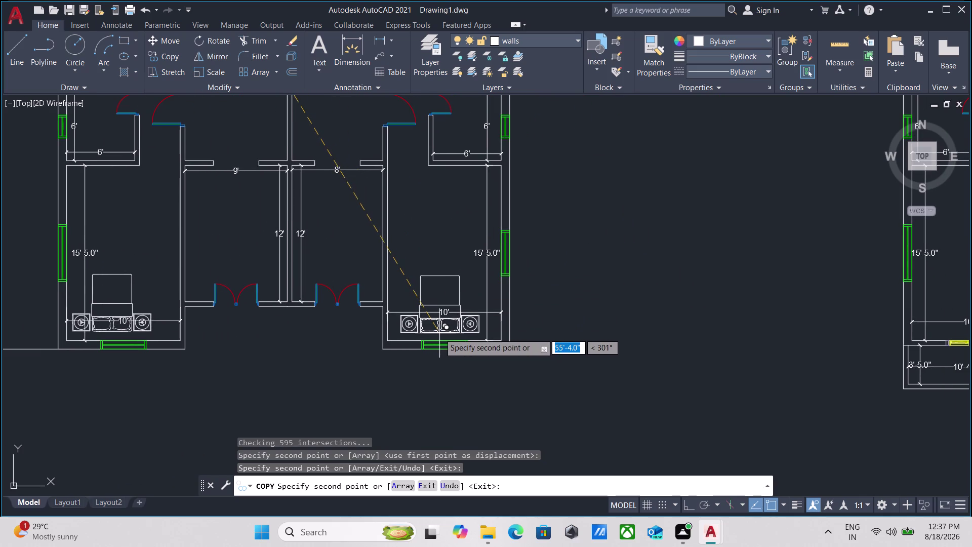
click(442, 332)
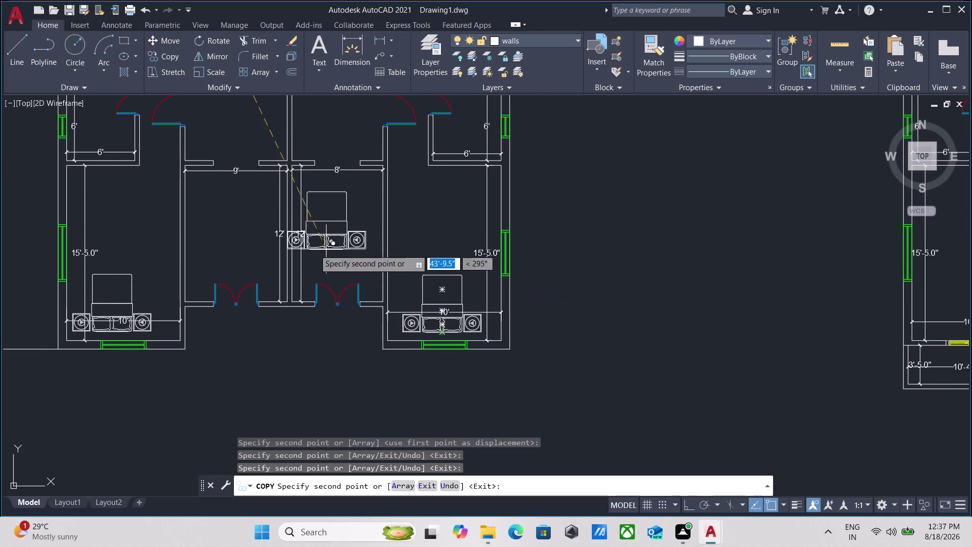
Pan to the right apartment plan and place bed copies in its upper bedrooms.
middle_drag(236, 238, 247, 304)
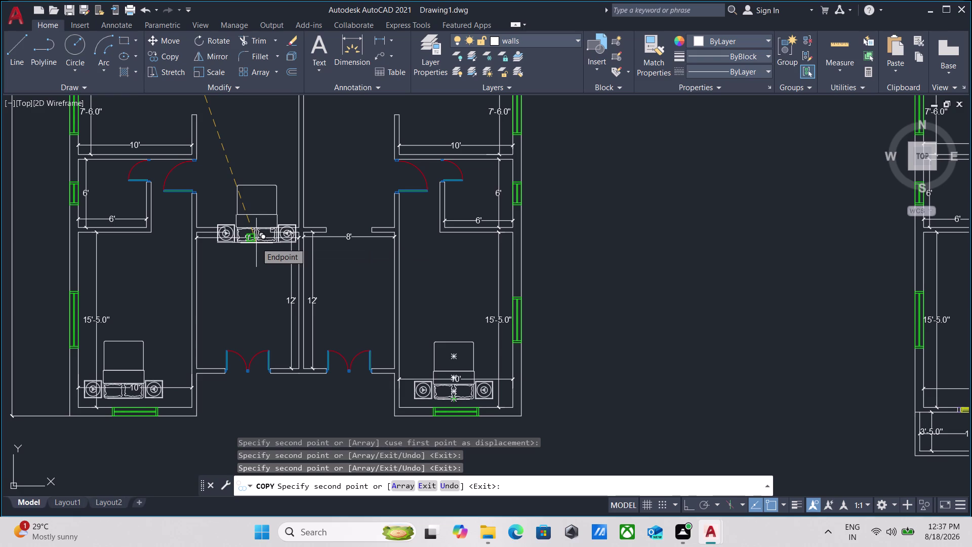
scroll(down, 3)
scroll(up, 3)
middle_drag(239, 175, 244, 205)
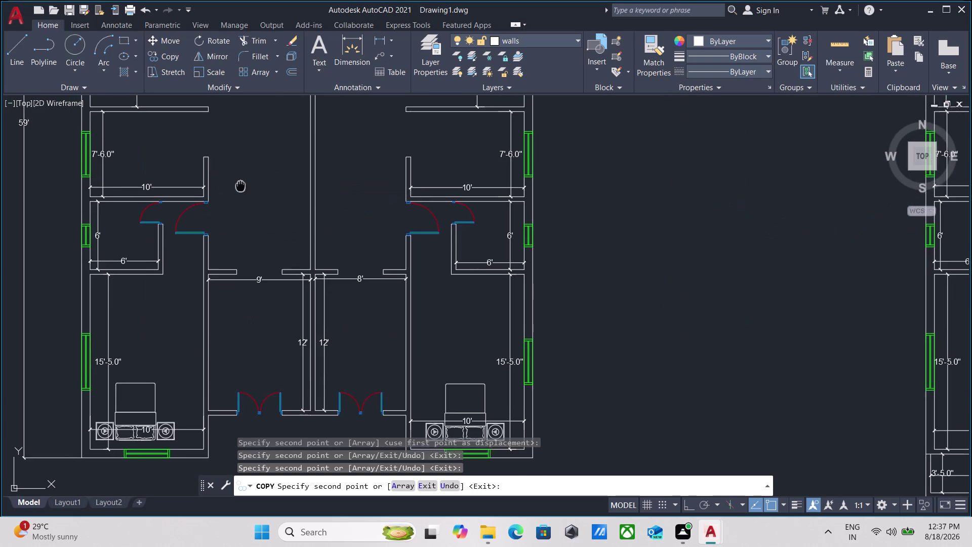
middle_drag(245, 205, 246, 306)
scroll(down, 3)
middle_drag(261, 269, 261, 308)
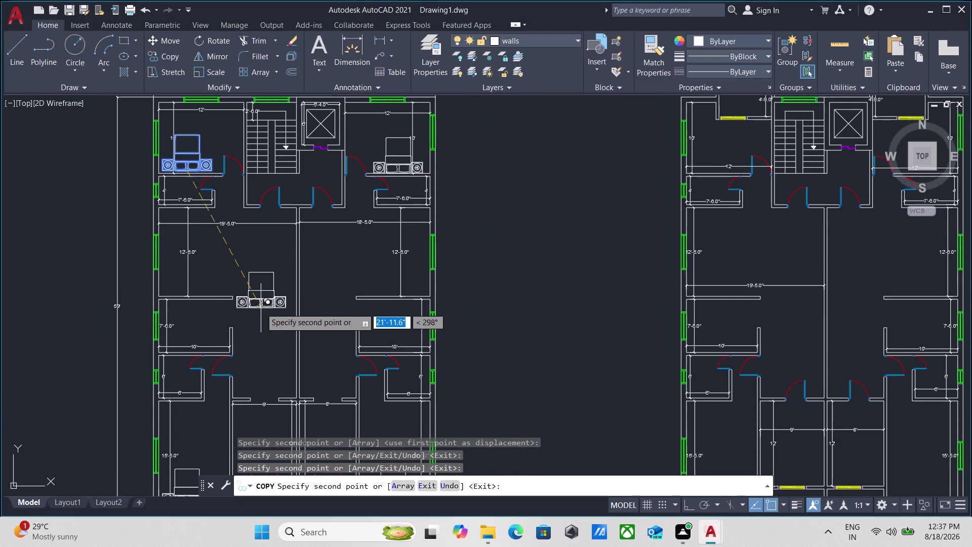
scroll(down, 3)
middle_drag(261, 297, 258, 335)
scroll(up, 3)
scroll(down, 3)
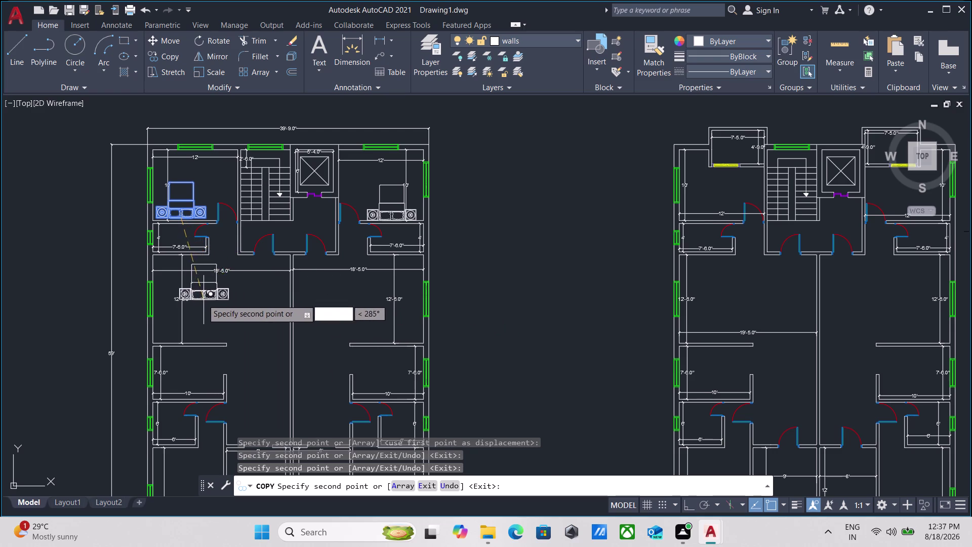
scroll(down, 3)
scroll(up, 3)
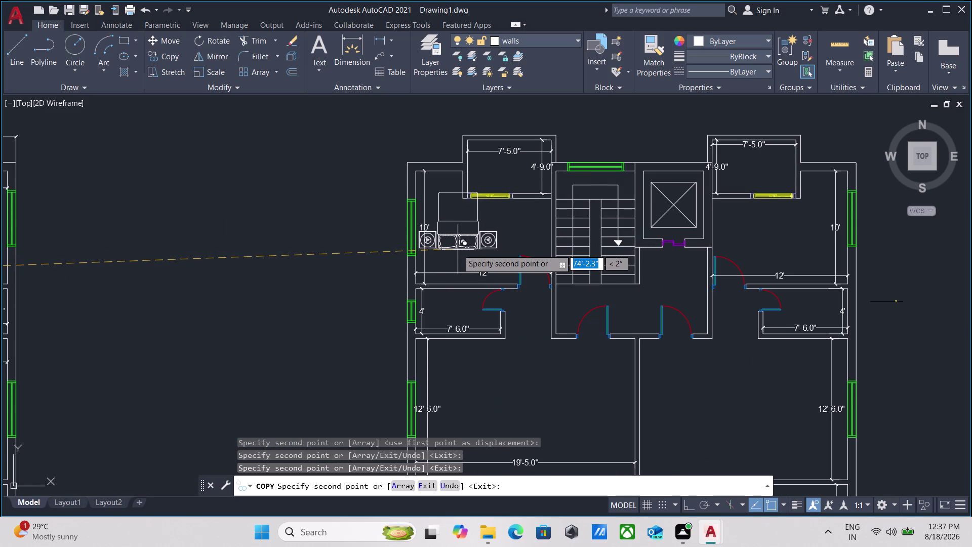
scroll(down, 3)
middle_drag(458, 250, 408, 242)
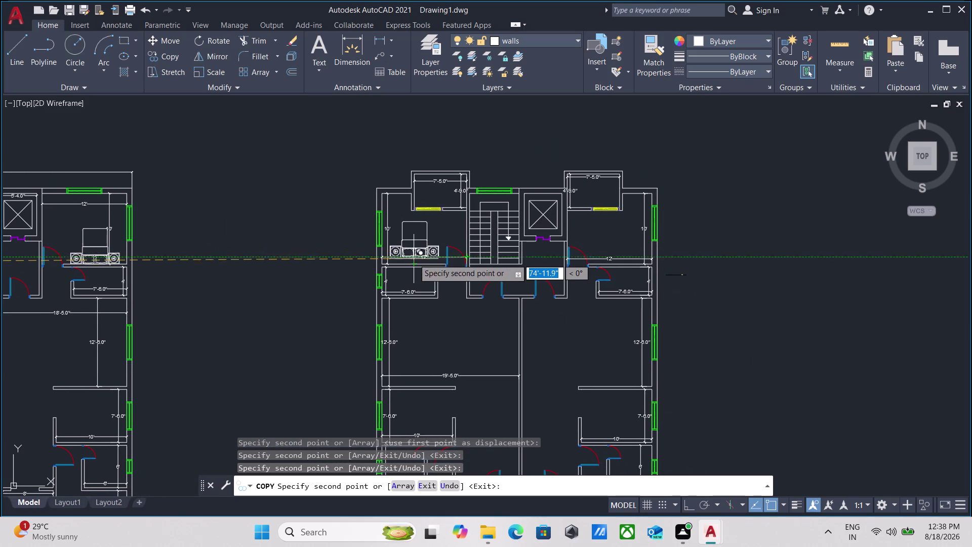
scroll(up, 3)
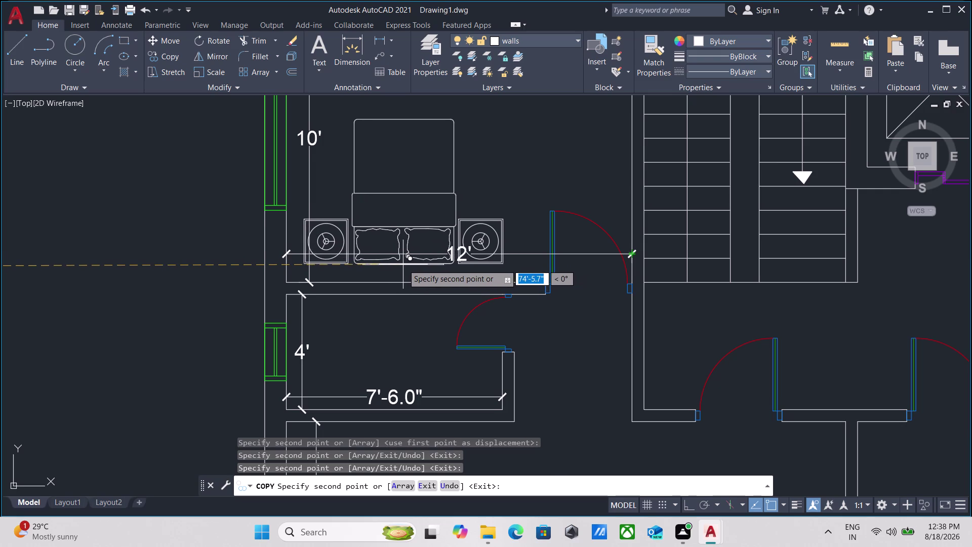
click(403, 264)
scroll(down, 3)
middle_drag(459, 198, 233, 263)
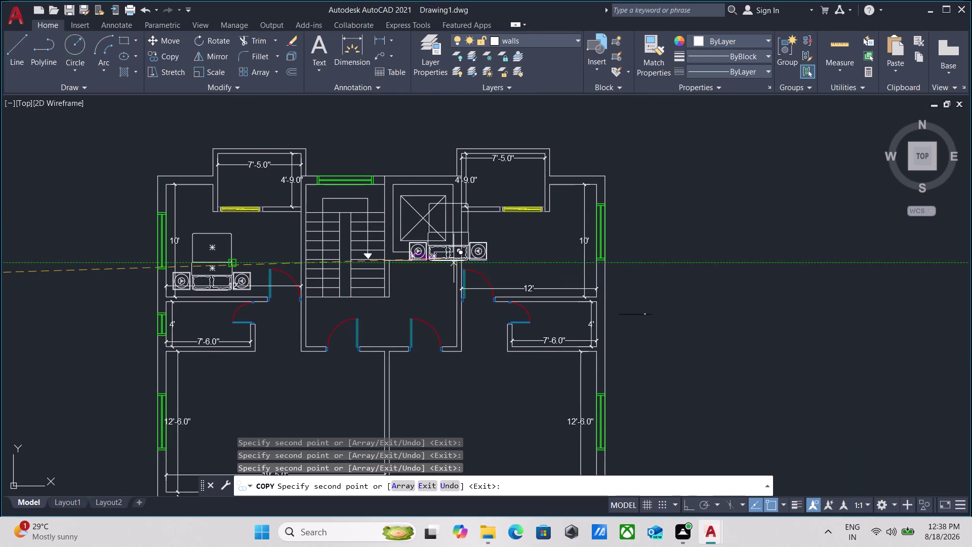
click(552, 284)
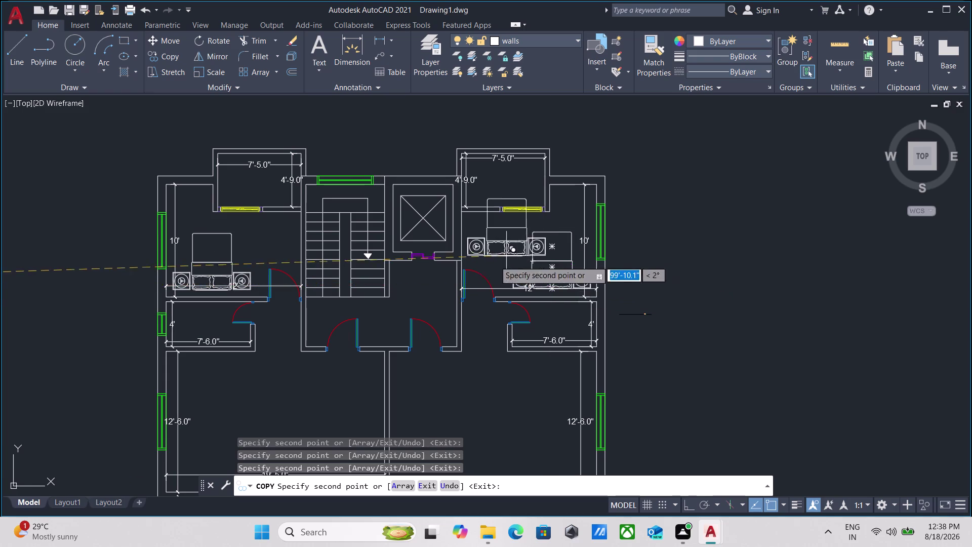
Place bed copies in the right plan's lower-left and lower-right bedrooms, then end copying.
scroll(down, 3)
middle_drag(445, 307, 415, 122)
scroll(down, 3)
middle_drag(290, 352, 291, 352)
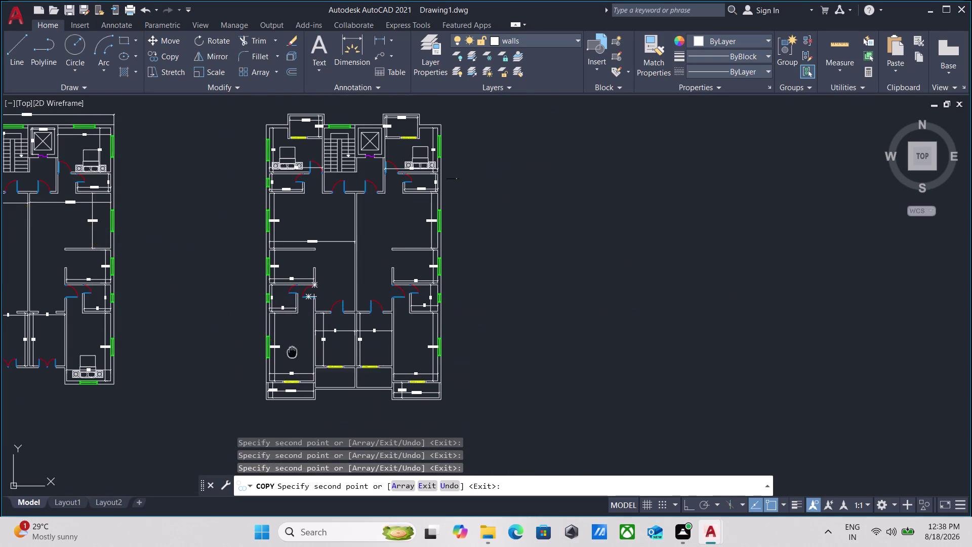
middle_drag(291, 352, 355, 284)
scroll(up, 3)
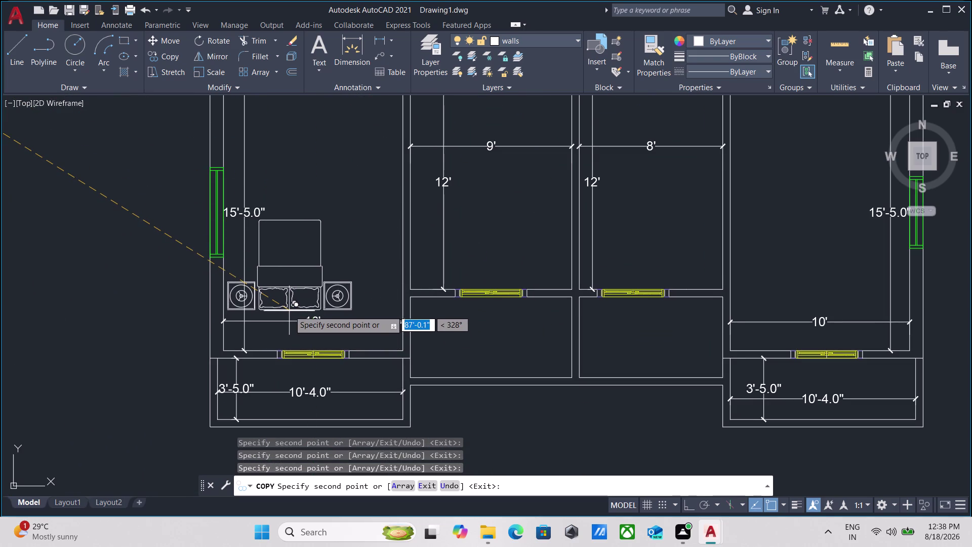
click(289, 308)
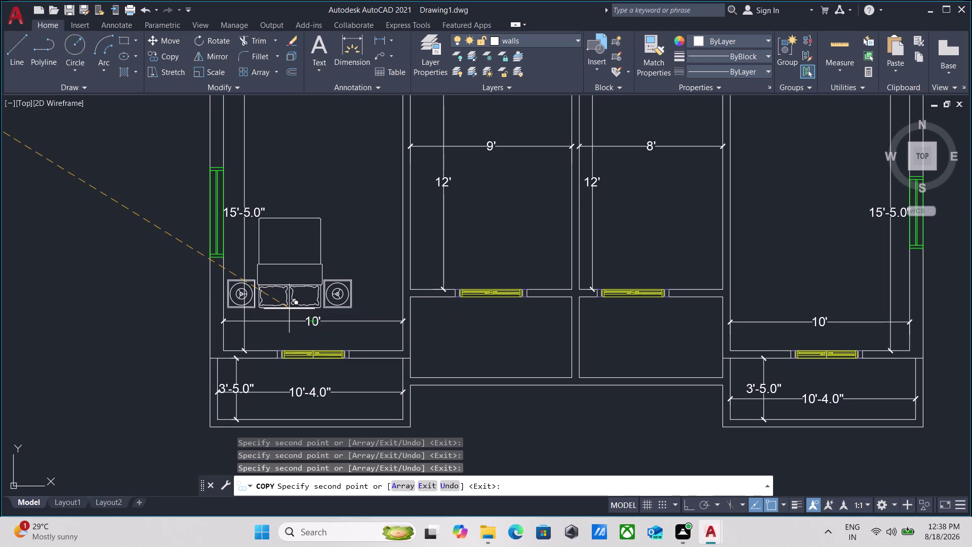
scroll(down, 3)
middle_drag(350, 221, 165, 232)
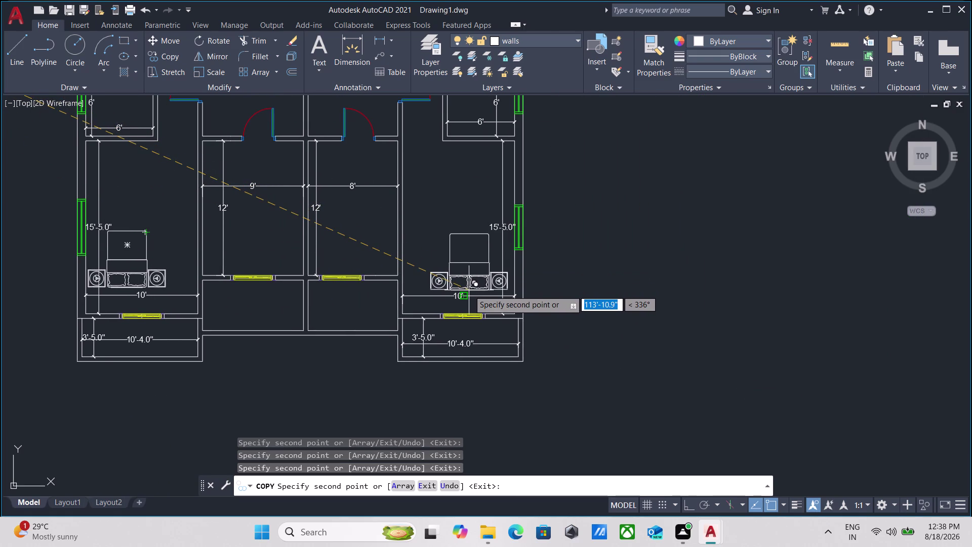
click(470, 292)
scroll(down, 3)
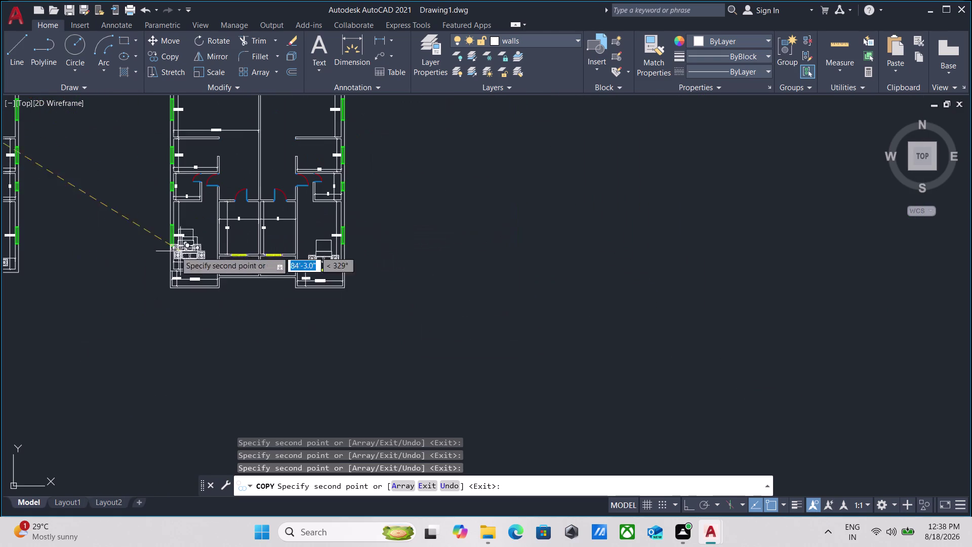
middle_drag(114, 242, 280, 278)
middle_drag(224, 239, 244, 268)
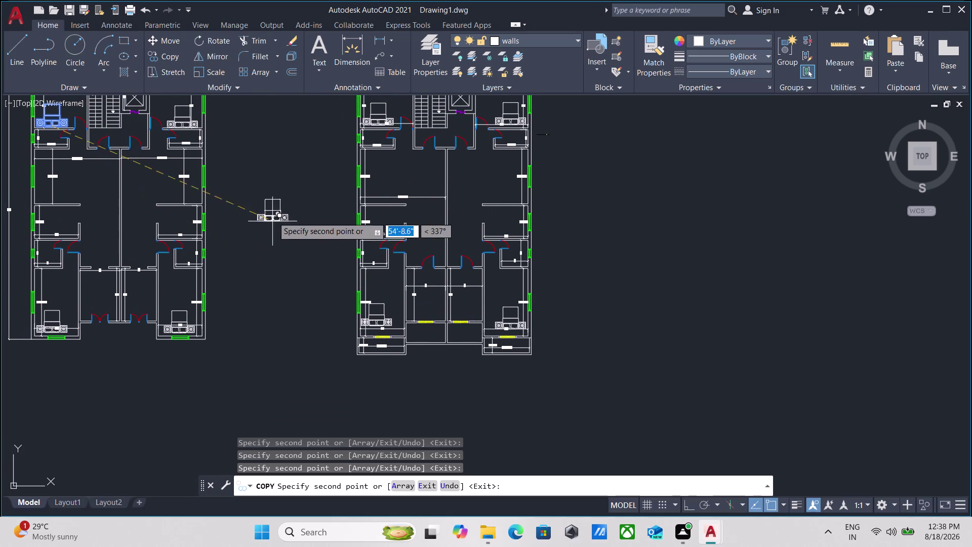
scroll(up, 3)
scroll(down, 3)
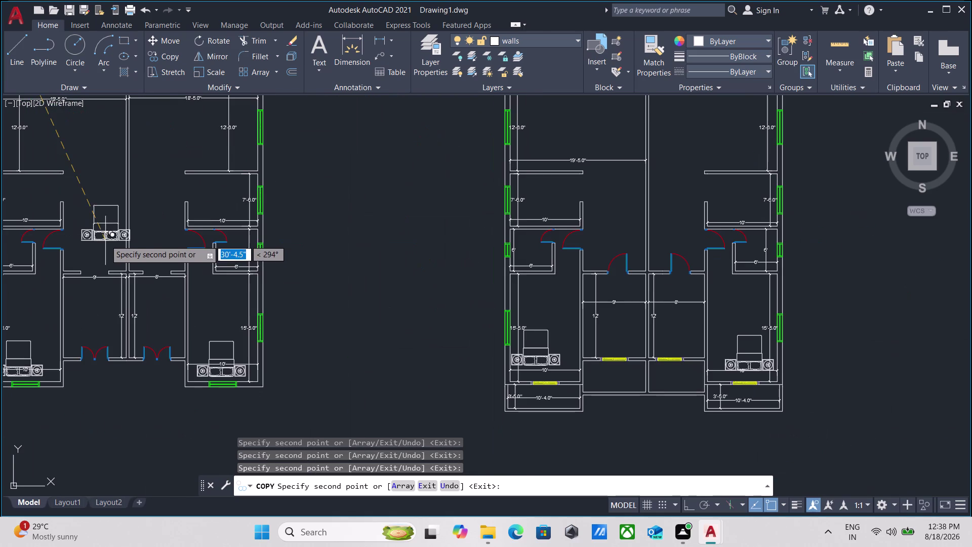
key(Escape)
scroll(down, 3)
middle_drag(108, 208, 203, 311)
scroll(up, 3)
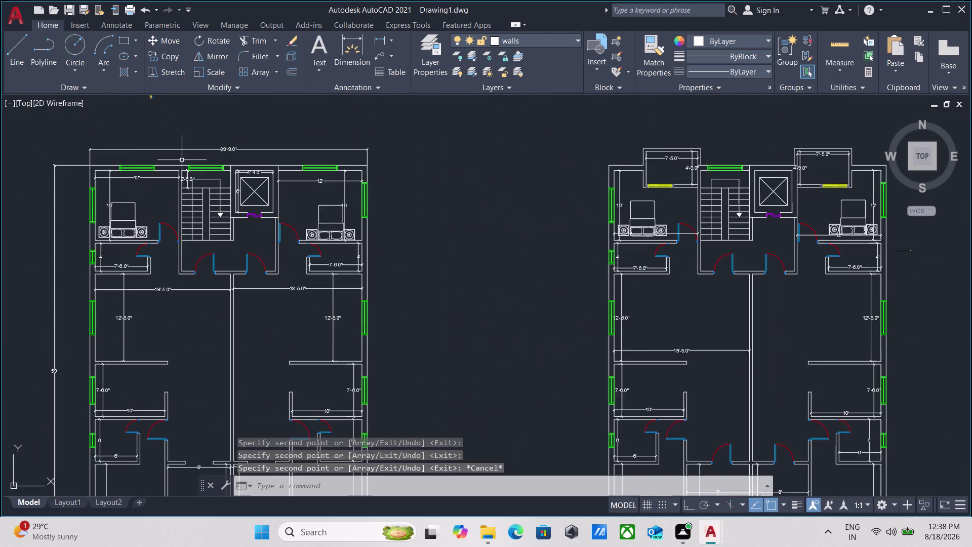
Window-select the hob and sink blocks and group them into one kitchen counter.
middle_drag(181, 160, 184, 276)
scroll(up, 3)
scroll(down, 3)
middle_drag(323, 225, 214, 283)
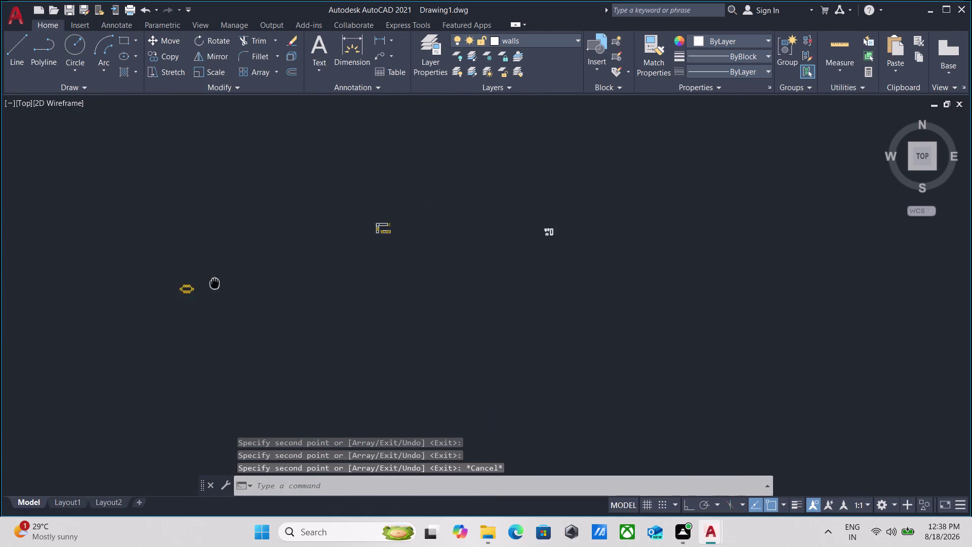
middle_drag(214, 284, 213, 283)
scroll(up, 3)
middle_drag(429, 239, 286, 299)
scroll(up, 3)
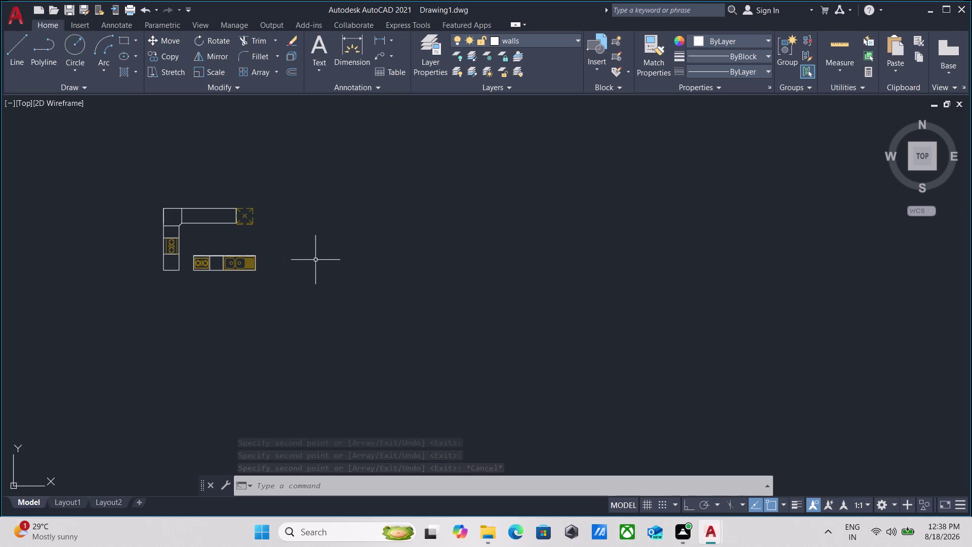
drag(293, 301, 284, 283)
click(209, 244)
key(Escape)
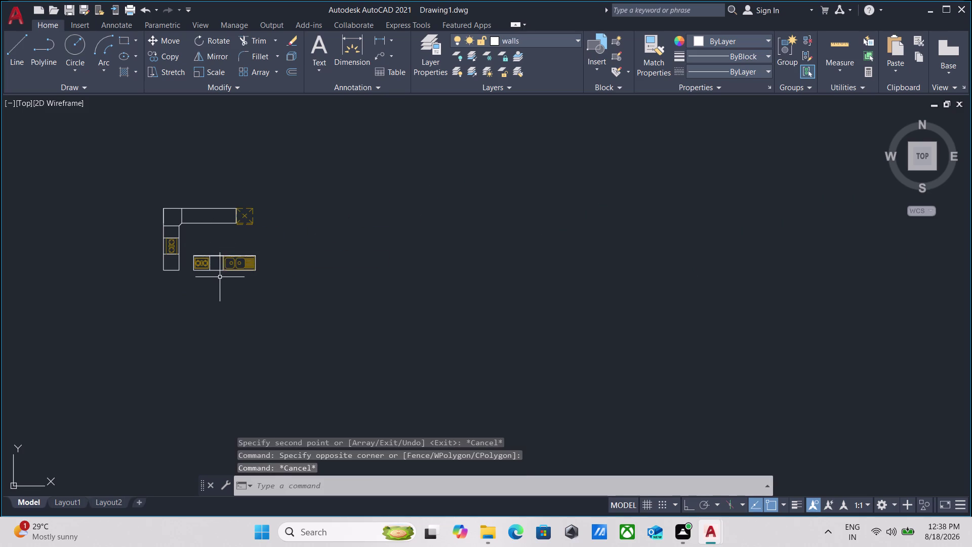
drag(283, 285, 279, 279)
click(181, 244)
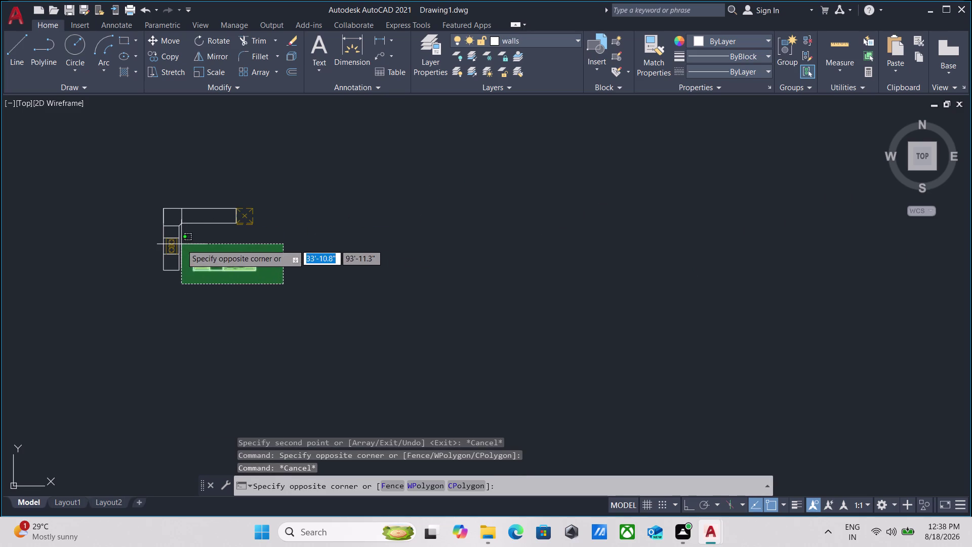
key(g)
key(Return)
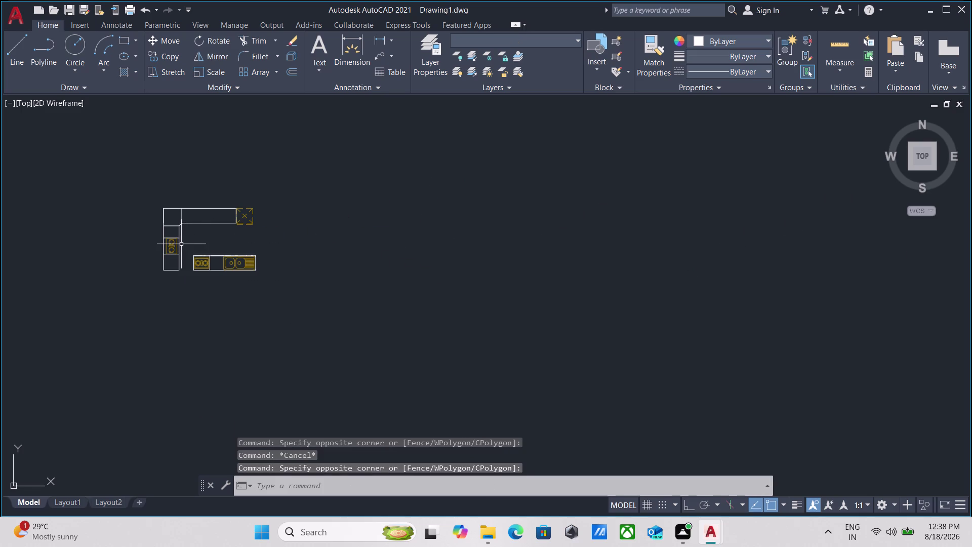
Select the grouped counter and start COPY with its corner as base point.
click(261, 289)
click(228, 249)
text(c)
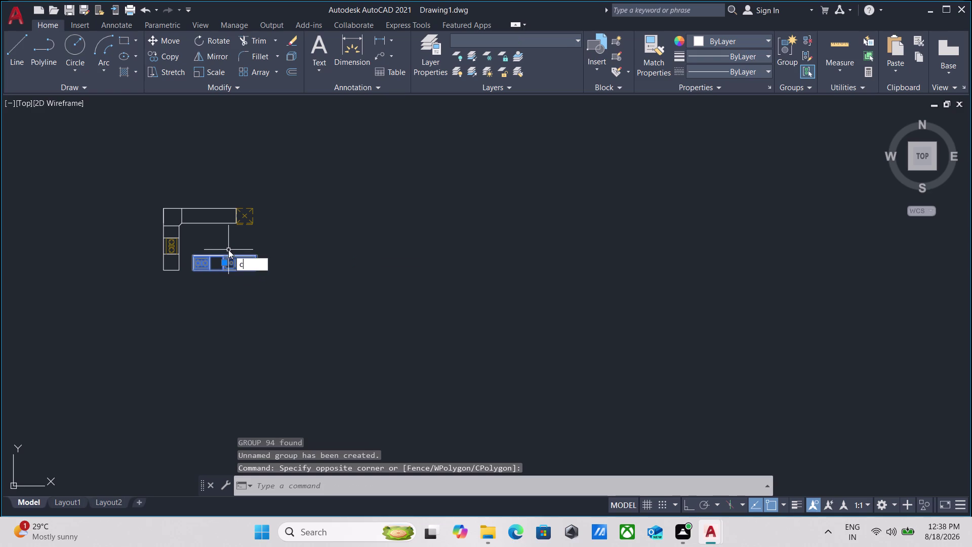
text(o)
key(Return)
scroll(up, 3)
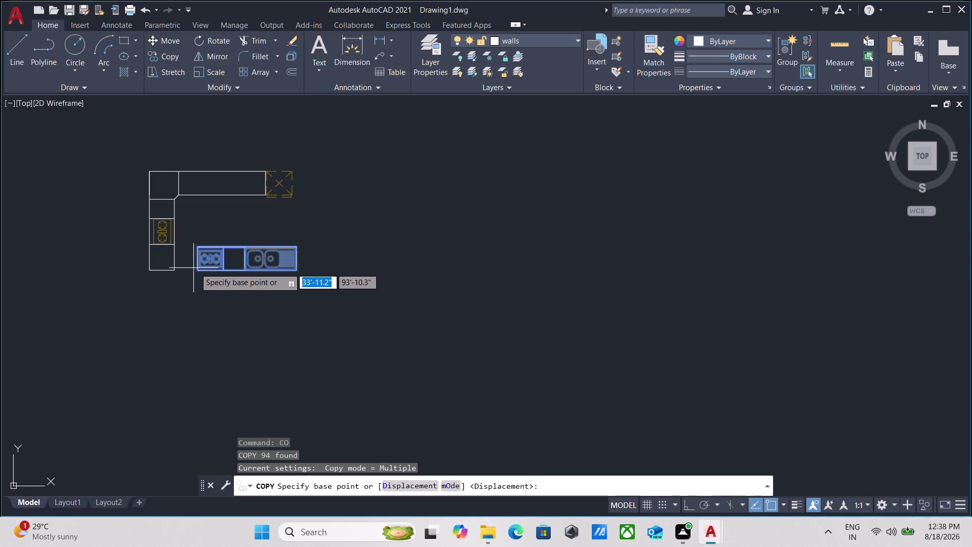
scroll(up, 3)
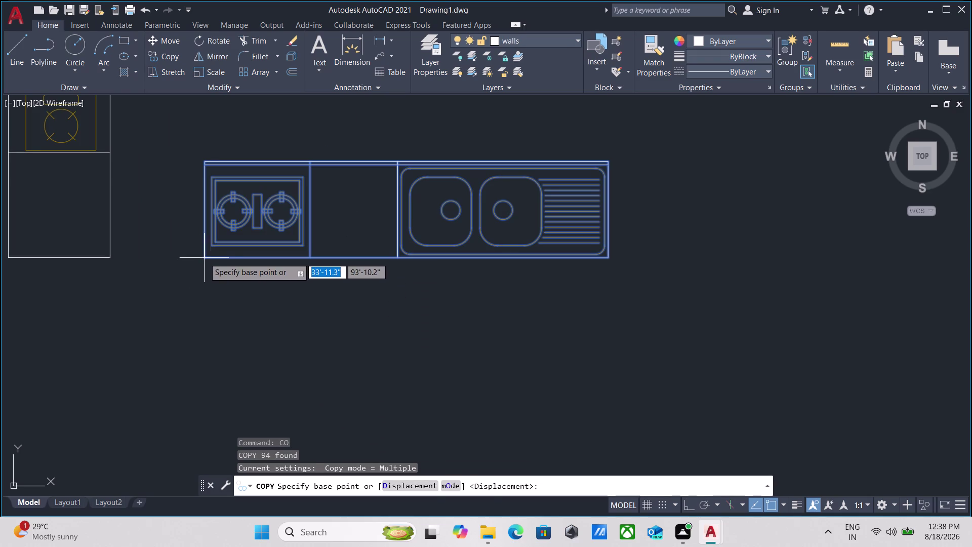
click(204, 257)
Place the counter copy against a wall corner in the left apartment plan.
scroll(down, 3)
scroll(down, 3)
middle_drag(207, 345, 178, 215)
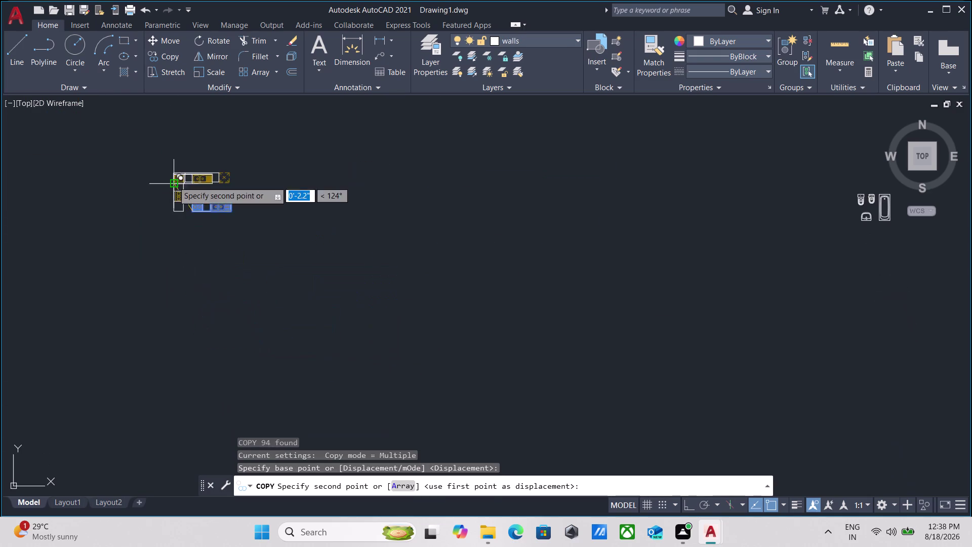
scroll(down, 3)
middle_drag(173, 303, 198, 159)
scroll(down, 3)
scroll(down, 3)
middle_drag(138, 390, 138, 388)
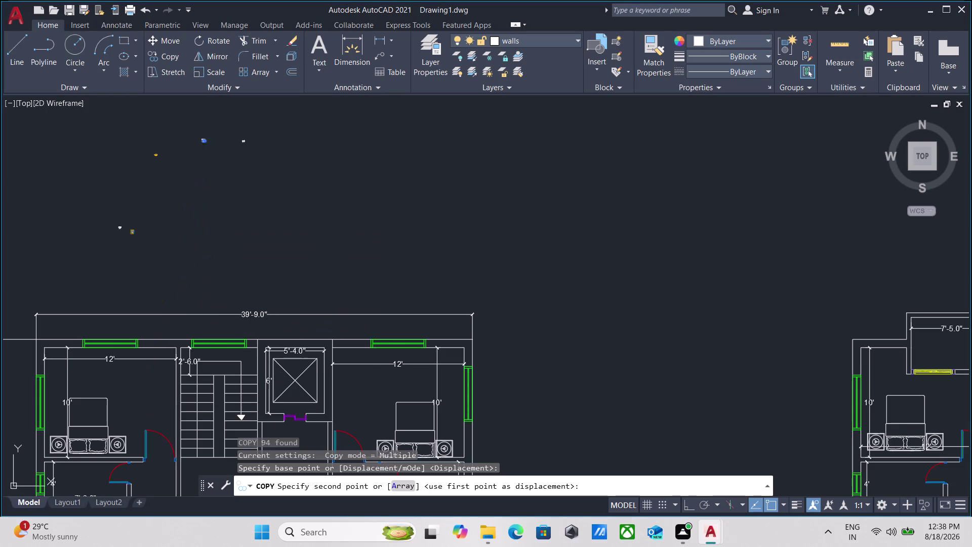
middle_drag(138, 388, 172, 131)
scroll(up, 3)
scroll(down, 3)
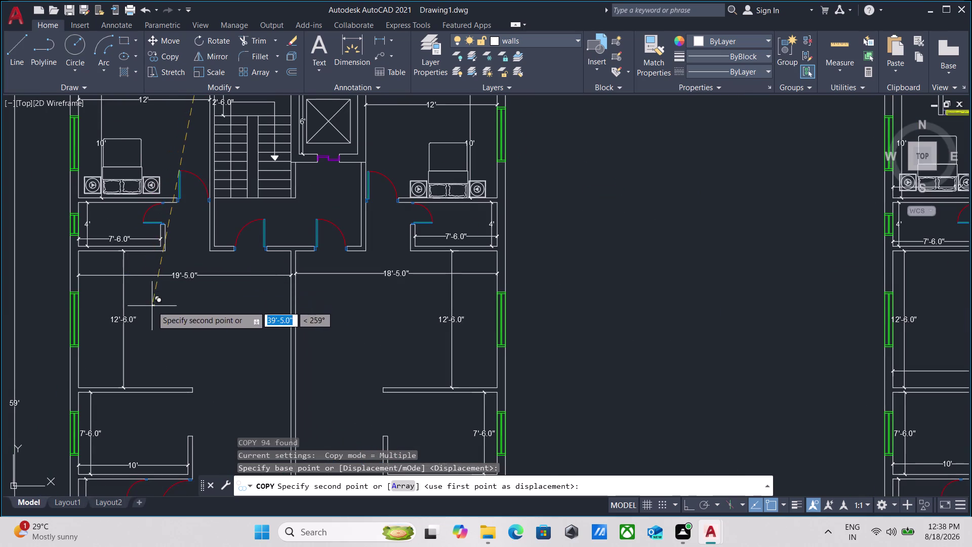
middle_drag(152, 306, 179, 168)
scroll(up, 3)
middle_drag(117, 332, 180, 235)
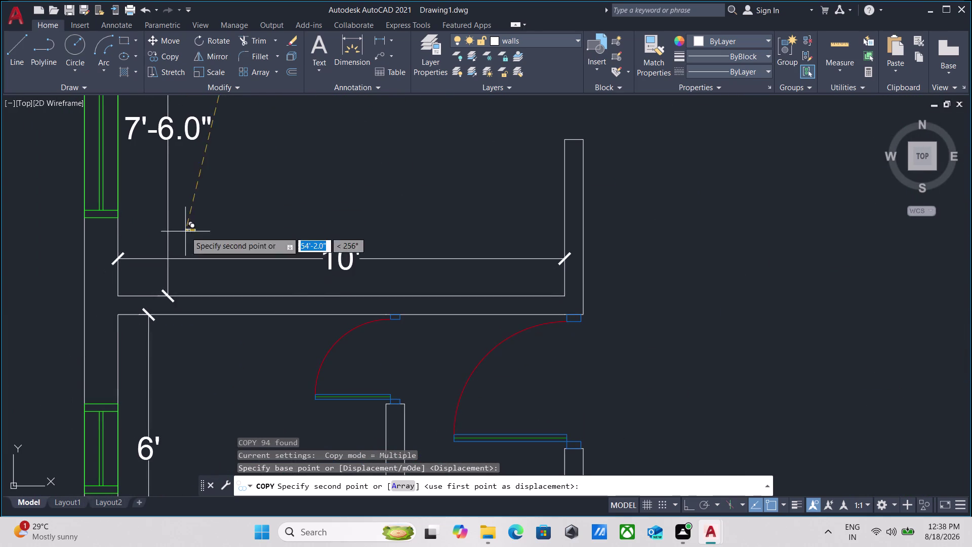
scroll(up, 3)
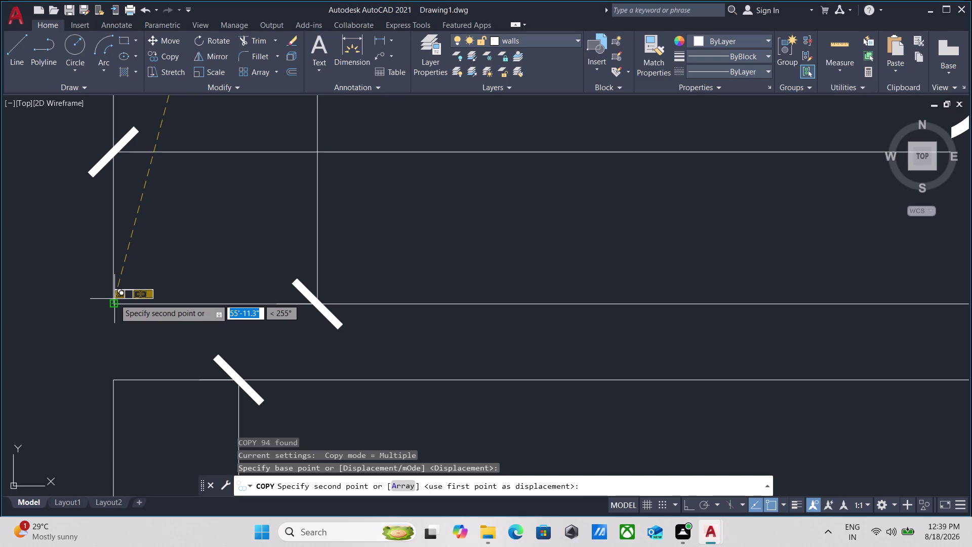
click(115, 299)
scroll(up, 3)
key(Escape)
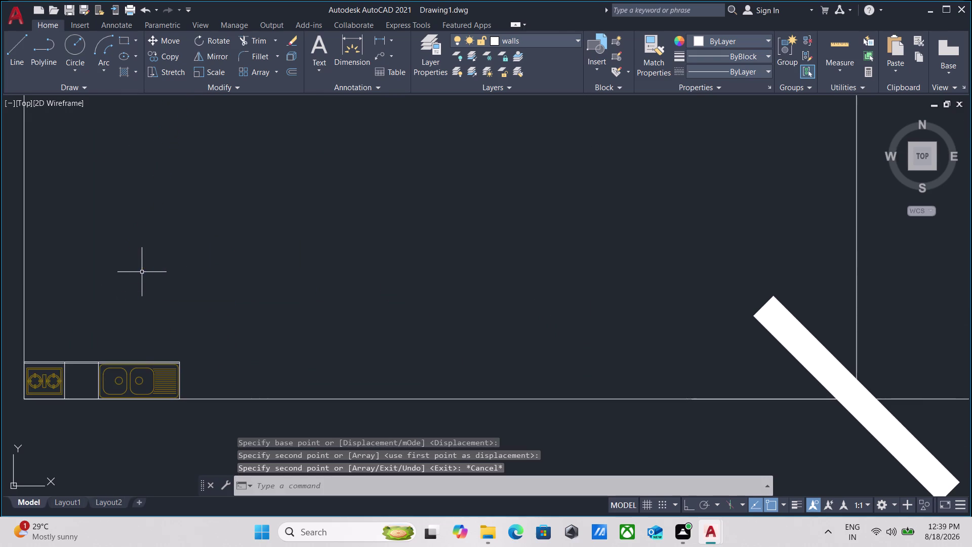
Select the placed counter and start SCALE with its left end as base point.
middle_drag(147, 301, 243, 167)
drag(273, 209, 269, 217)
click(226, 255)
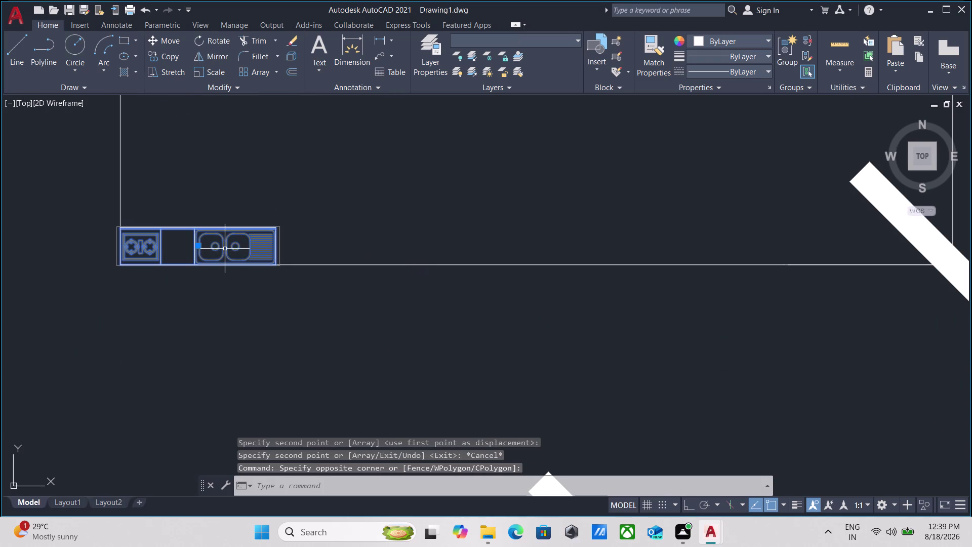
text(scal)
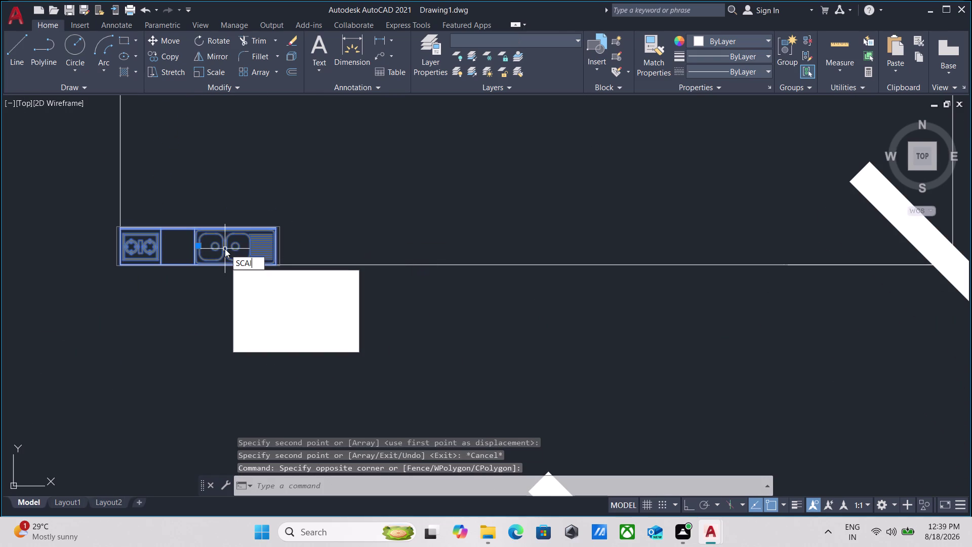
text(e)
key(Return)
scroll(up, 3)
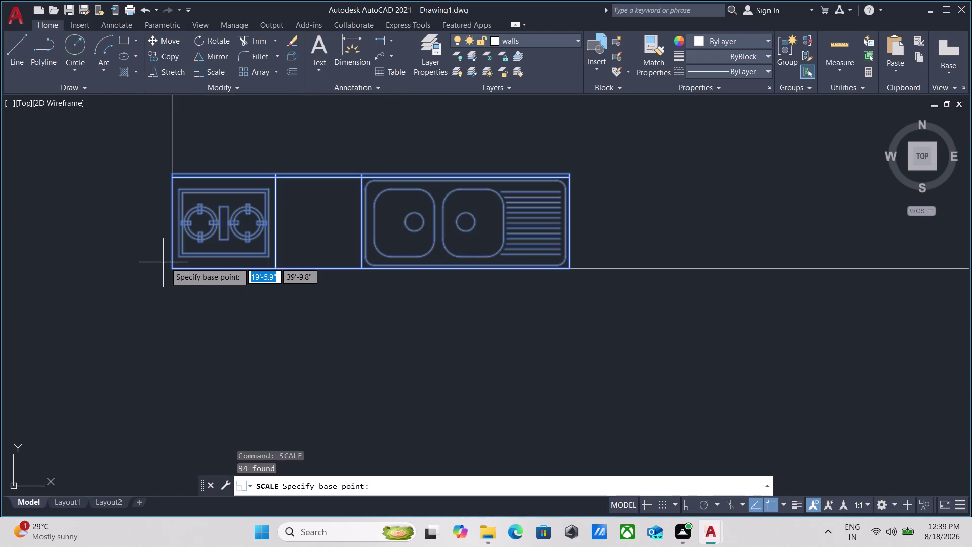
click(170, 269)
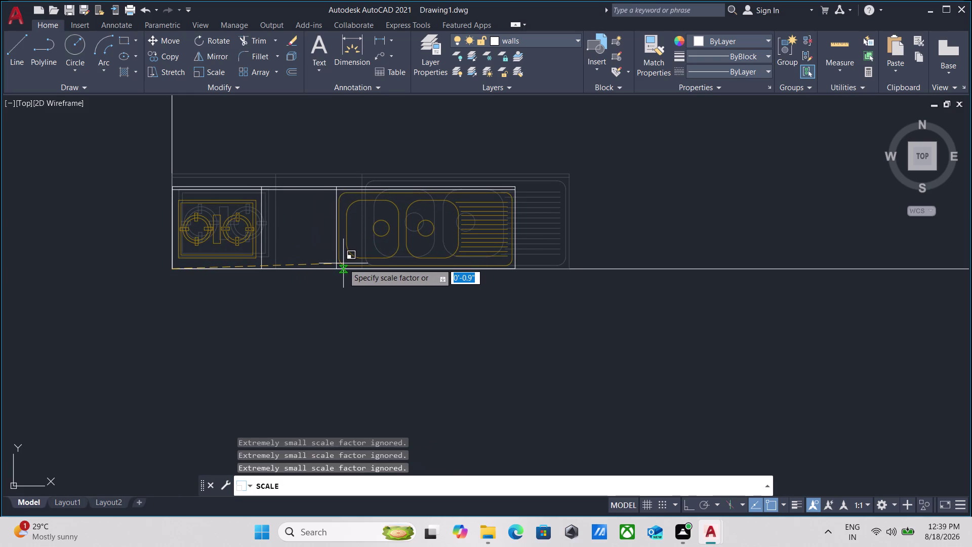
Use Reference scaling, picking the counter's left and right ends as the reference length.
key(F8)
key(r)
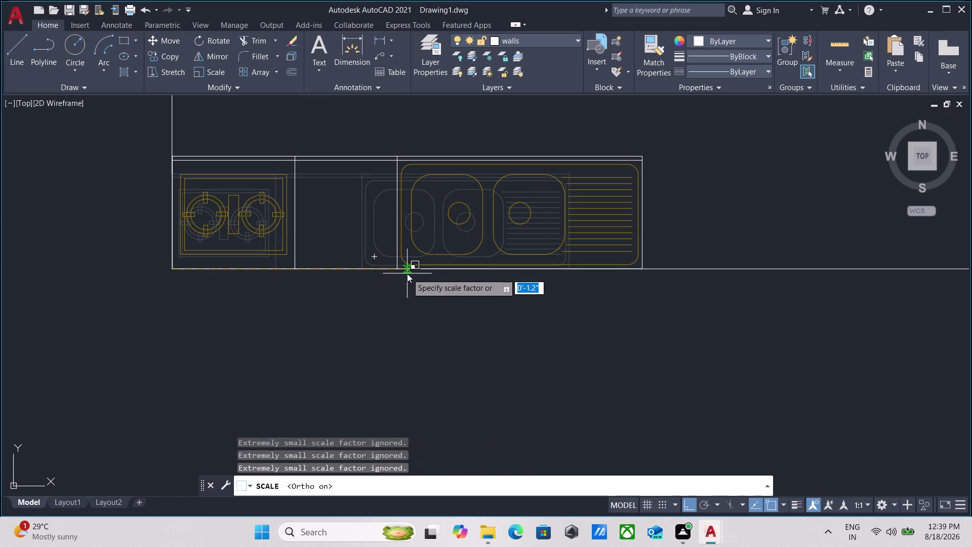
key(Return)
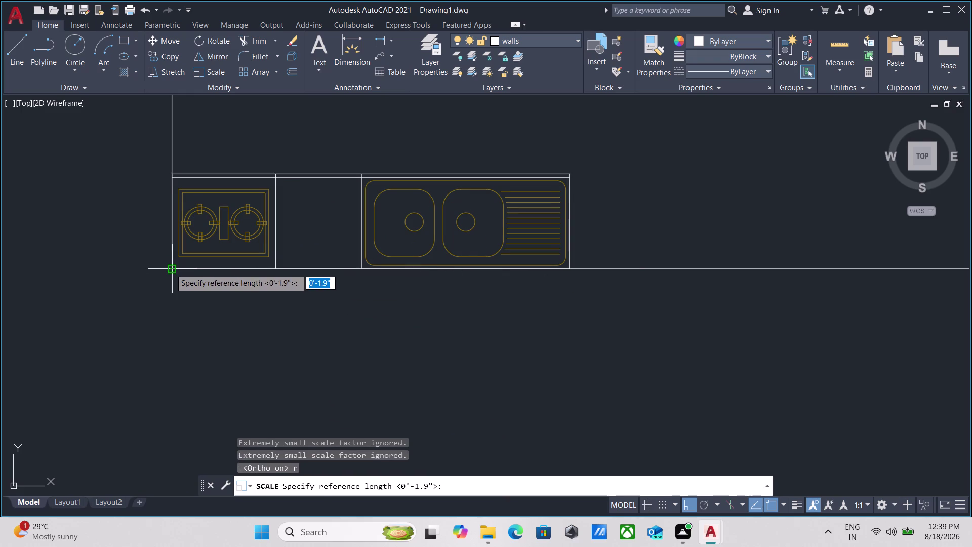
click(170, 268)
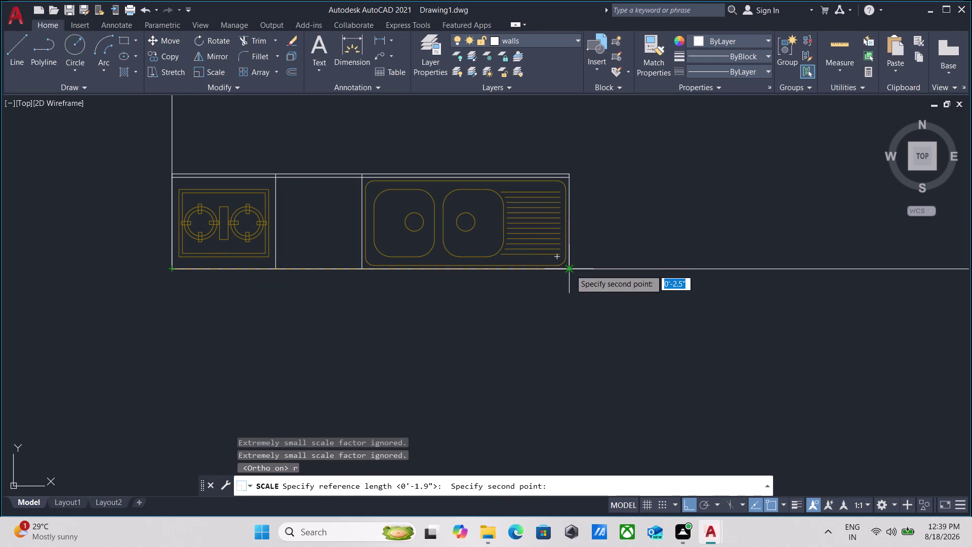
click(571, 270)
Set the new length at the kitchen wall's end, stretching the counter along the wall.
scroll(down, 3)
middle_drag(712, 250, 398, 314)
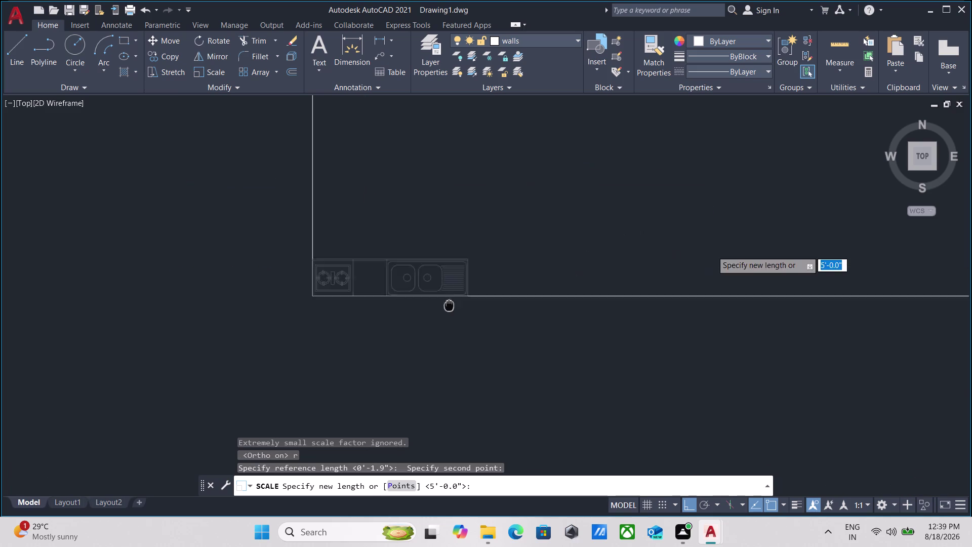
middle_drag(398, 314, 296, 322)
scroll(down, 3)
middle_drag(546, 282, 271, 299)
scroll(down, 3)
middle_drag(601, 287, 256, 287)
scroll(down, 3)
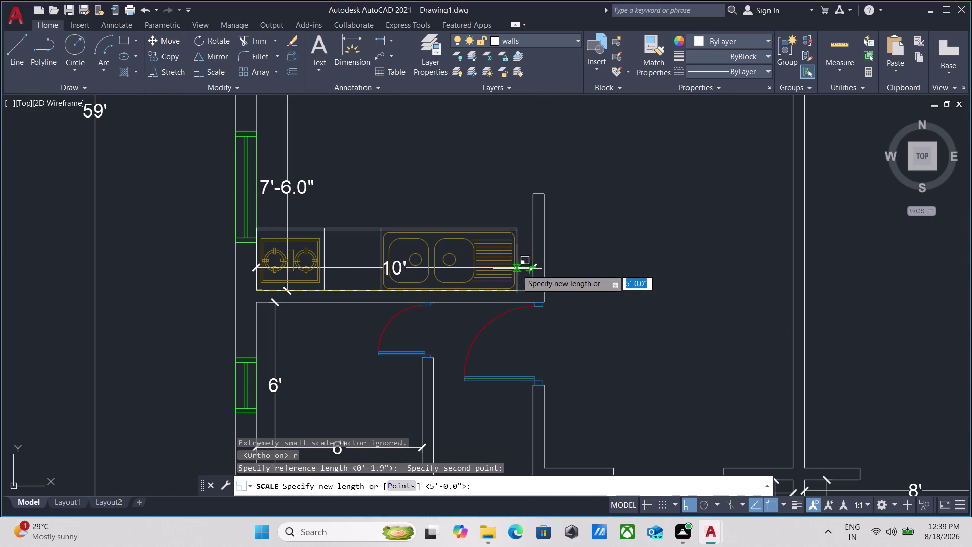
click(530, 275)
Select the resized counter and pan across the floor plans.
scroll(down, 3)
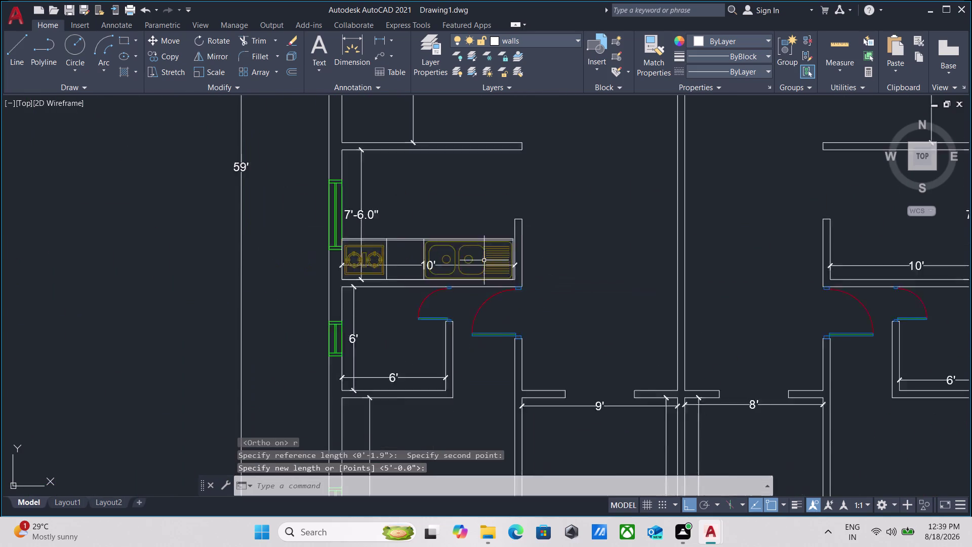
scroll(down, 3)
scroll(up, 3)
drag(469, 239, 462, 246)
click(412, 290)
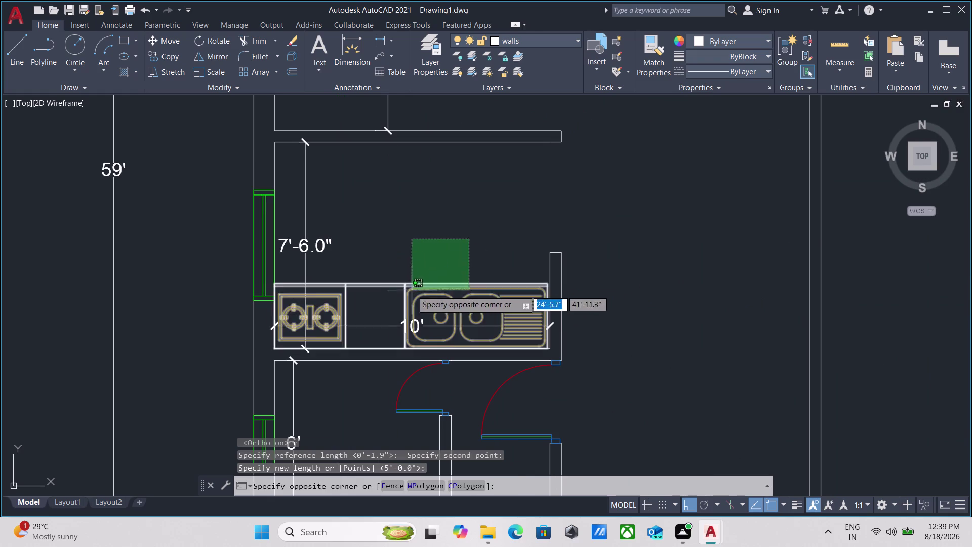
scroll(down, 3)
middle_drag(406, 248, 405, 278)
scroll(down, 3)
scroll(up, 3)
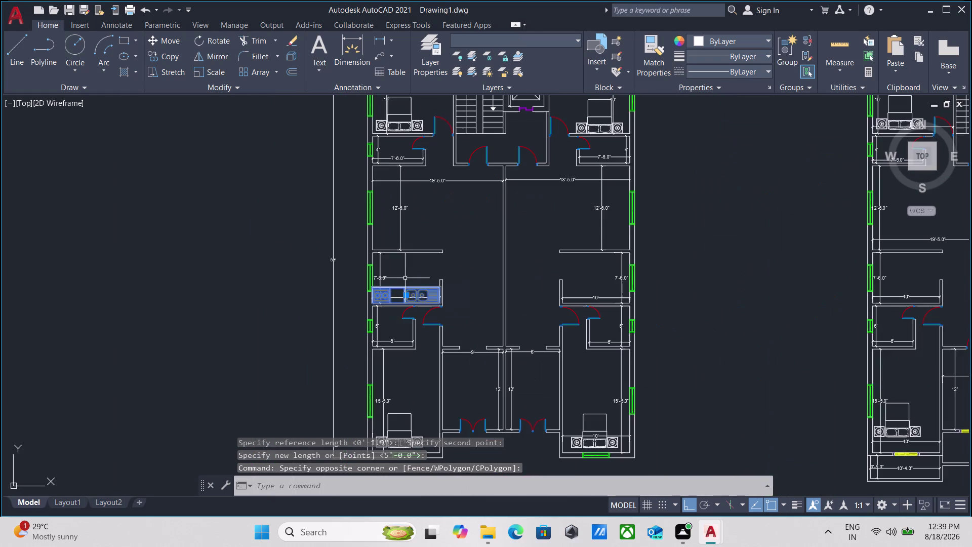
scroll(up, 3)
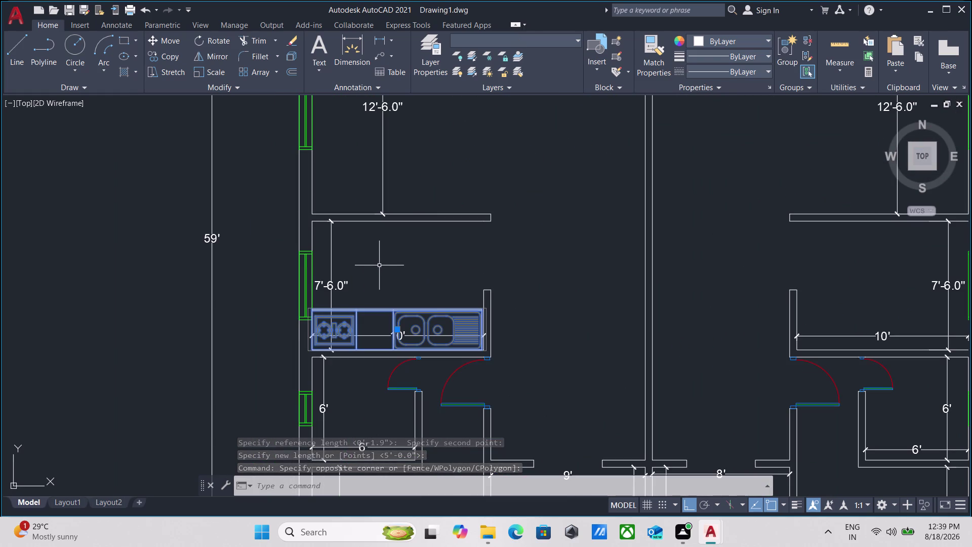
Copy the counter from its corner base point, Ortho off, into the right apartment's kitchen.
text(co)
key(Return)
scroll(up, 3)
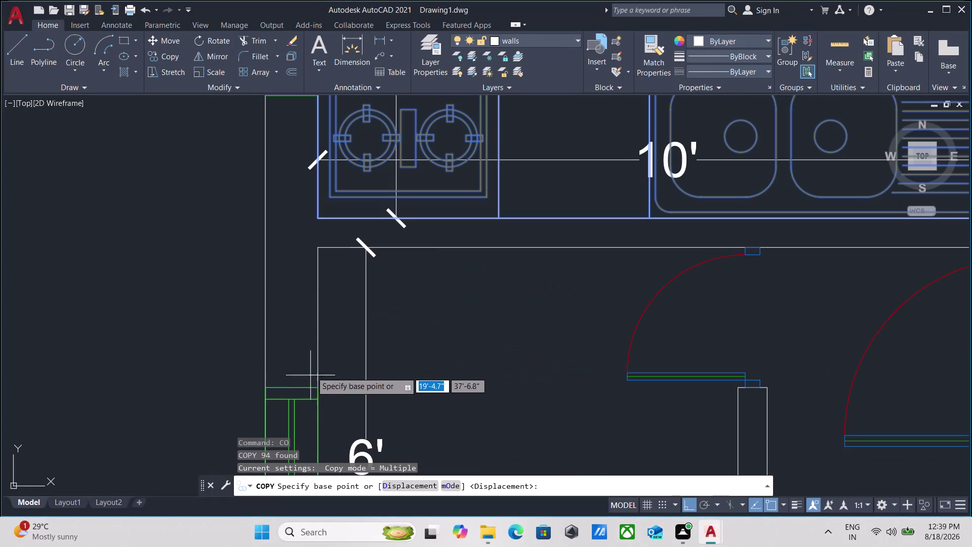
click(321, 216)
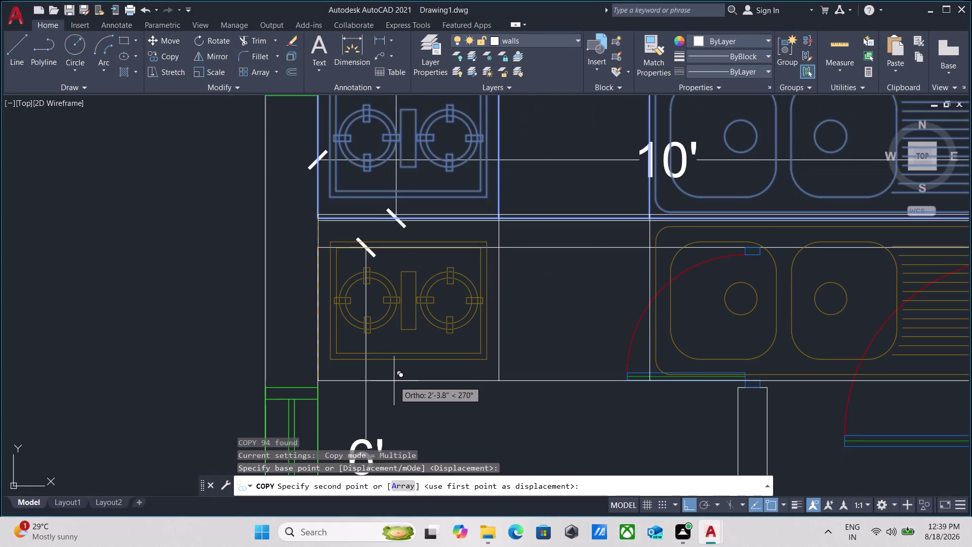
key(F8)
scroll(down, 3)
middle_drag(393, 374, 346, 224)
scroll(down, 3)
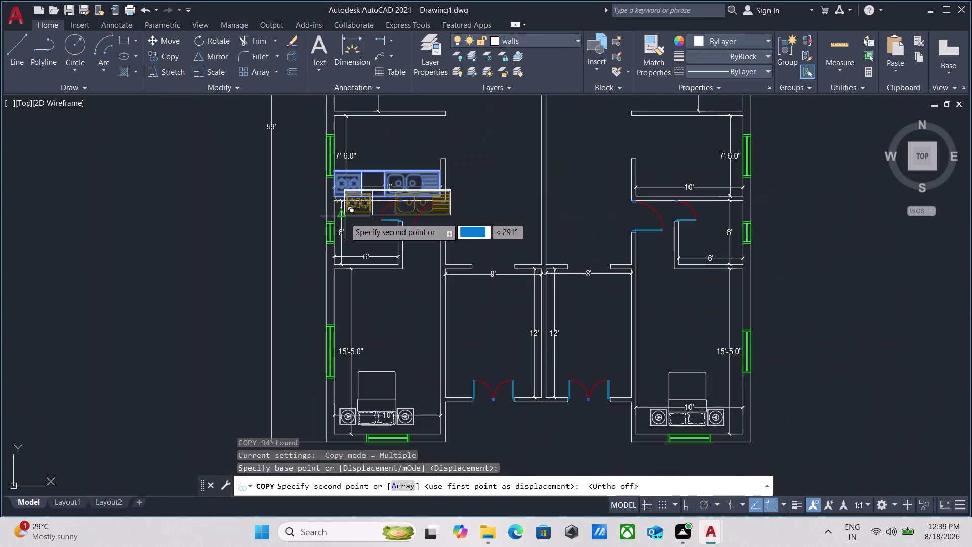
scroll(up, 3)
scroll(down, 3)
middle_drag(357, 161, 333, 89)
scroll(down, 3)
middle_drag(342, 198, 327, 124)
scroll(down, 3)
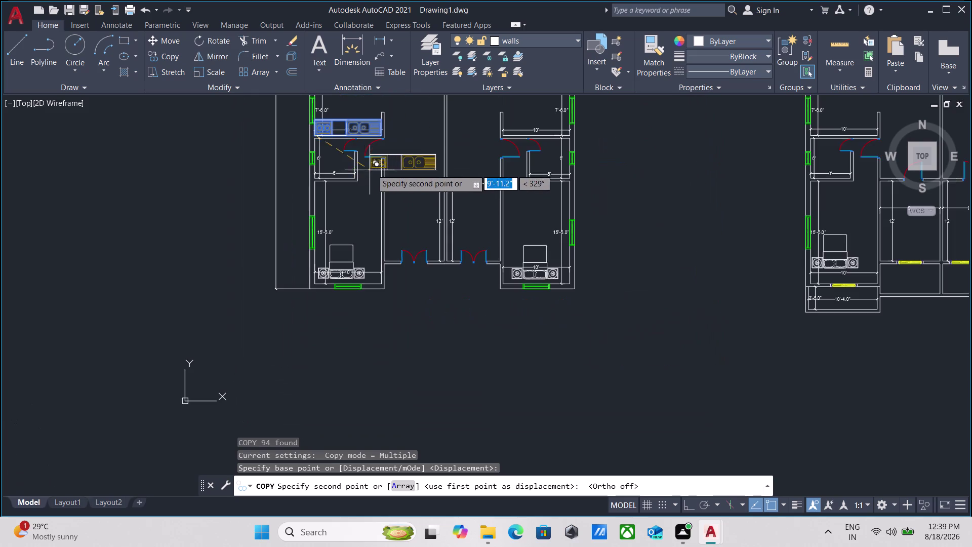
middle_drag(372, 168, 320, 316)
scroll(up, 3)
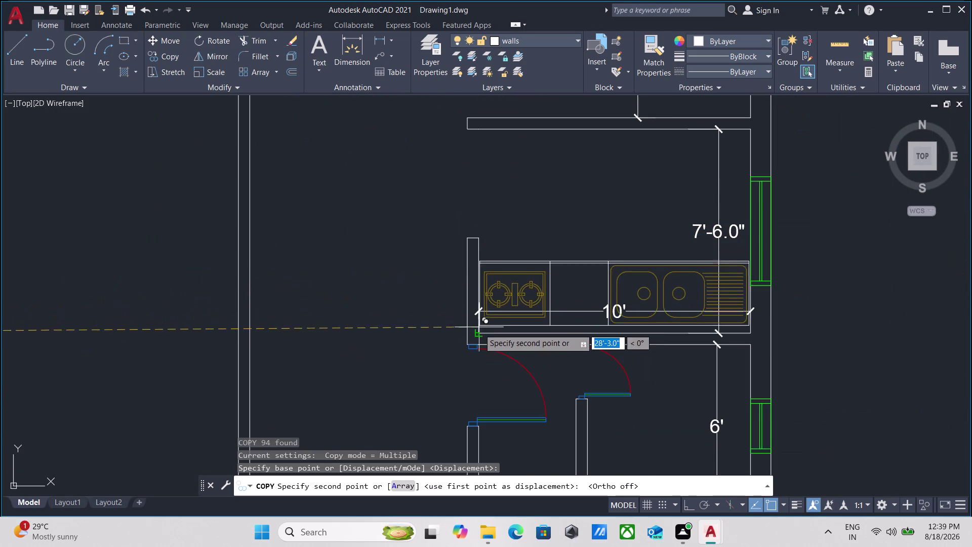
click(479, 330)
Place counter copies in both kitchens of the second floor plan.
scroll(down, 3)
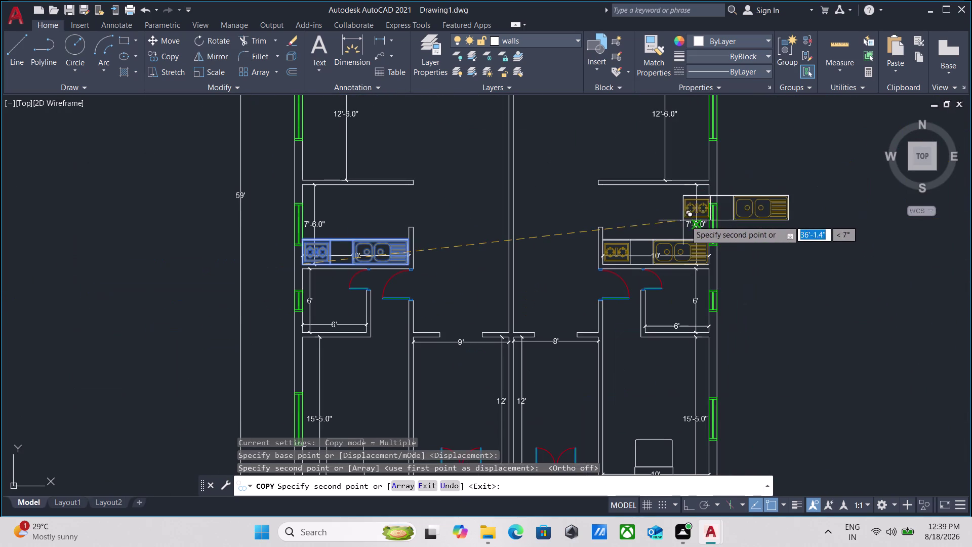
middle_drag(706, 220, 605, 228)
scroll(down, 3)
middle_drag(561, 215, 320, 203)
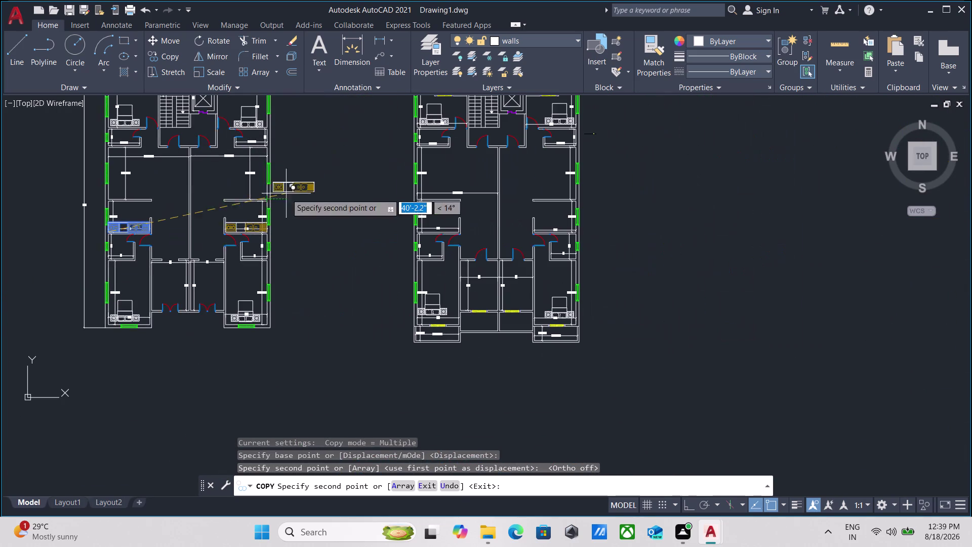
scroll(up, 3)
scroll(up, 3)
scroll(down, 3)
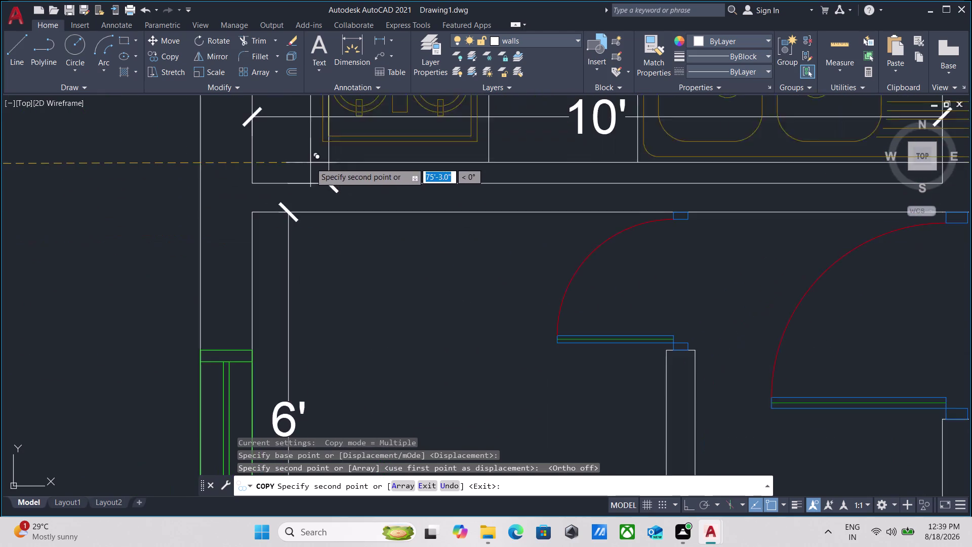
middle_drag(310, 162, 306, 267)
click(250, 282)
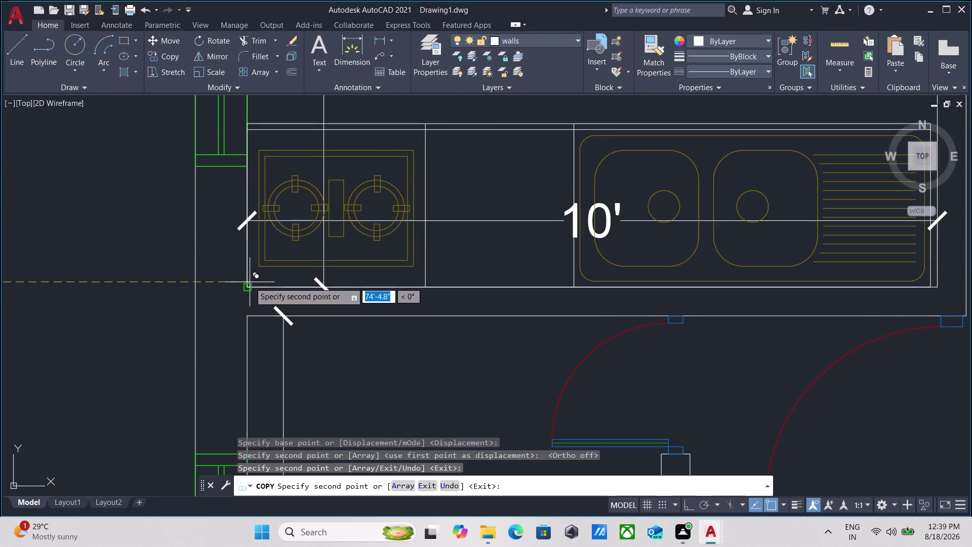
scroll(down, 3)
middle_drag(362, 201, 256, 245)
scroll(down, 3)
middle_drag(459, 175, 309, 208)
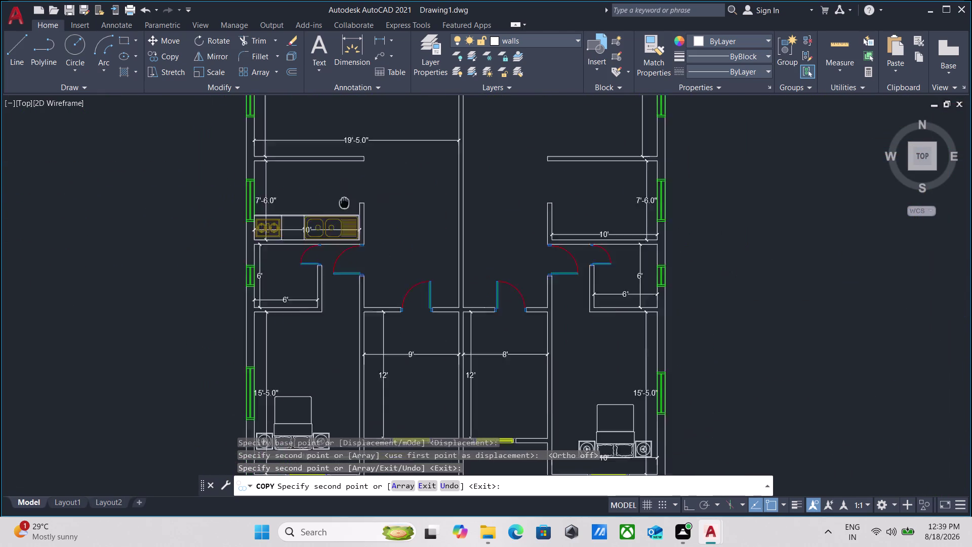
middle_drag(310, 208, 259, 219)
scroll(up, 3)
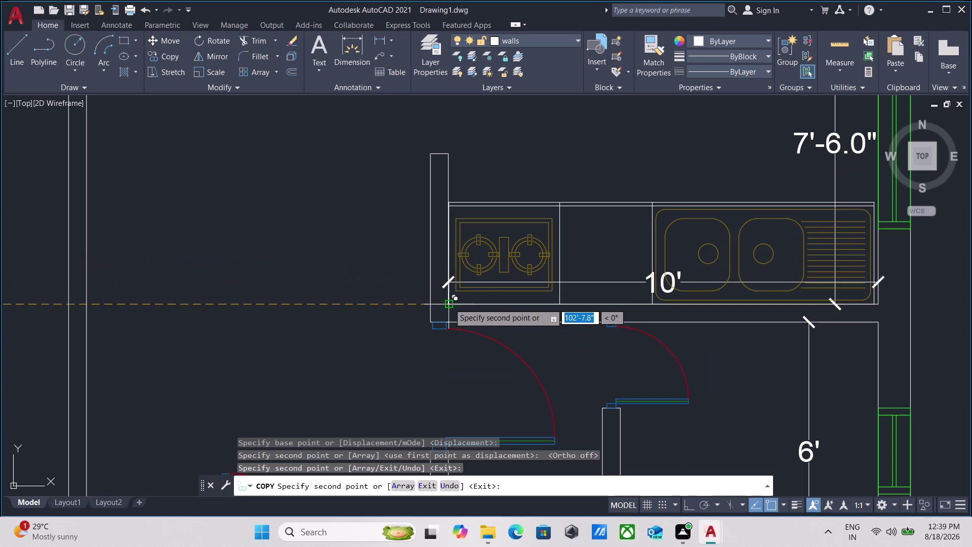
click(449, 304)
Pan back to show both floor plans and end the copy command.
scroll(down, 3)
scroll(down, 3)
middle_drag(340, 216, 356, 262)
scroll(down, 3)
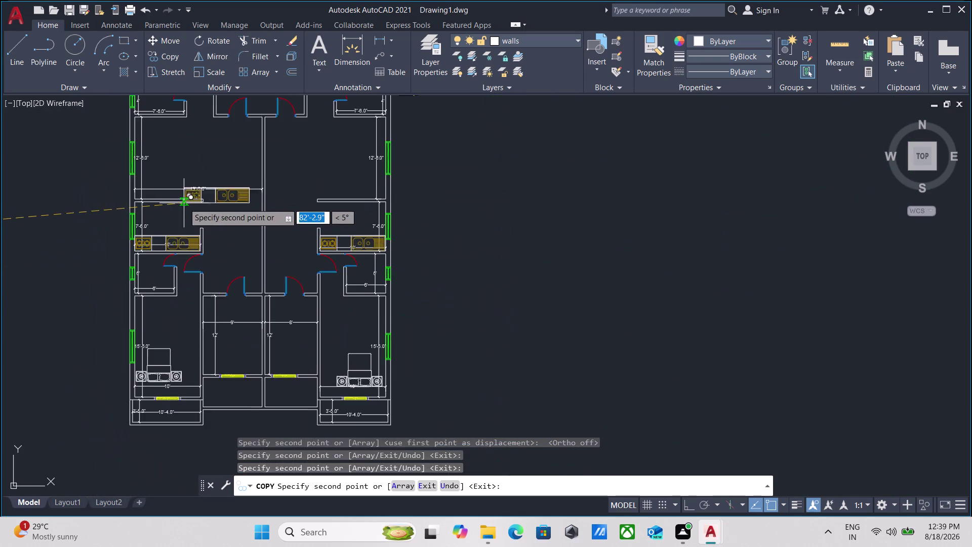
middle_drag(184, 204, 257, 245)
scroll(down, 3)
middle_drag(98, 187, 285, 196)
scroll(up, 3)
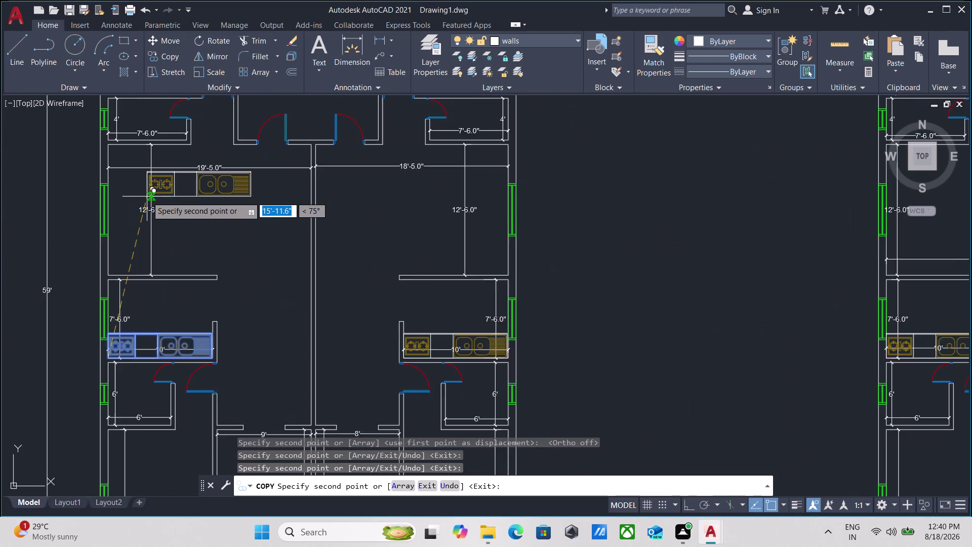
scroll(down, 3)
middle_drag(147, 197, 195, 235)
key(Escape)
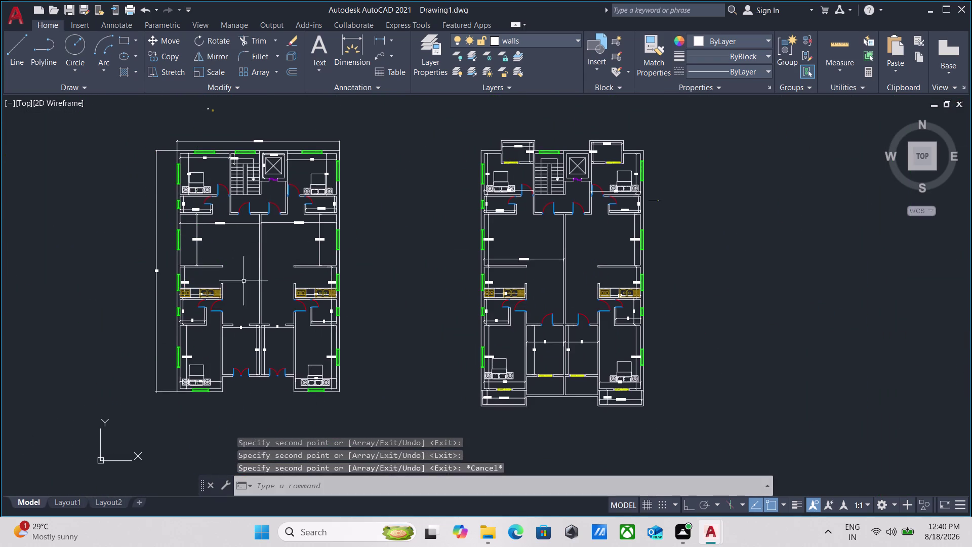
scroll(up, 3)
scroll(up, 3)
drag(469, 244, 460, 265)
click(436, 298)
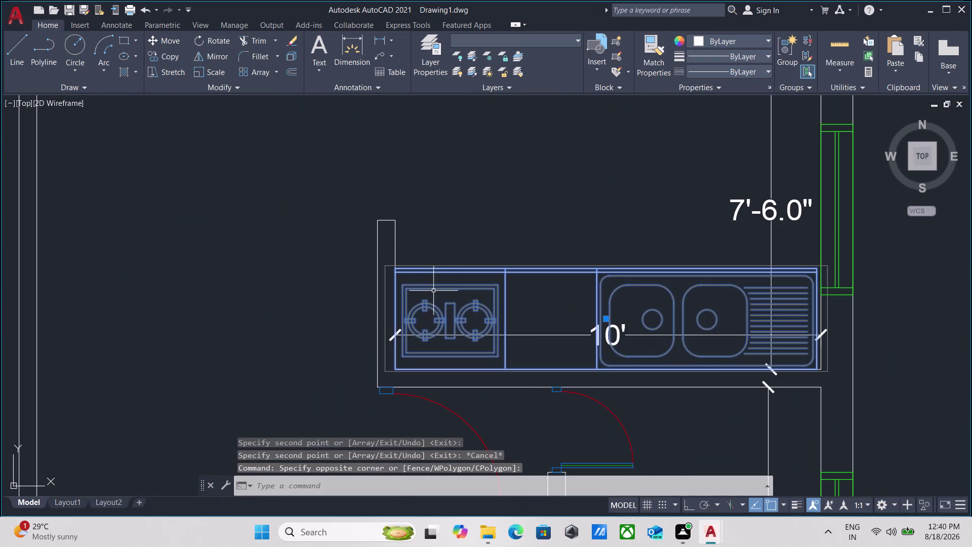
scroll(down, 3)
middle_drag(446, 285, 407, 305)
scroll(down, 3)
key(Escape)
scroll(down, 3)
middle_drag(280, 266, 293, 285)
scroll(up, 3)
middle_drag(240, 236, 298, 369)
scroll(down, 3)
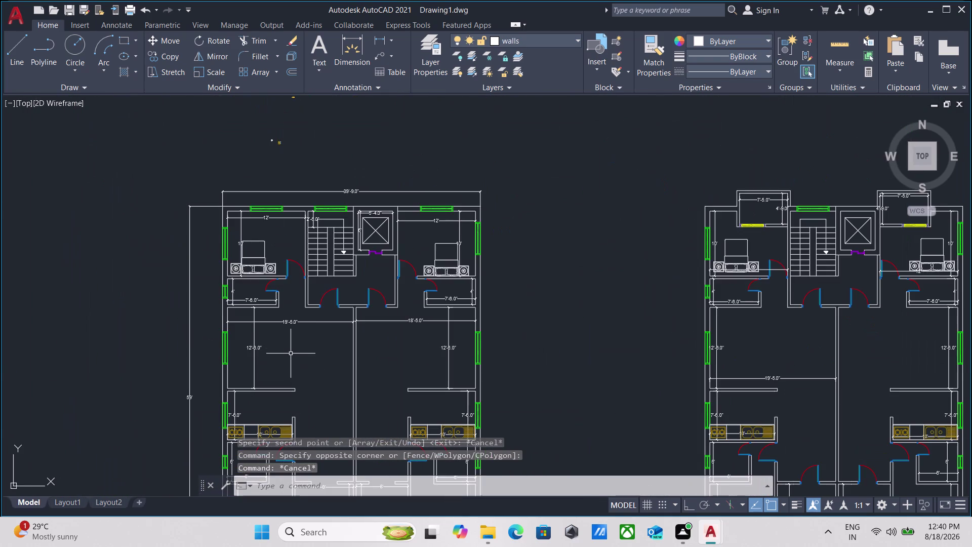
scroll(up, 3)
scroll(down, 3)
middle_drag(319, 256, 271, 149)
middle_drag(286, 380, 263, 254)
scroll(up, 3)
scroll(down, 3)
scroll(down, 3)
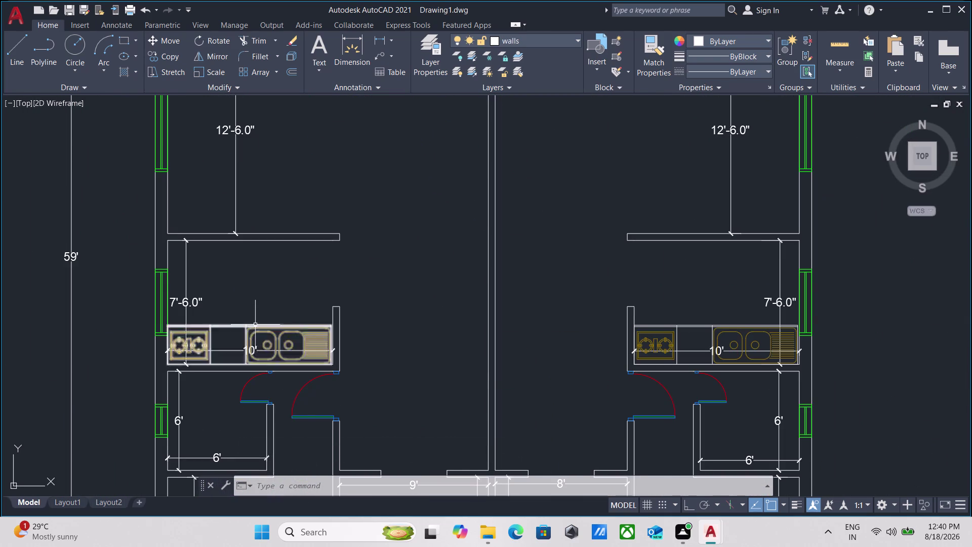
scroll(down, 3)
middle_drag(263, 302, 225, 296)
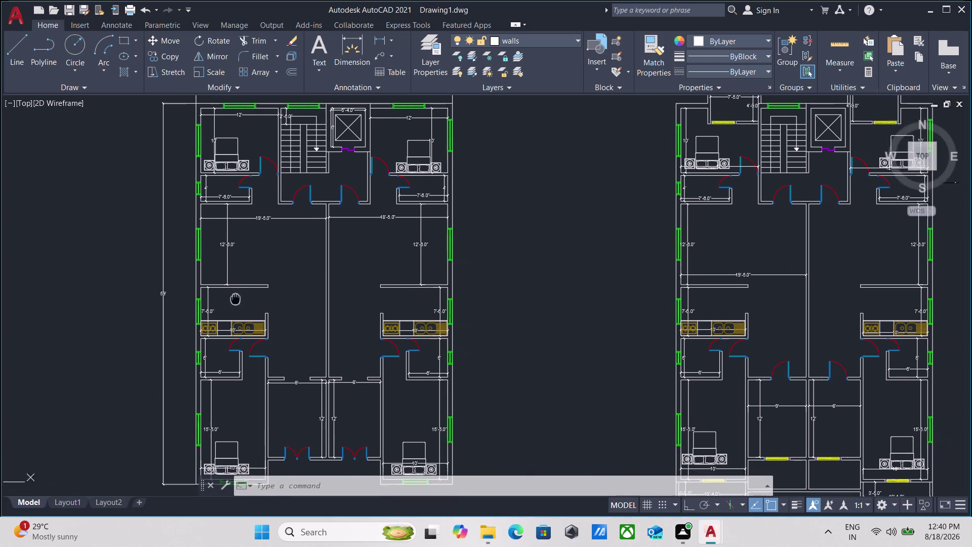
middle_drag(225, 296, 152, 277)
middle_drag(174, 264, 193, 348)
scroll(down, 3)
scroll(up, 3)
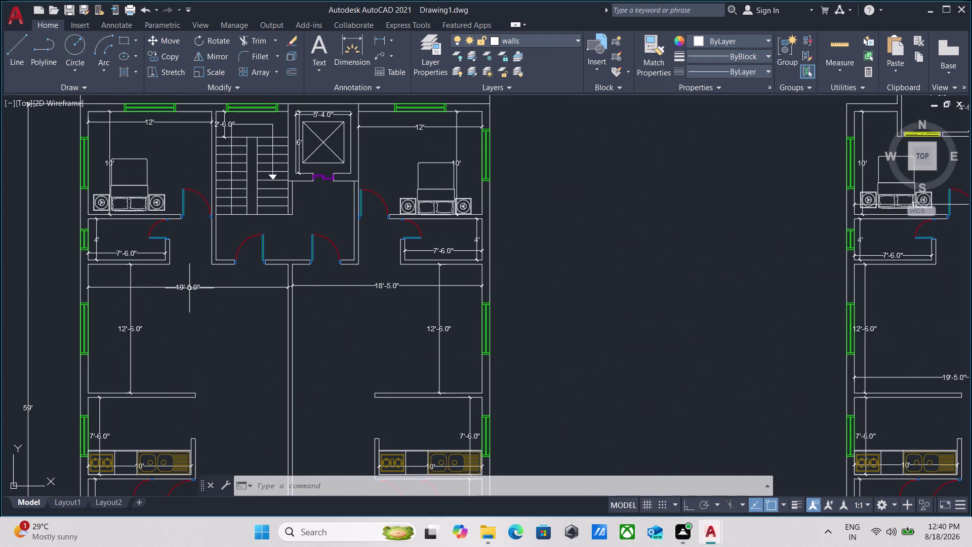
scroll(down, 3)
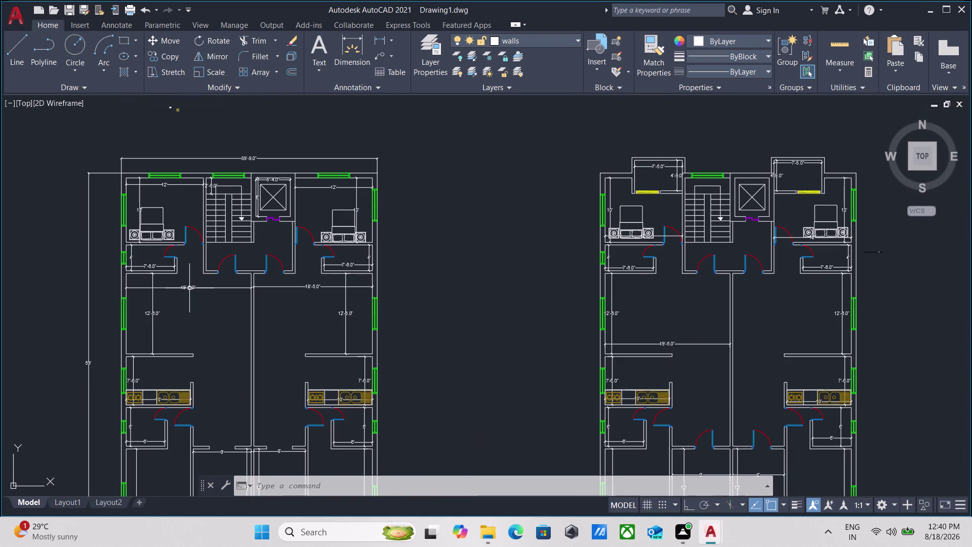
middle_drag(305, 146, 308, 317)
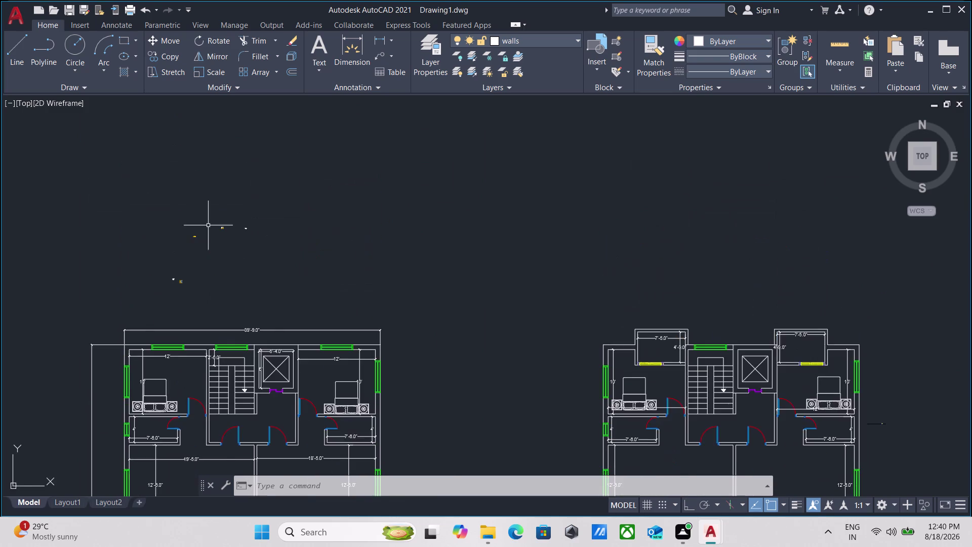
scroll(up, 3)
scroll(up, 3)
scroll(up, 3)
scroll(up, 3)
Explode the sanitary fixture block into separate pieces.
drag(539, 343, 523, 338)
click(375, 298)
key(x)
key(Return)
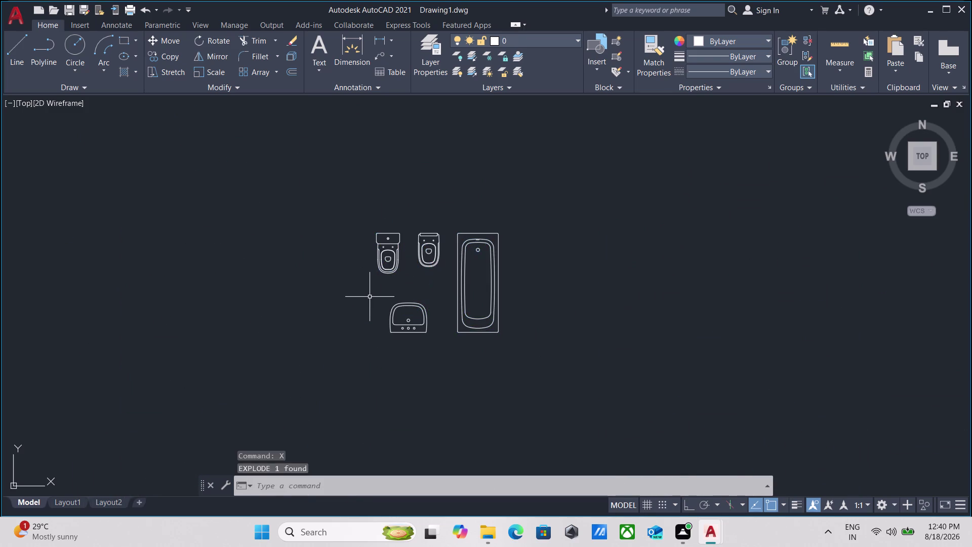
scroll(up, 3)
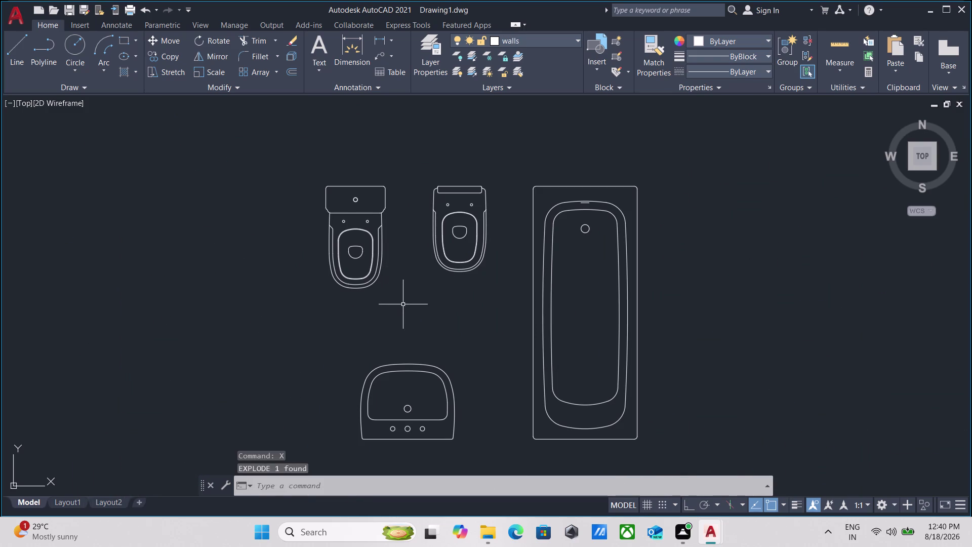
Copy the left toilet into the apartment bathroom and select the copy.
click(405, 306)
click(306, 270)
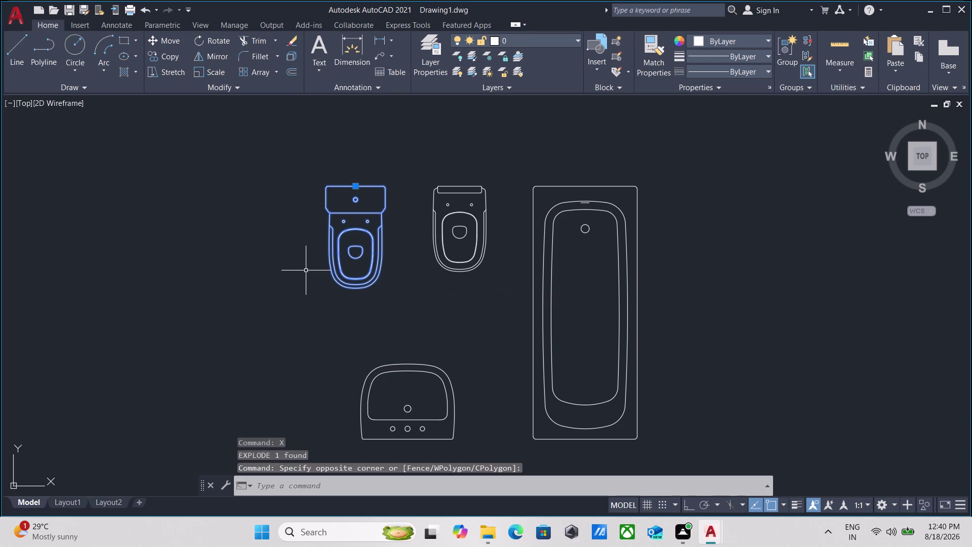
text(co)
key(Return)
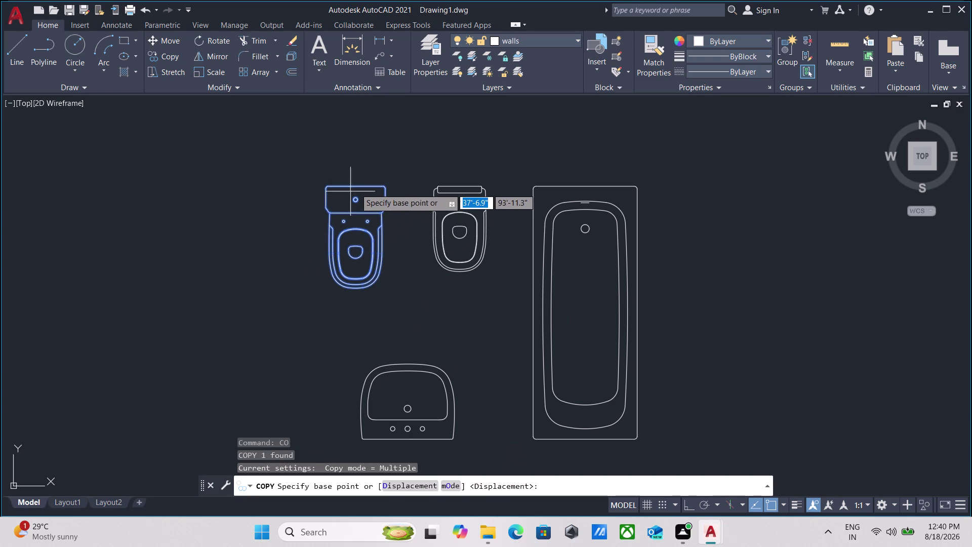
drag(356, 186, 357, 179)
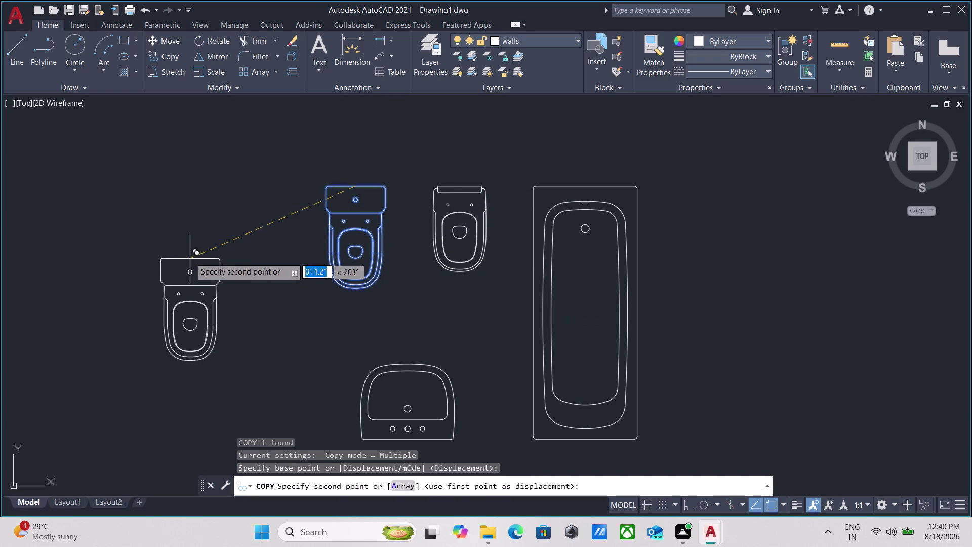
scroll(down, 3)
middle_drag(192, 246, 206, 187)
scroll(down, 3)
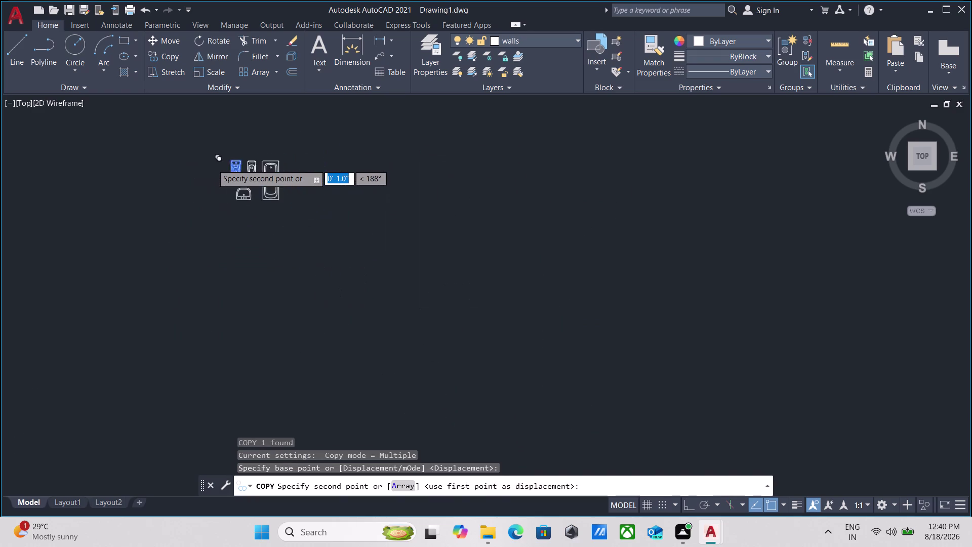
scroll(down, 3)
scroll(down, 3)
scroll(down, 3)
middle_drag(187, 269, 262, 139)
scroll(down, 3)
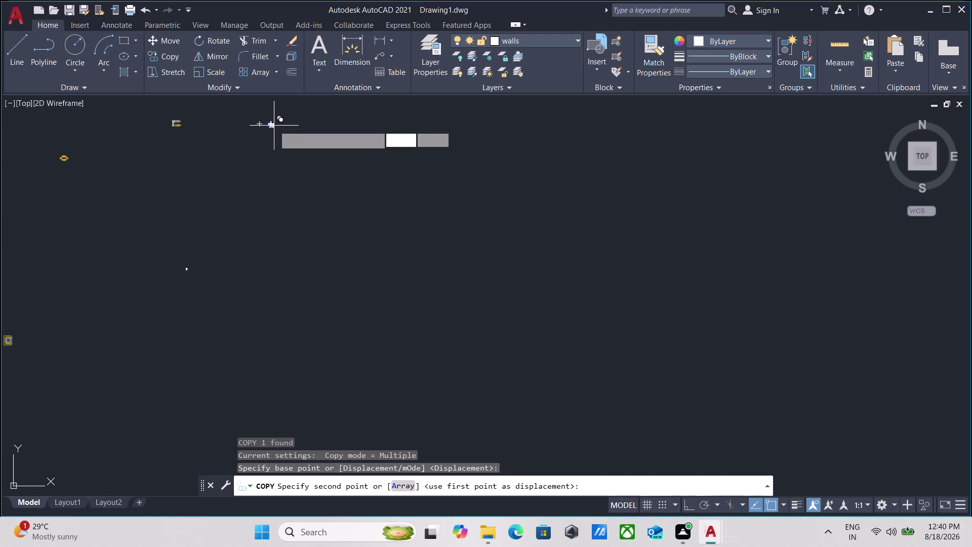
scroll(down, 3)
scroll(up, 3)
scroll(up, 3)
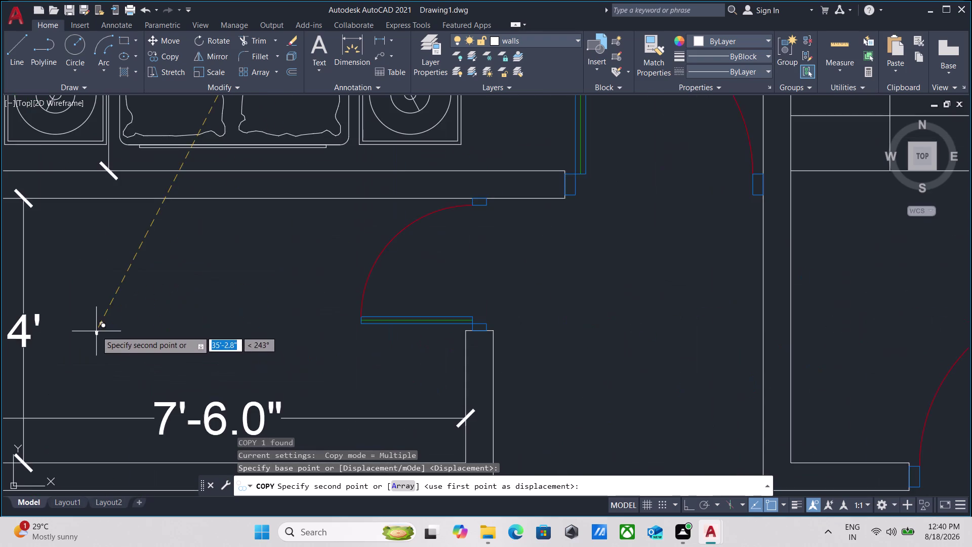
middle_drag(120, 323, 208, 317)
click(169, 307)
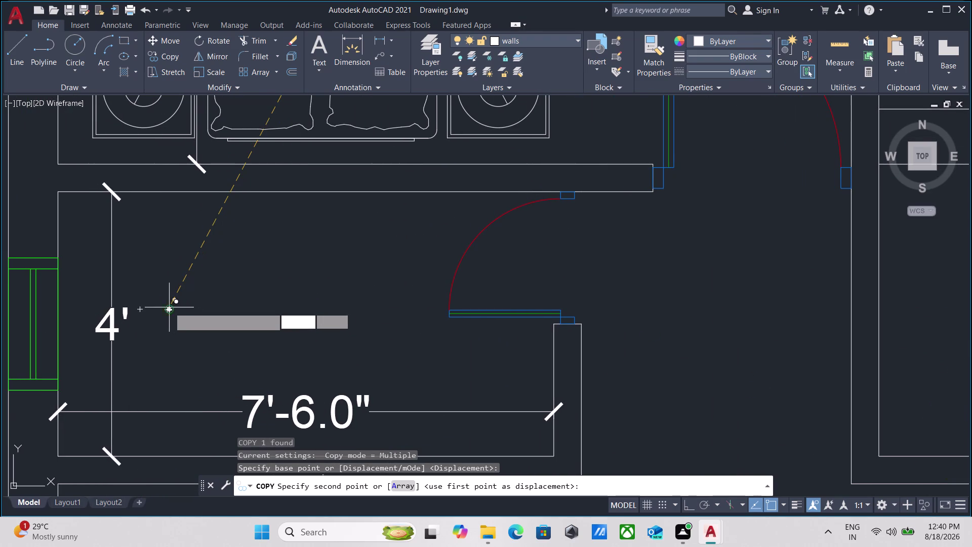
key(Escape)
scroll(up, 3)
drag(405, 379, 379, 365)
click(256, 324)
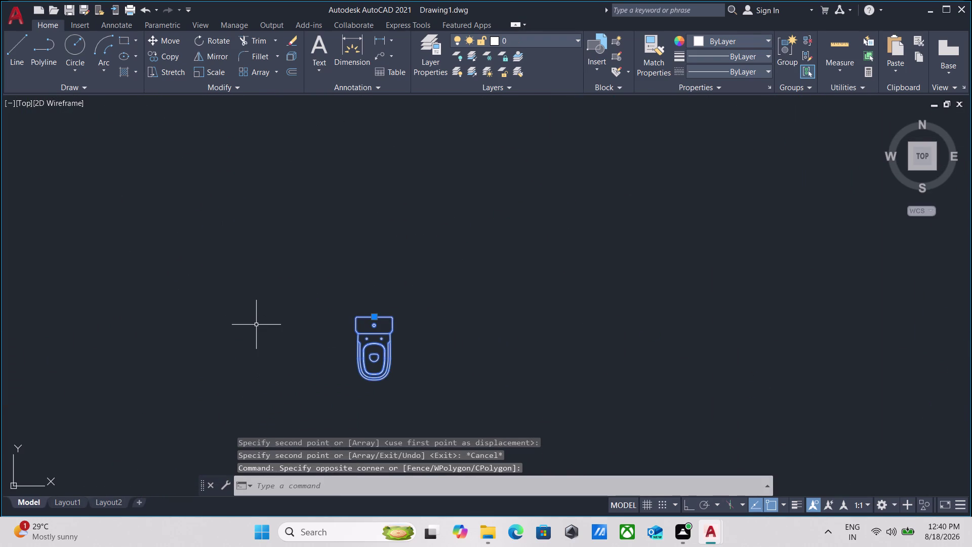
Rotate the copied toilet 90° about a point on its tank, then reselect it.
text(ro)
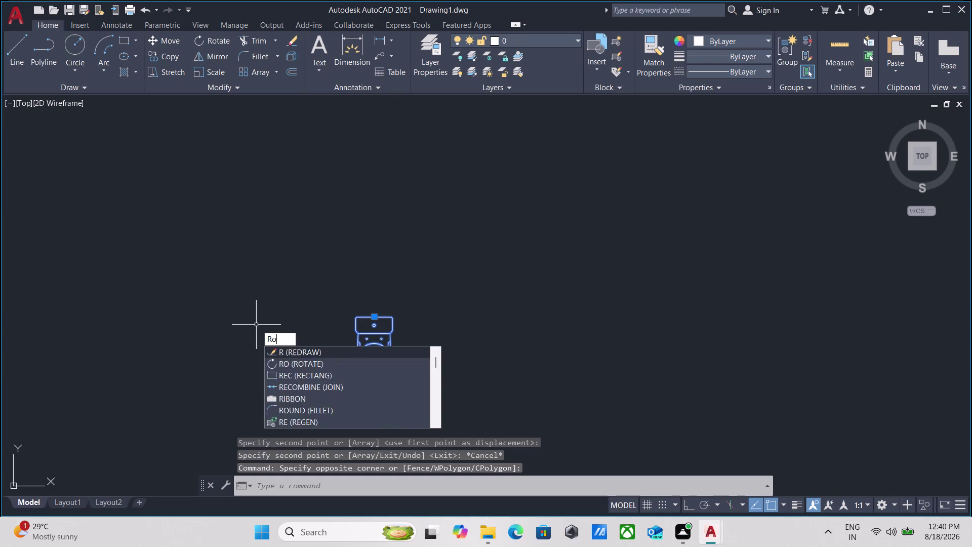
key(Return)
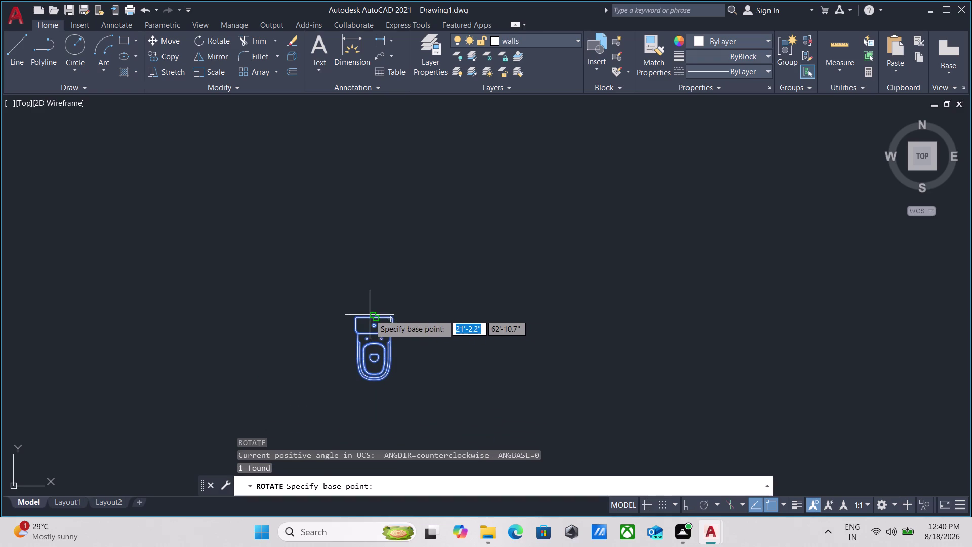
click(370, 315)
click(368, 276)
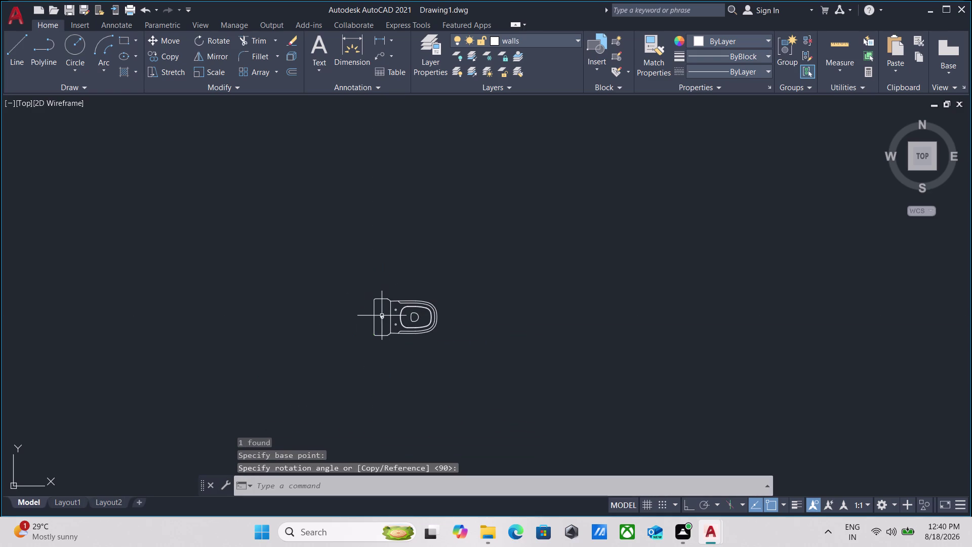
scroll(up, 3)
click(380, 319)
drag(508, 380, 497, 370)
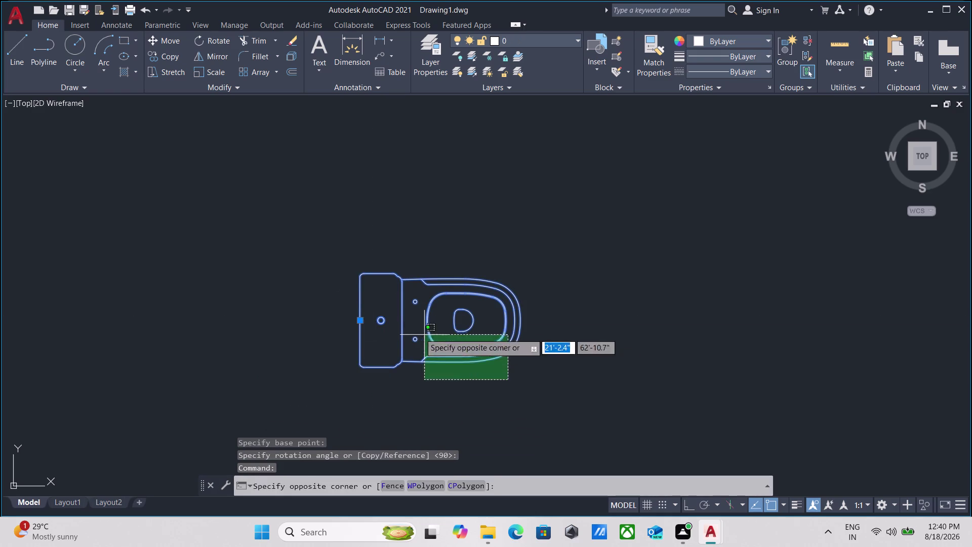
click(420, 333)
Scale the toilet by reference to a new length of 2', then reselect it.
text(sca)
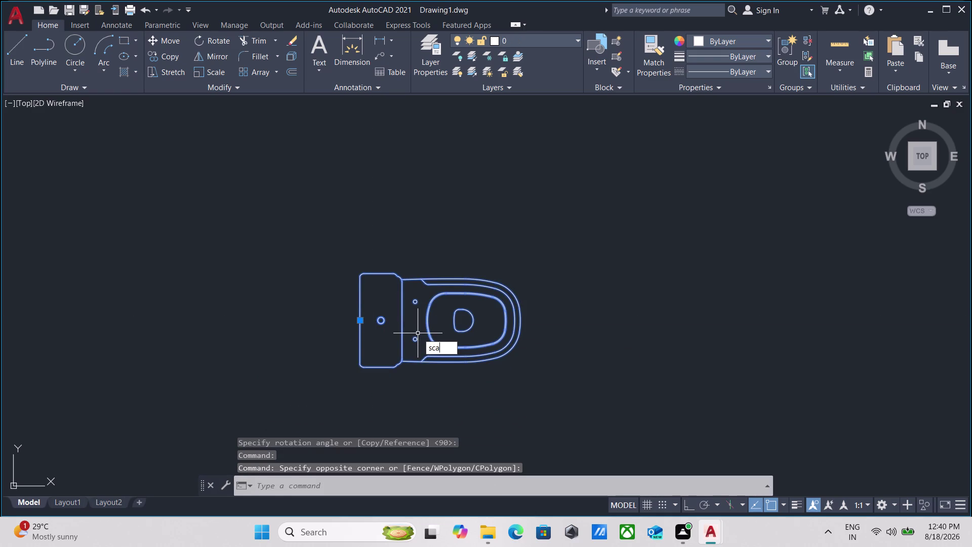
text(le)
key(Return)
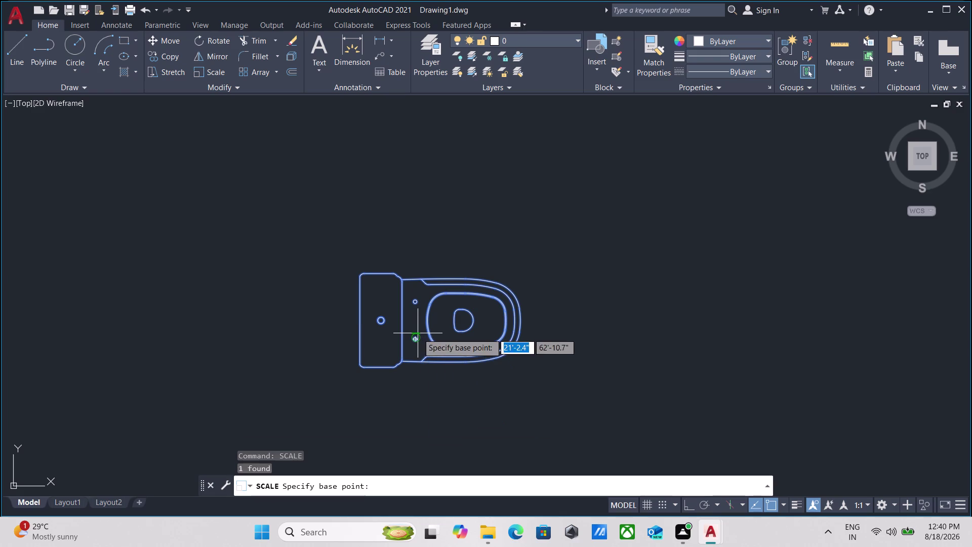
scroll(up, 3)
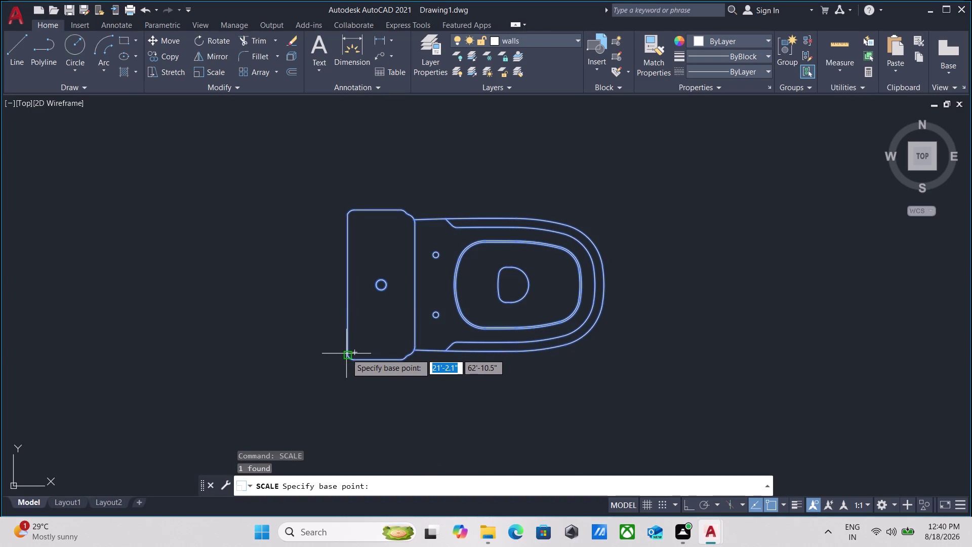
click(347, 355)
middle_drag(520, 344, 420, 364)
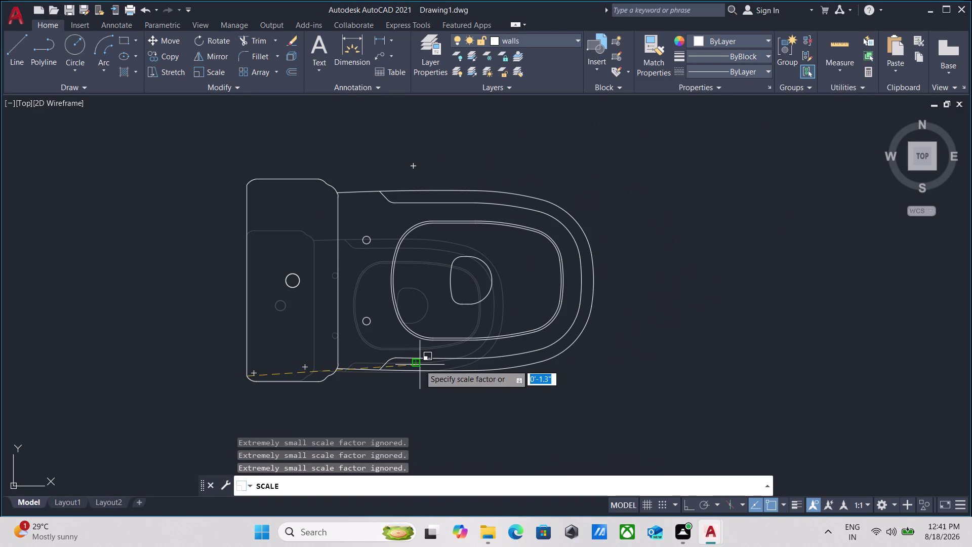
key(F8)
middle_drag(524, 353, 404, 365)
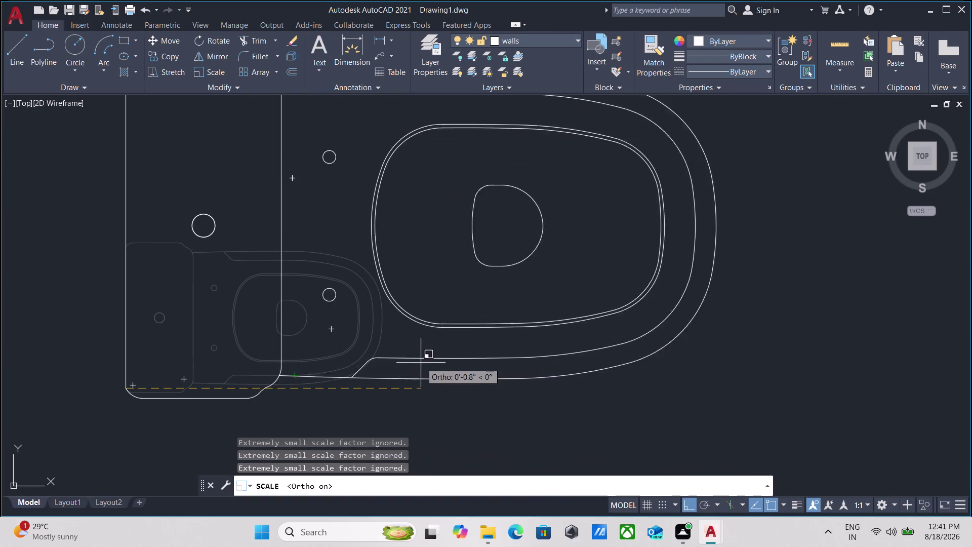
key(r)
key(Return)
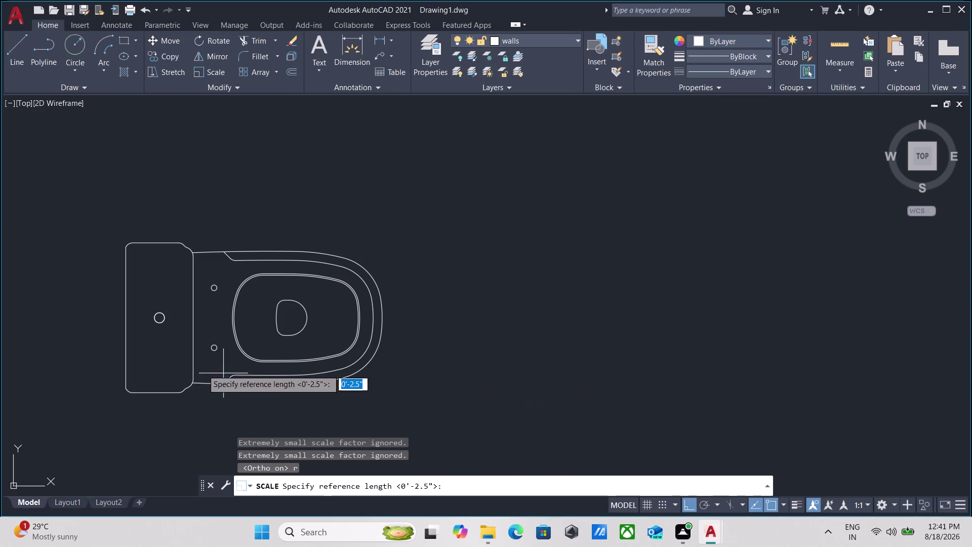
click(124, 386)
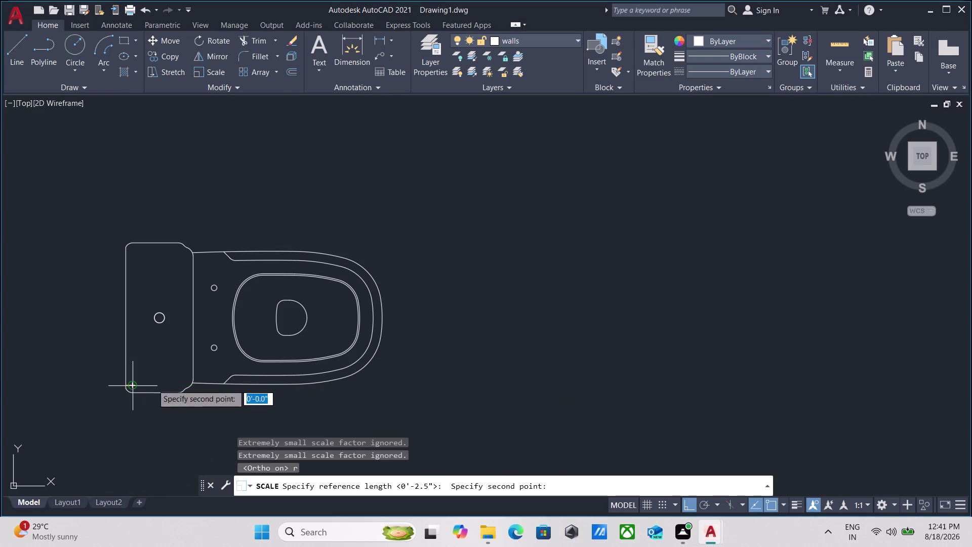
click(344, 384)
scroll(down, 3)
middle_drag(393, 374, 284, 392)
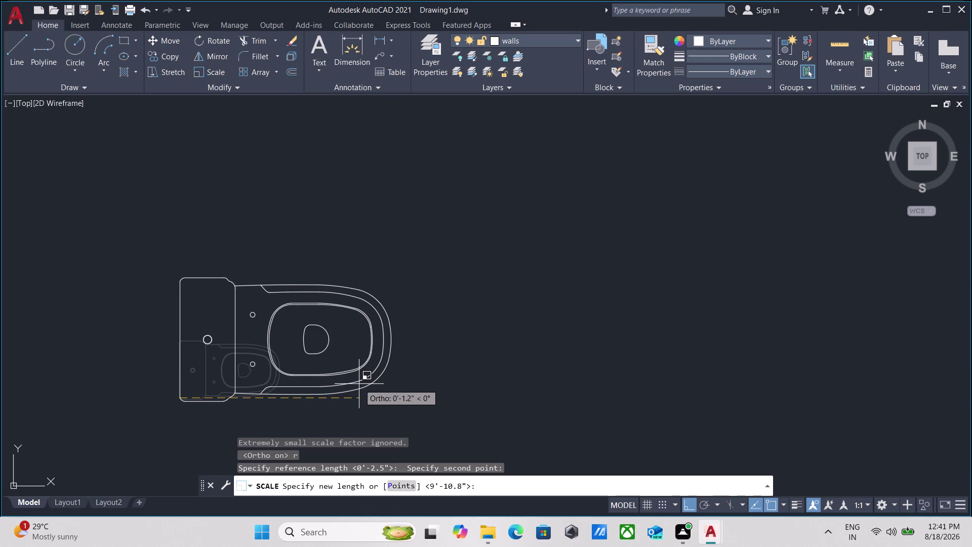
scroll(down, 3)
middle_drag(414, 384, 403, 377)
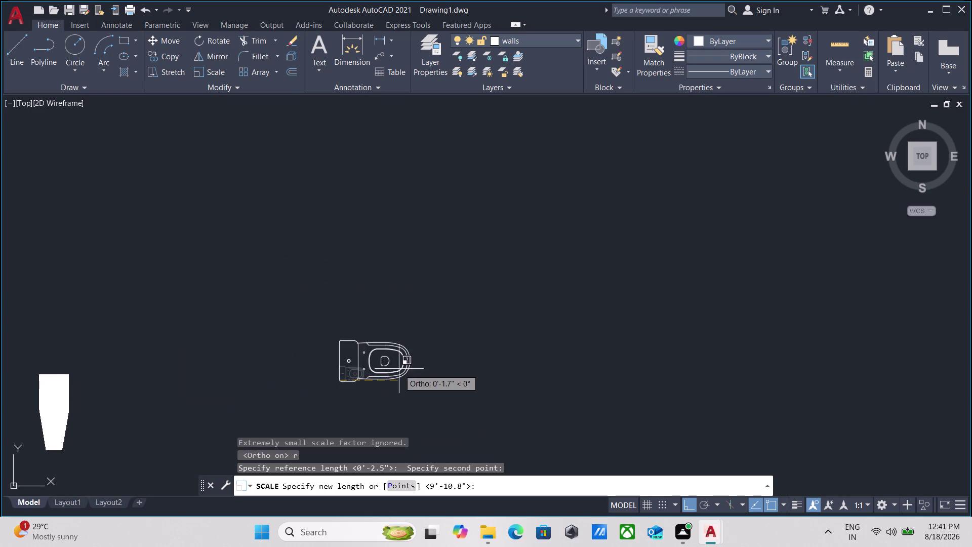
scroll(down, 3)
middle_drag(480, 367, 384, 382)
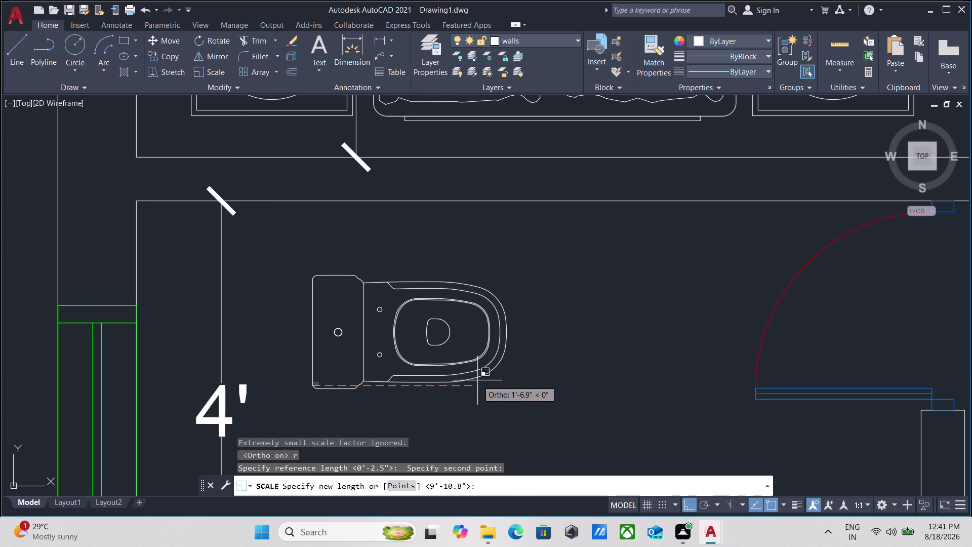
key(2)
key(apostrophe)
key(Return)
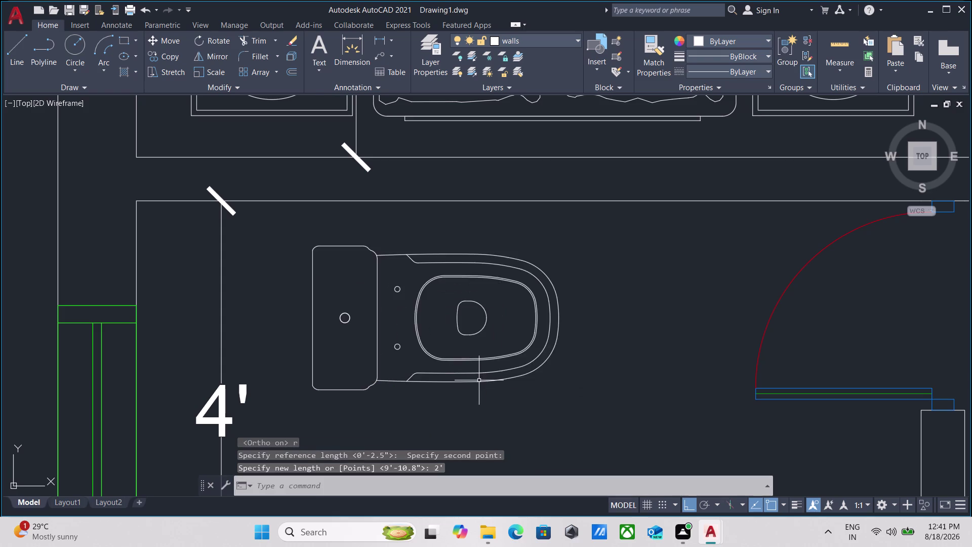
scroll(down, 3)
middle_click(479, 381)
scroll(up, 3)
drag(513, 411, 475, 389)
click(407, 355)
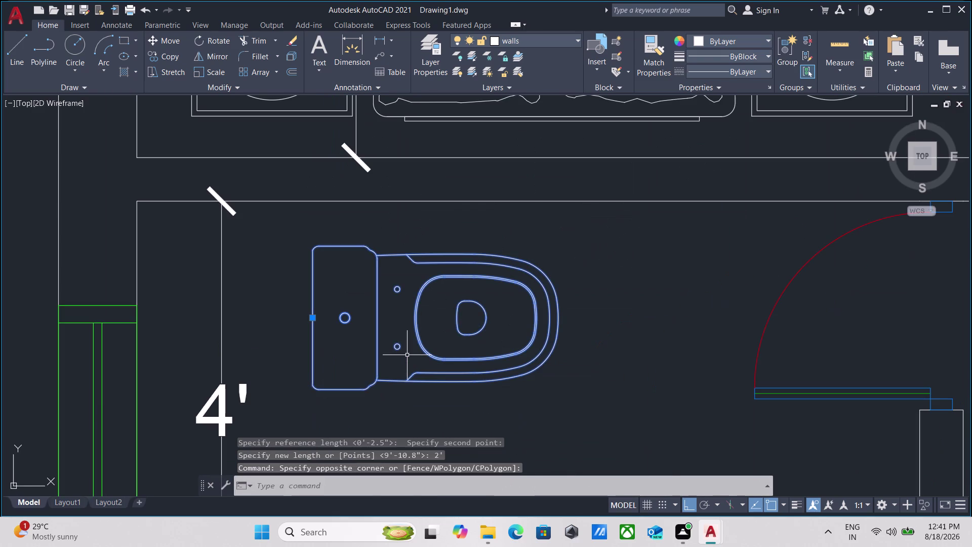
Rescale the toilet by reference to a new length of 1'.
text(scal)
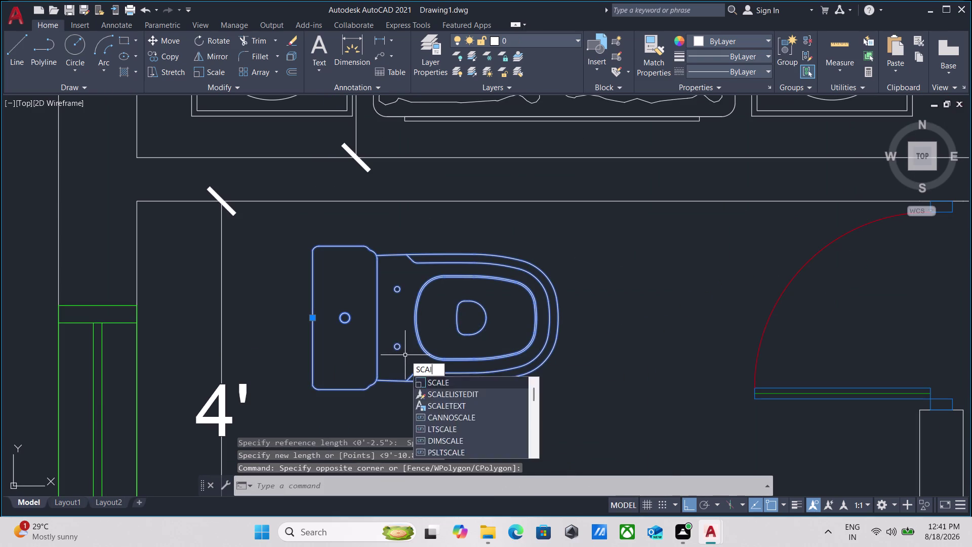
text(e)
key(Return)
scroll(up, 3)
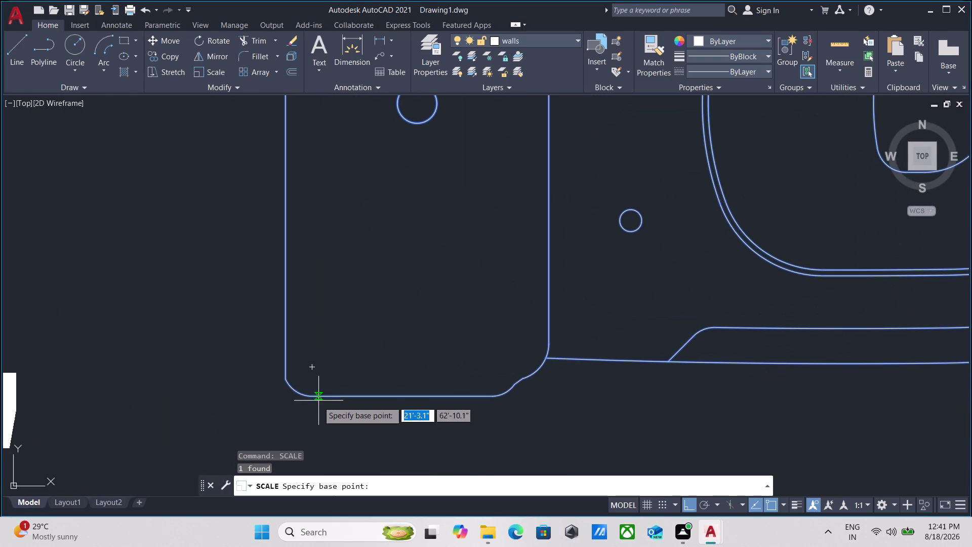
click(288, 376)
scroll(down, 3)
middle_drag(415, 375, 371, 381)
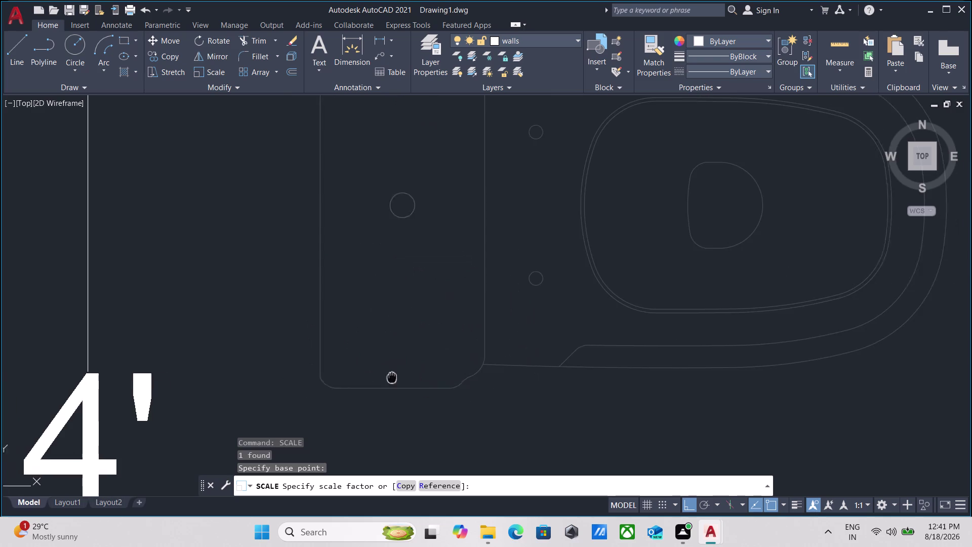
middle_drag(371, 381, 346, 385)
key(r)
key(Return)
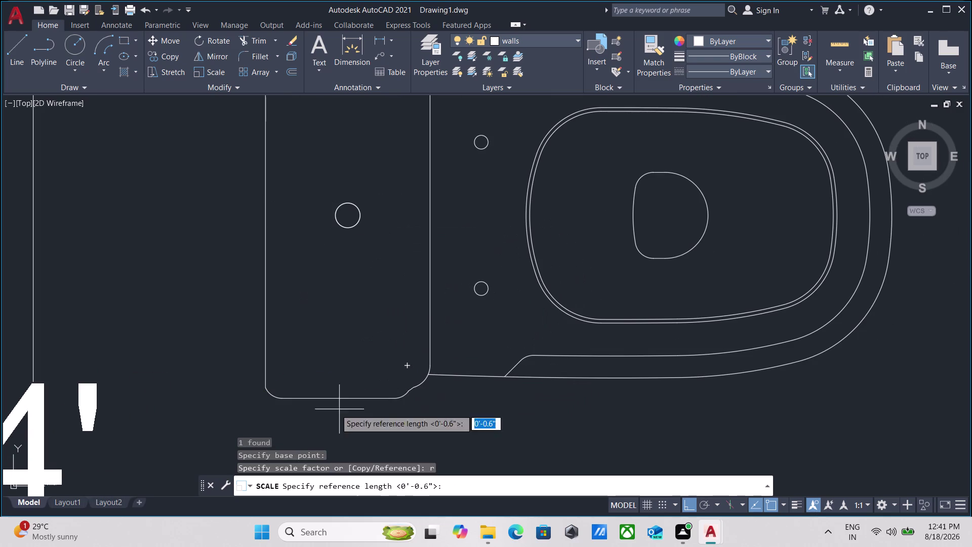
click(263, 384)
middle_drag(441, 384, 279, 386)
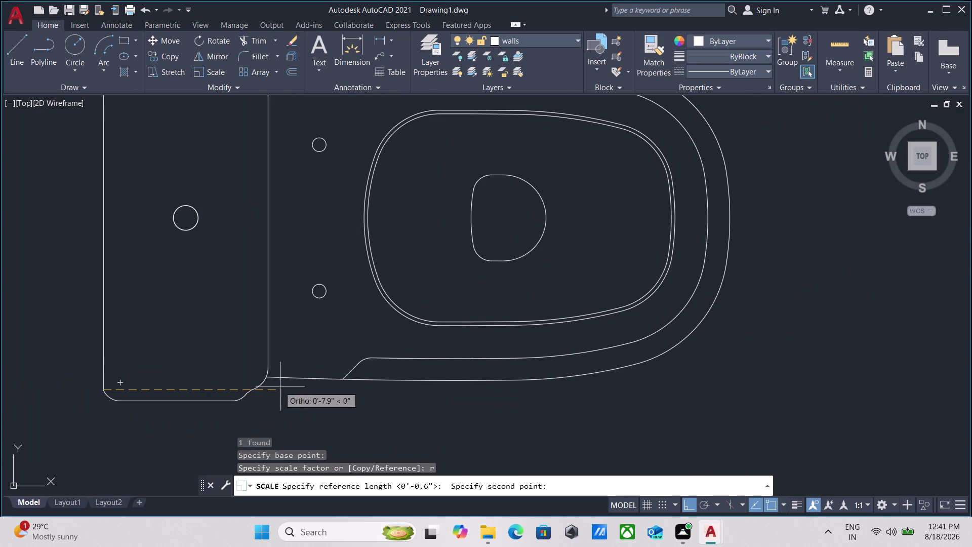
click(574, 378)
key(1)
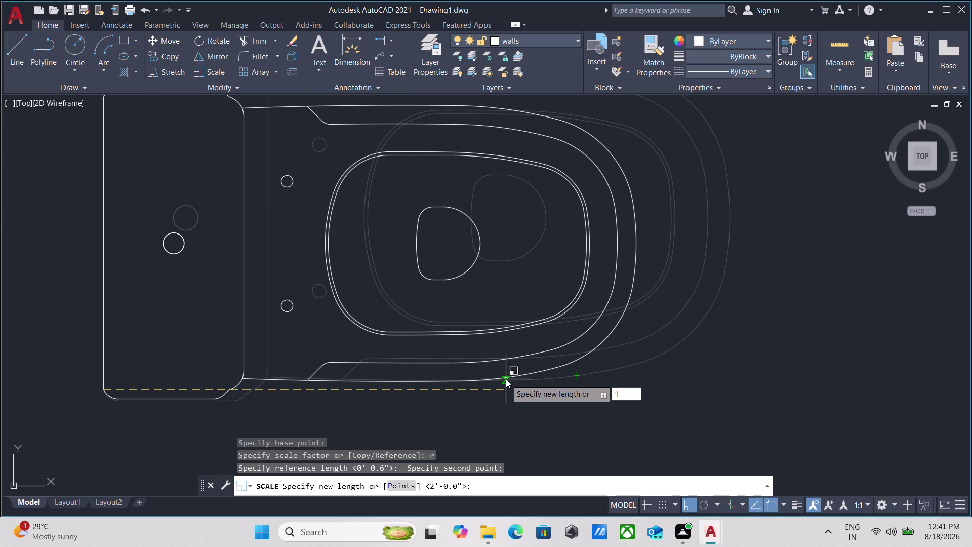
key(apostrophe)
key(Return)
Move the resized toilet against the bathroom's left wall beside the window.
scroll(down, 3)
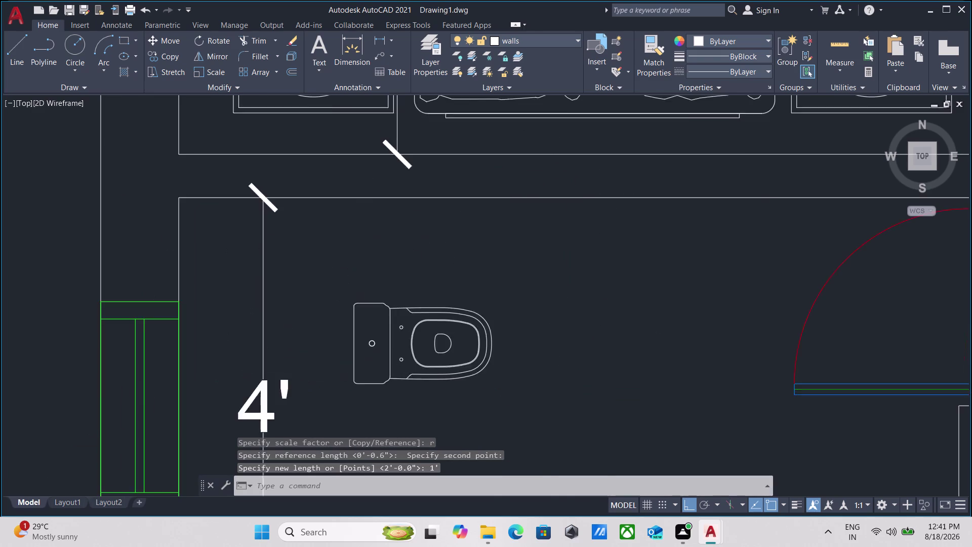
middle_drag(511, 378, 474, 307)
drag(470, 336, 461, 325)
click(418, 295)
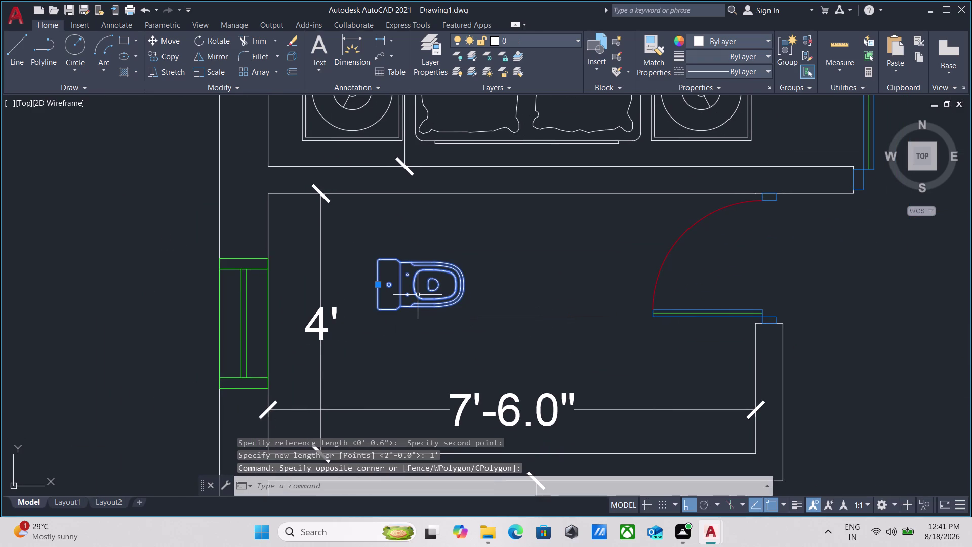
key(m)
key(Return)
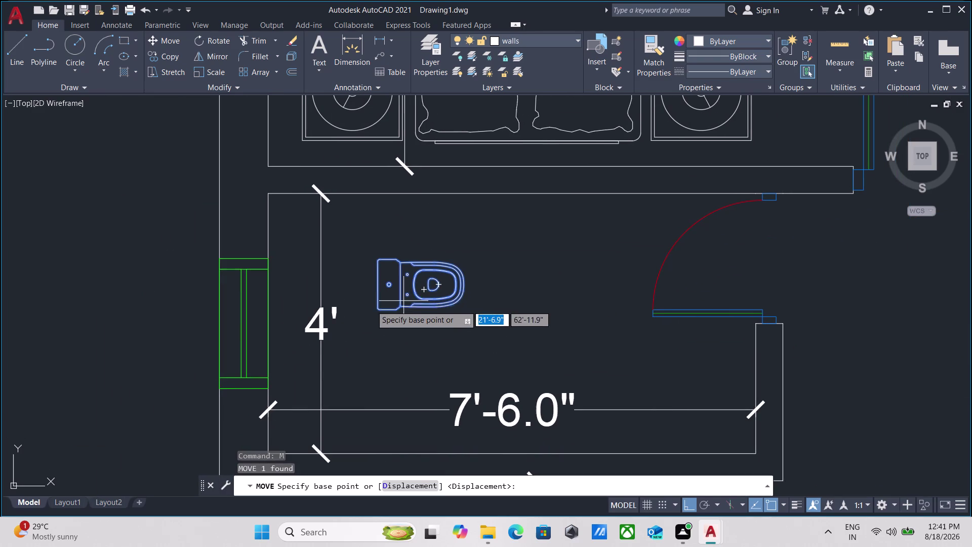
click(379, 286)
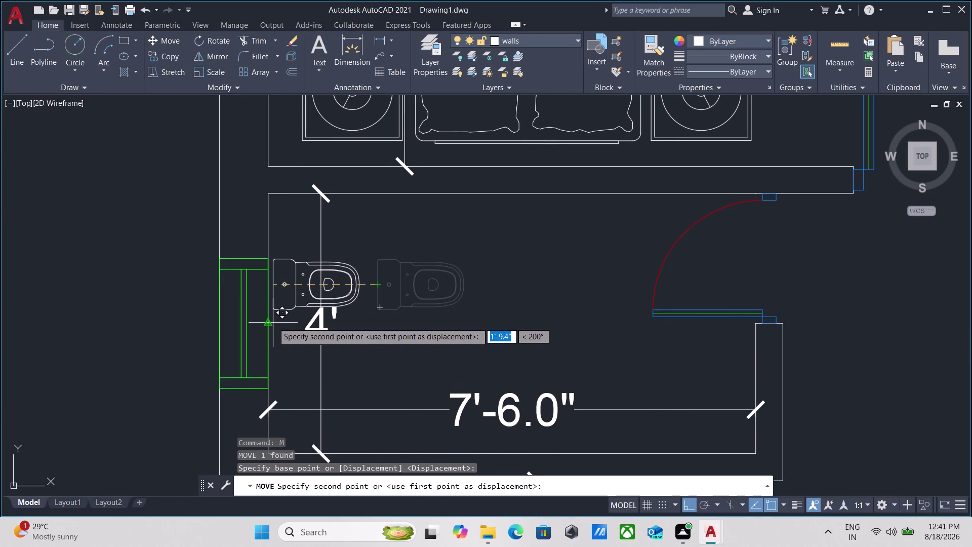
click(273, 321)
scroll(up, 3)
drag(397, 354, 393, 345)
click(360, 316)
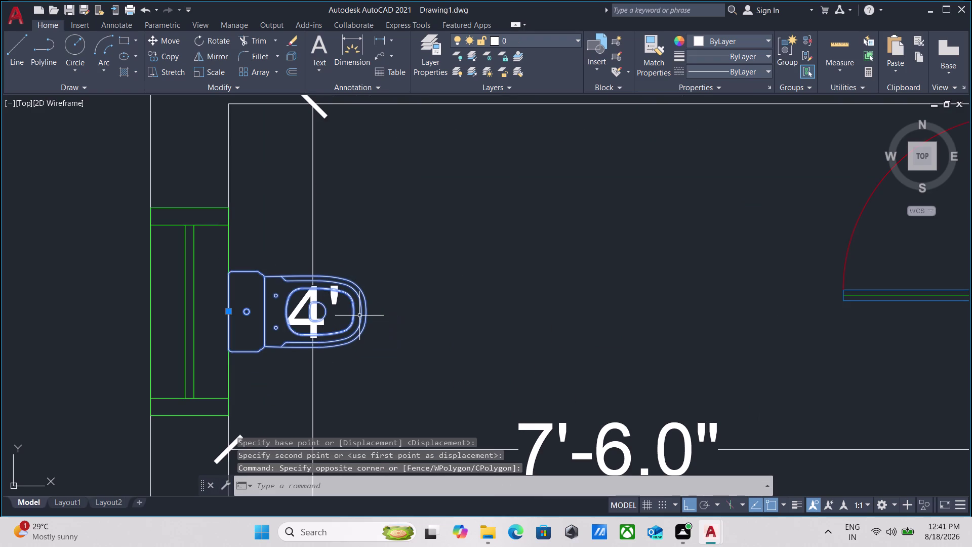
scroll(down, 3)
scroll(down, 3)
middle_drag(378, 302, 332, 400)
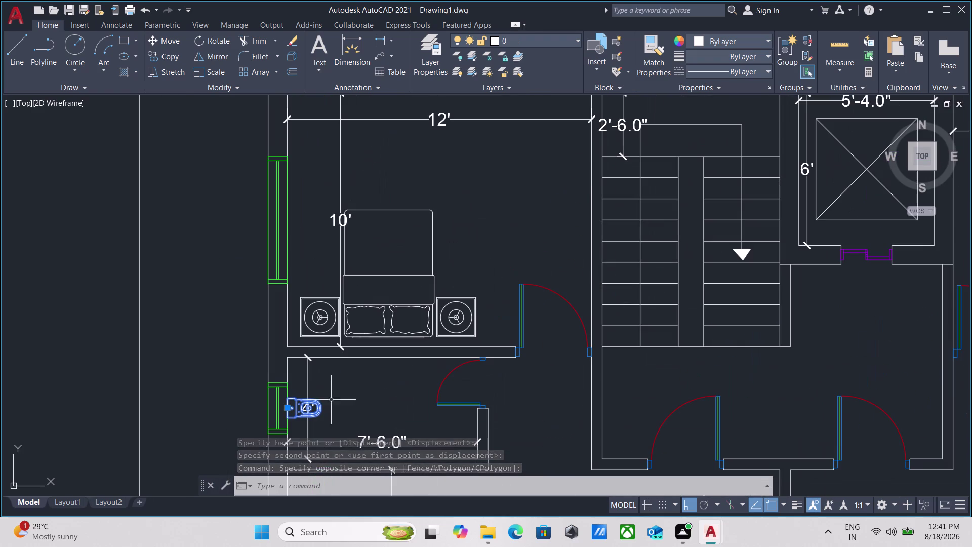
Pan to the sanitary fixture blocks and select the washbasin.
key(Escape)
middle_drag(421, 179, 397, 257)
scroll(down, 3)
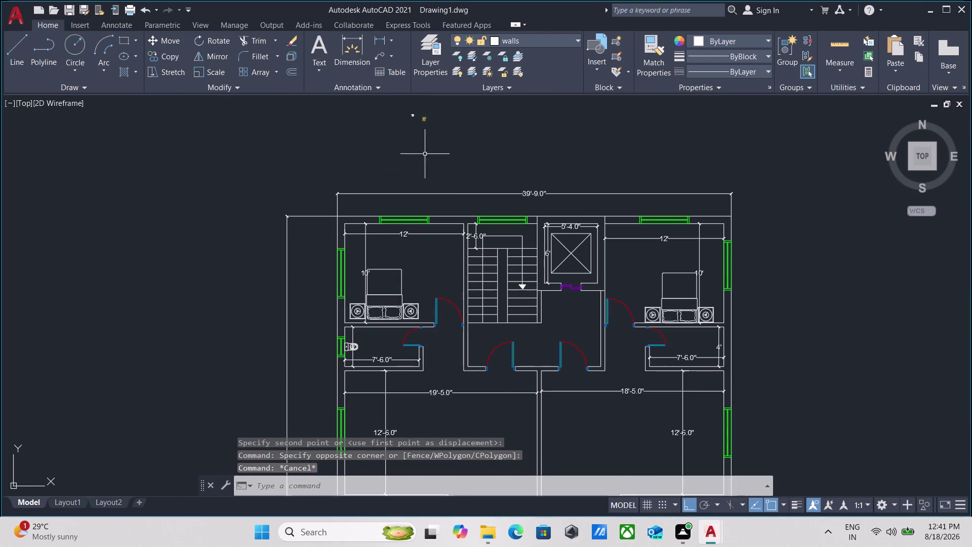
scroll(up, 3)
scroll(up, 3)
middle_drag(422, 145, 323, 332)
scroll(down, 3)
scroll(down, 3)
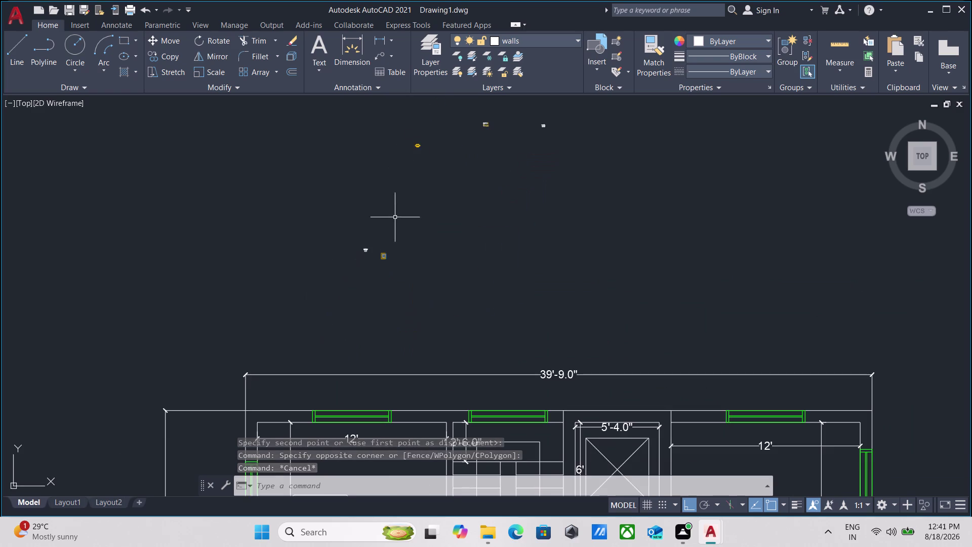
middle_drag(399, 213, 347, 347)
scroll(up, 3)
scroll(up, 3)
scroll(down, 3)
middle_drag(392, 277, 264, 389)
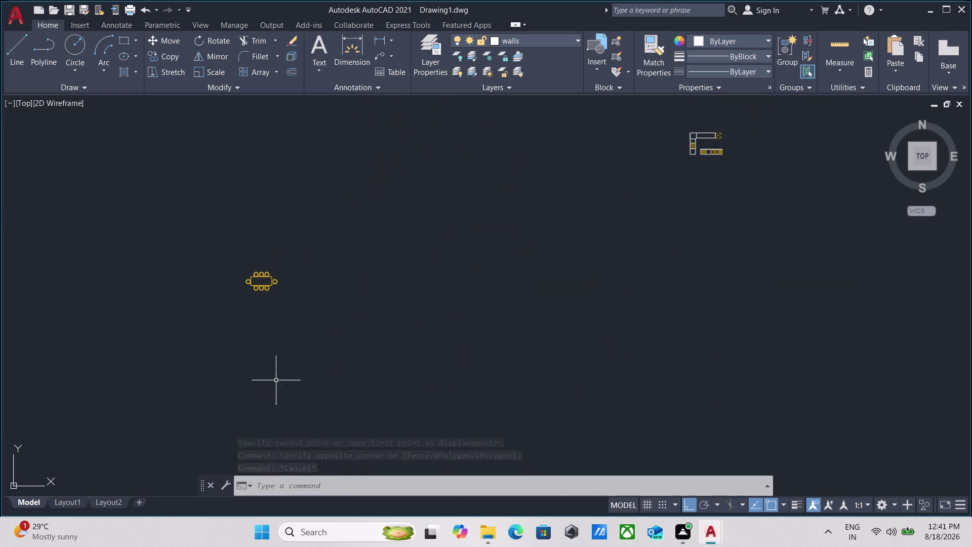
middle_drag(604, 204, 334, 344)
scroll(up, 3)
middle_drag(241, 357, 223, 283)
scroll(up, 3)
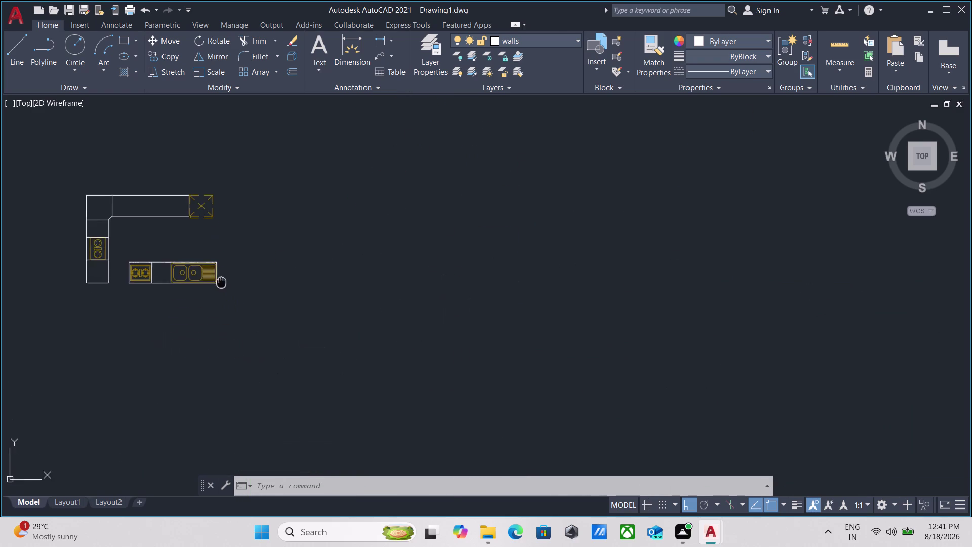
scroll(down, 3)
middle_drag(359, 258, 135, 293)
scroll(up, 3)
scroll(up, 3)
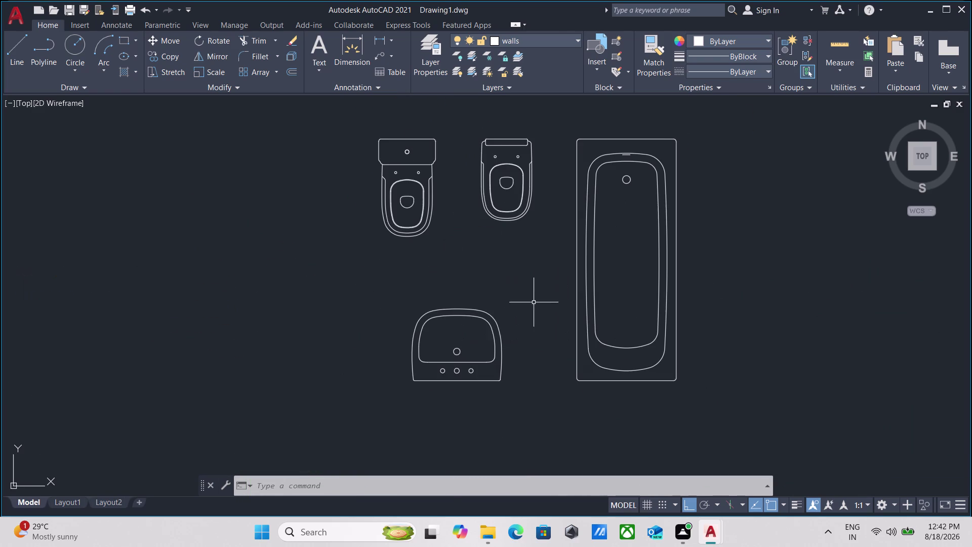
middle_drag(524, 271, 473, 309)
middle_drag(466, 318, 450, 264)
drag(461, 378, 434, 354)
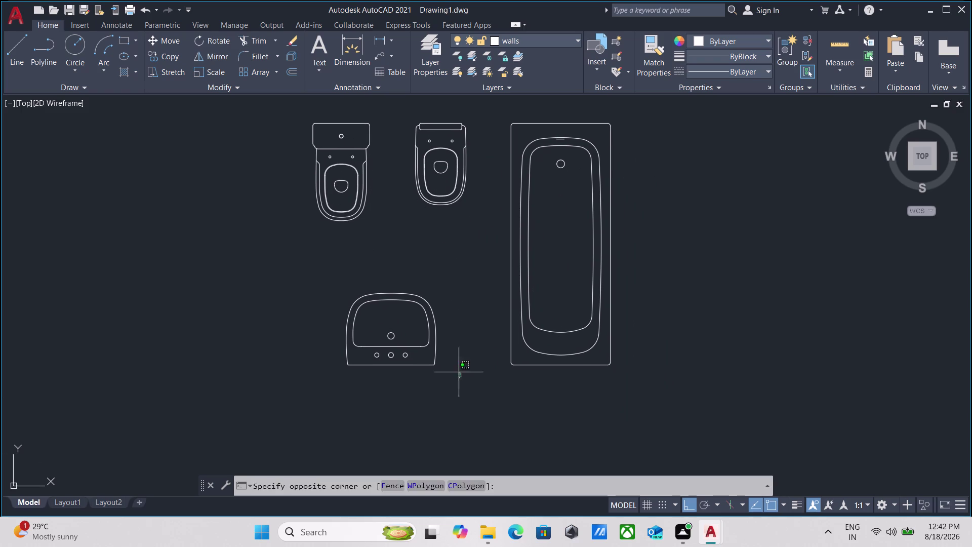
click(372, 322)
Copy the washbasin down near the apartment bathroom and select the copy.
text(co)
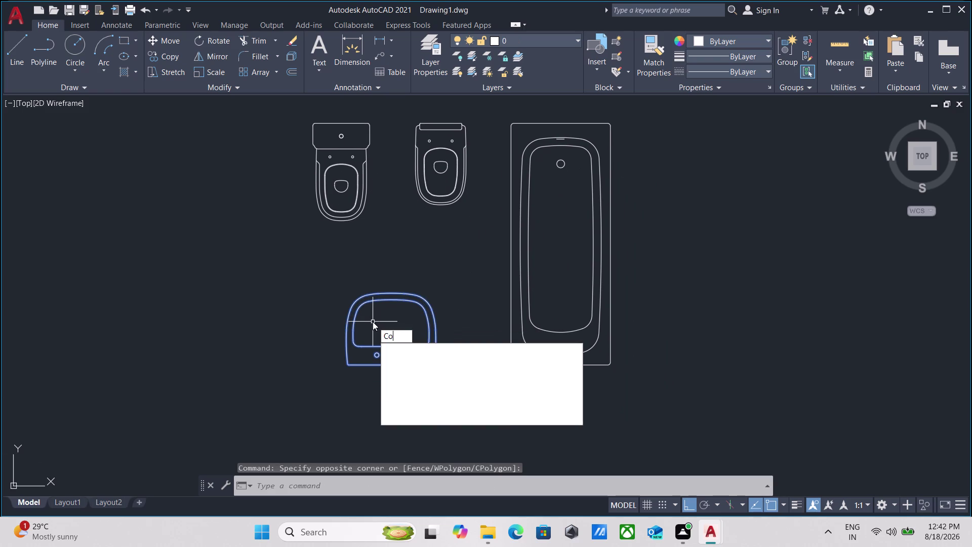
key(Return)
click(390, 364)
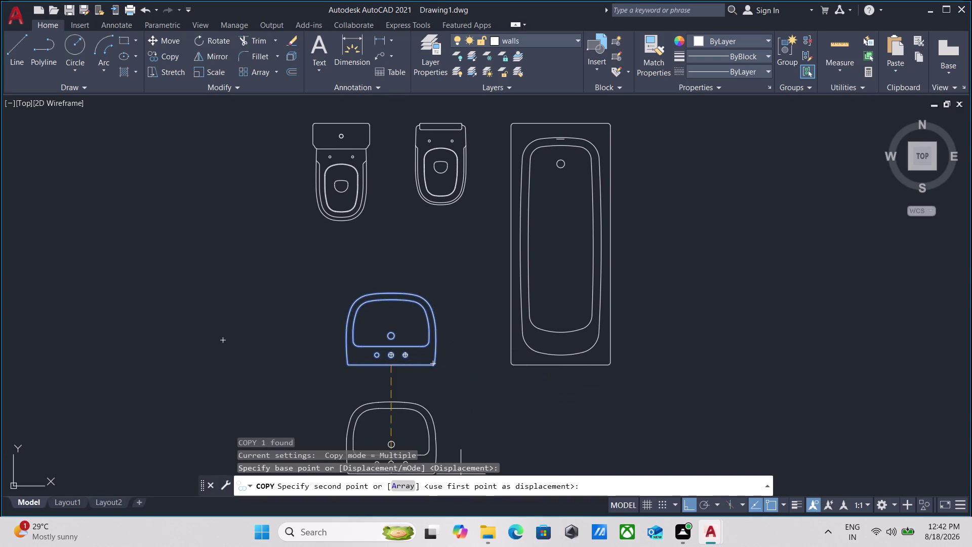
scroll(down, 3)
middle_drag(425, 464, 391, 291)
key(F8)
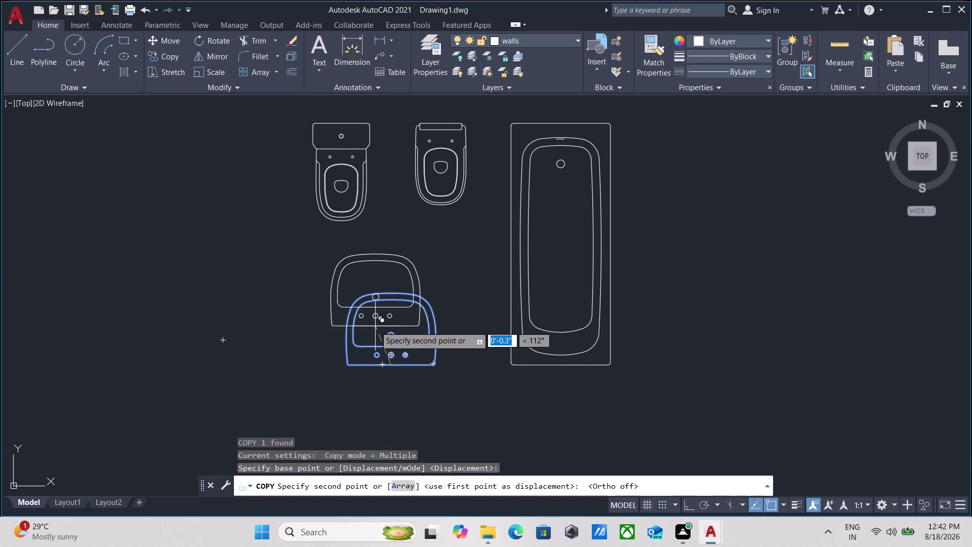
scroll(down, 3)
middle_drag(375, 326, 385, 174)
scroll(down, 3)
middle_drag(359, 284, 395, 132)
scroll(down, 3)
middle_drag(295, 310, 363, 160)
scroll(down, 3)
scroll(down, 3)
scroll(down, 3)
middle_drag(281, 350, 351, 140)
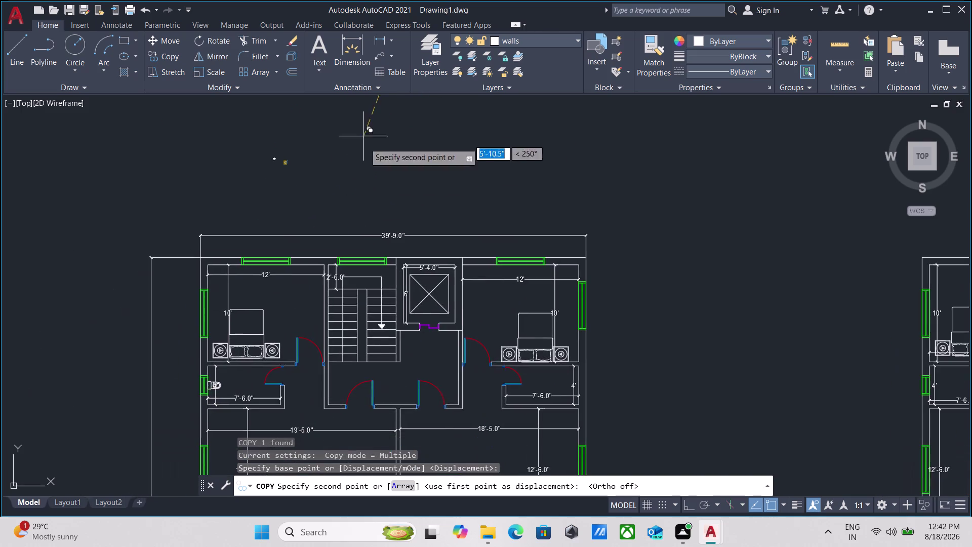
scroll(up, 3)
scroll(up, 3)
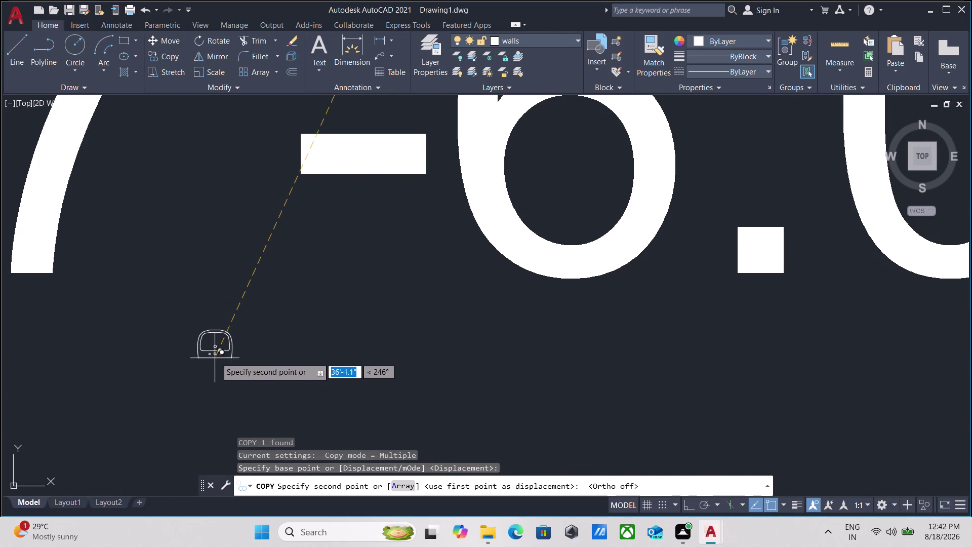
click(216, 357)
key(Escape)
scroll(up, 3)
drag(257, 376, 232, 336)
click(116, 244)
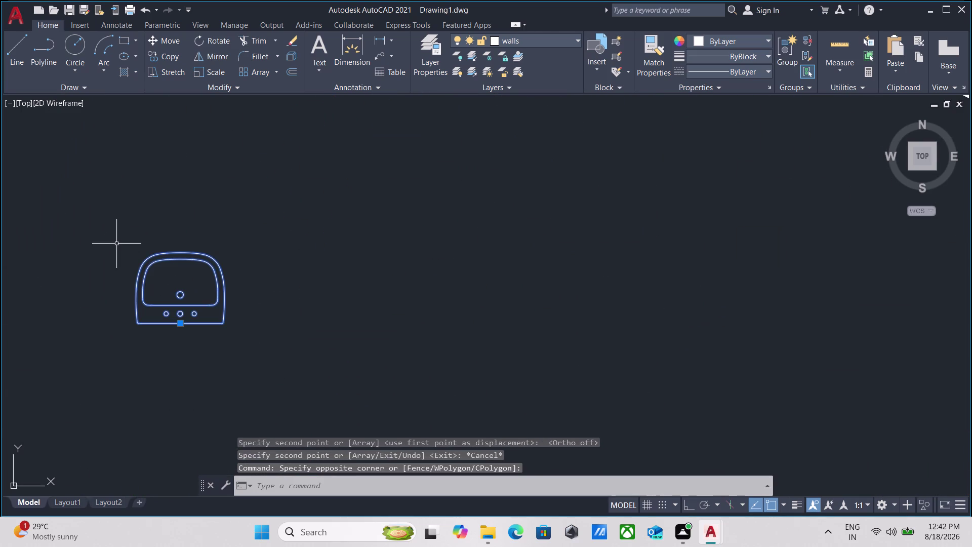
Start scaling the washbasin from its lower corner with Ortho on, using the Reference option.
text(sca)
key(l)
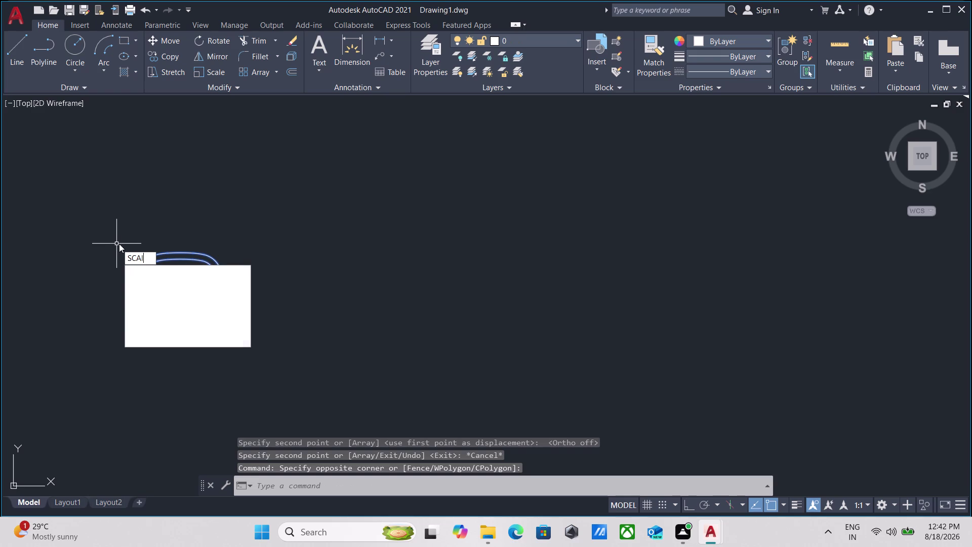
key(e)
key(Return)
scroll(up, 3)
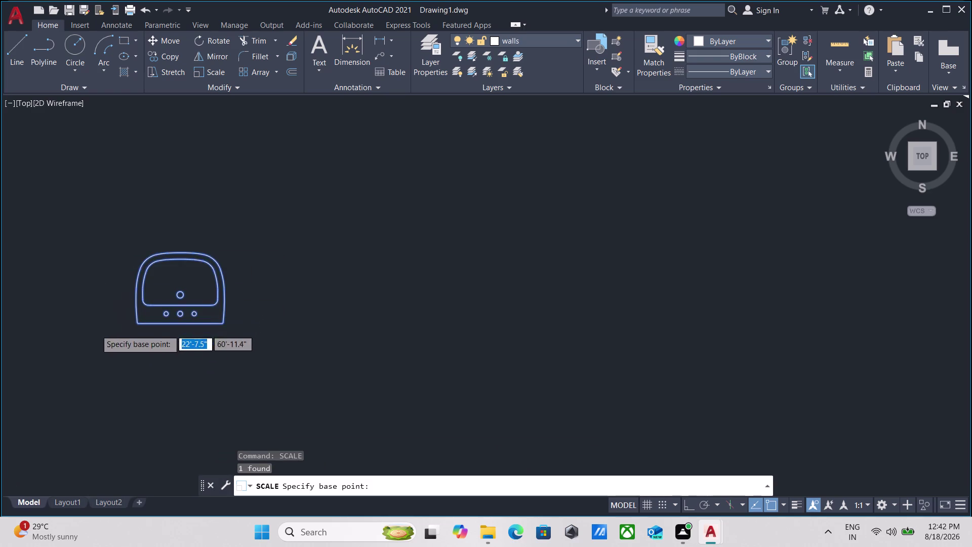
scroll(up, 3)
click(198, 314)
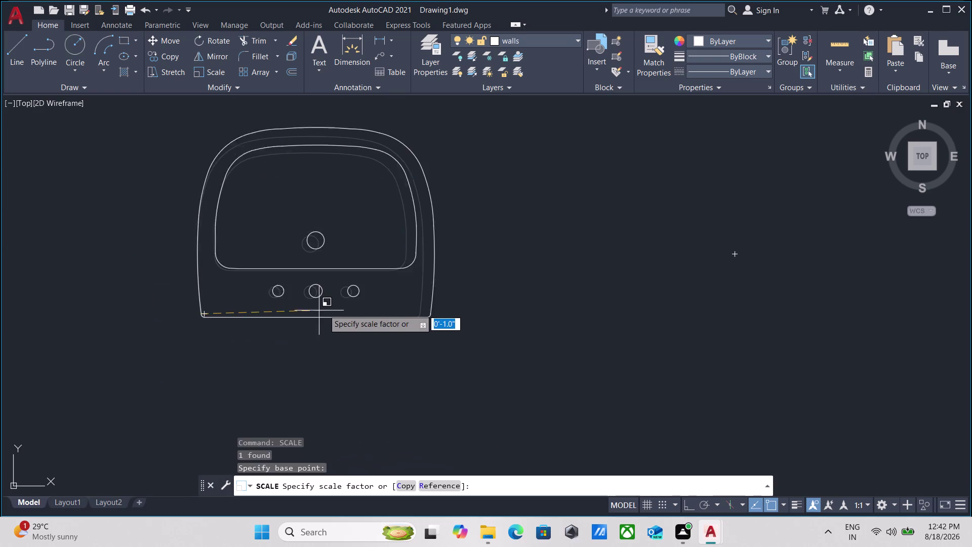
key(F8)
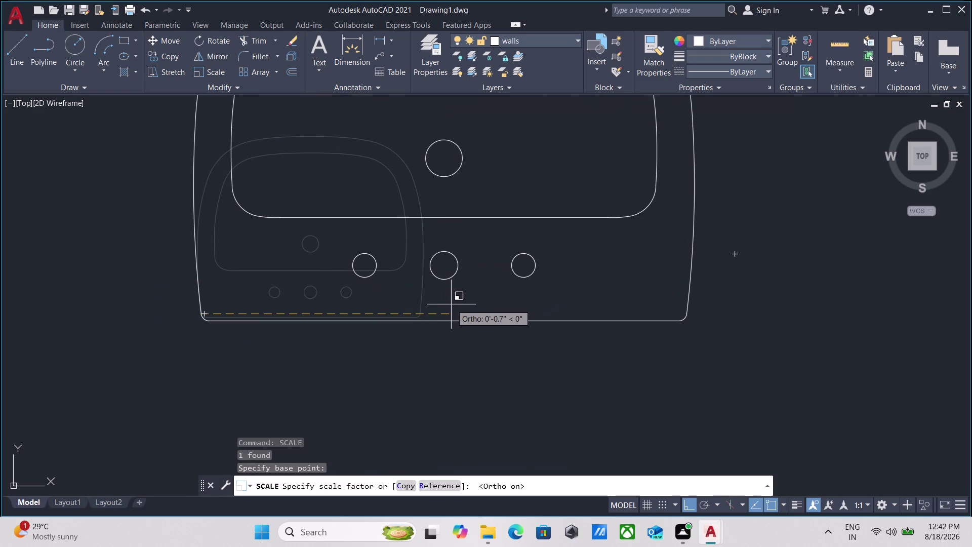
key(r)
key(Return)
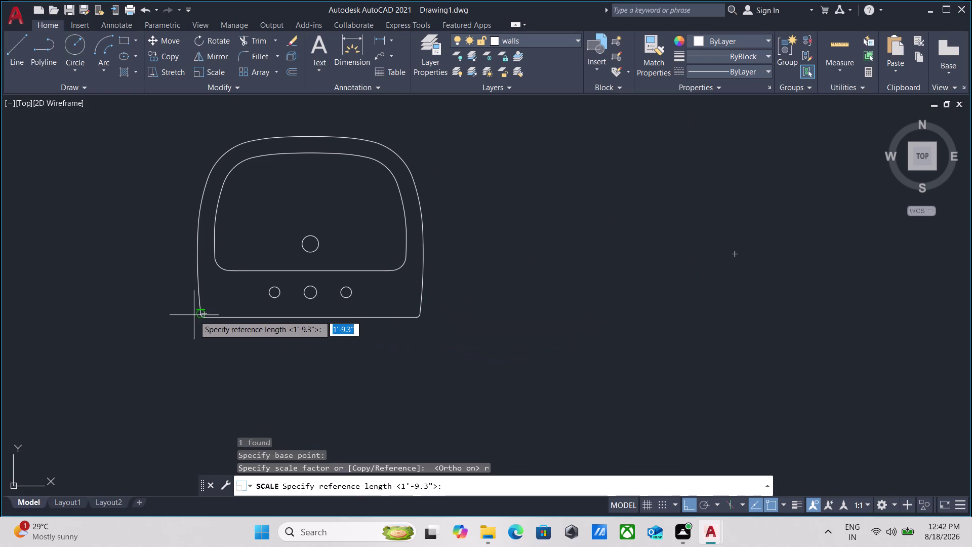
Measure the washbasin's bottom edge as reference, enter 1', then reselect the basin.
scroll(up, 3)
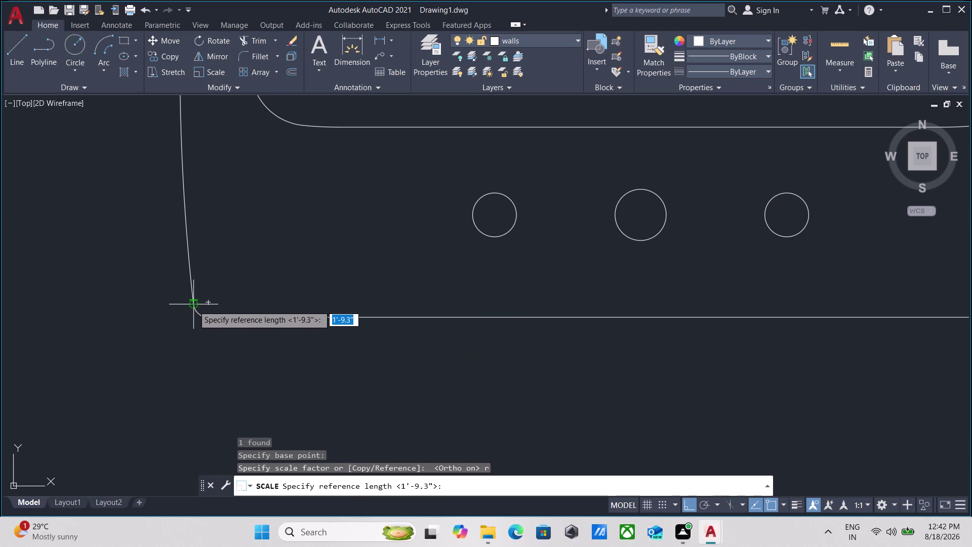
click(196, 312)
middle_drag(432, 291, 153, 301)
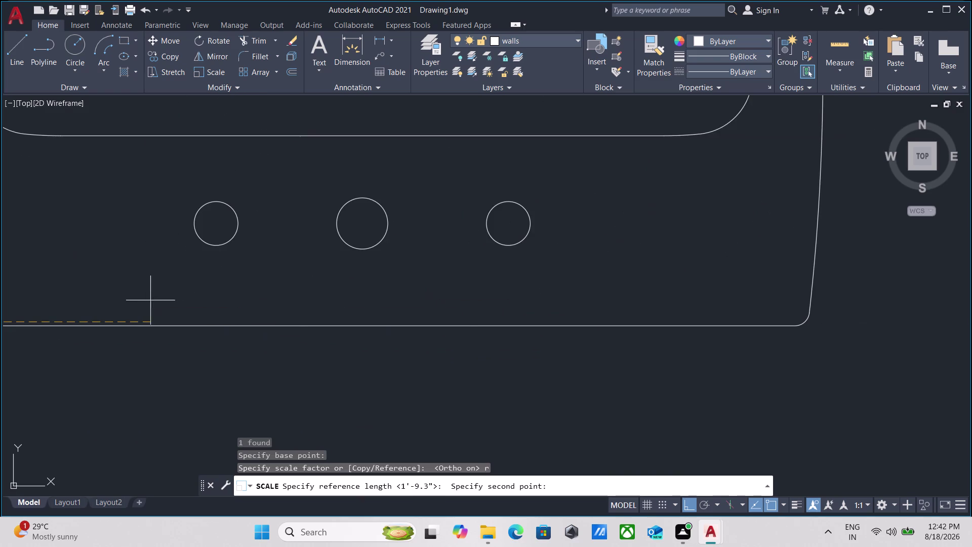
scroll(down, 3)
middle_drag(438, 311, 334, 334)
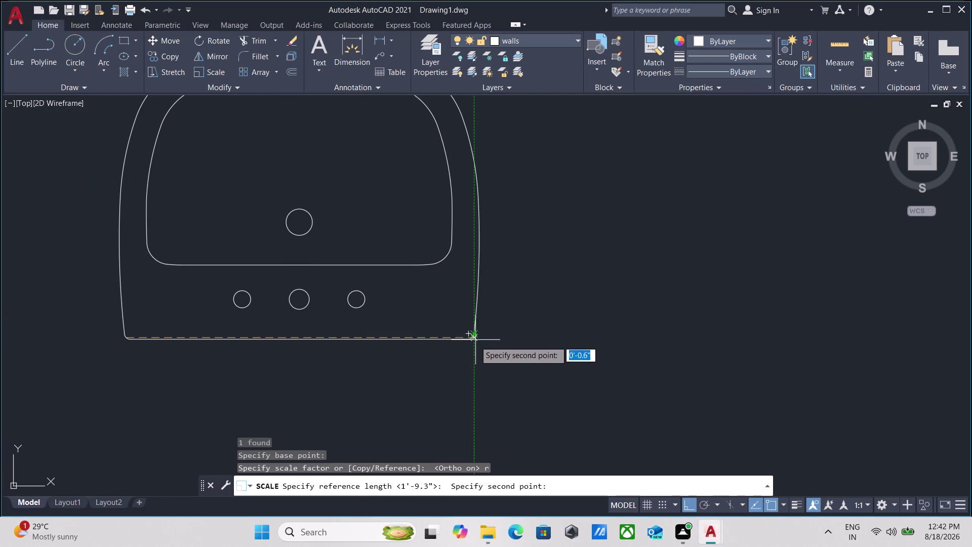
click(472, 338)
scroll(down, 3)
middle_drag(493, 334, 388, 335)
scroll(down, 3)
scroll(down, 3)
middle_drag(487, 328, 387, 361)
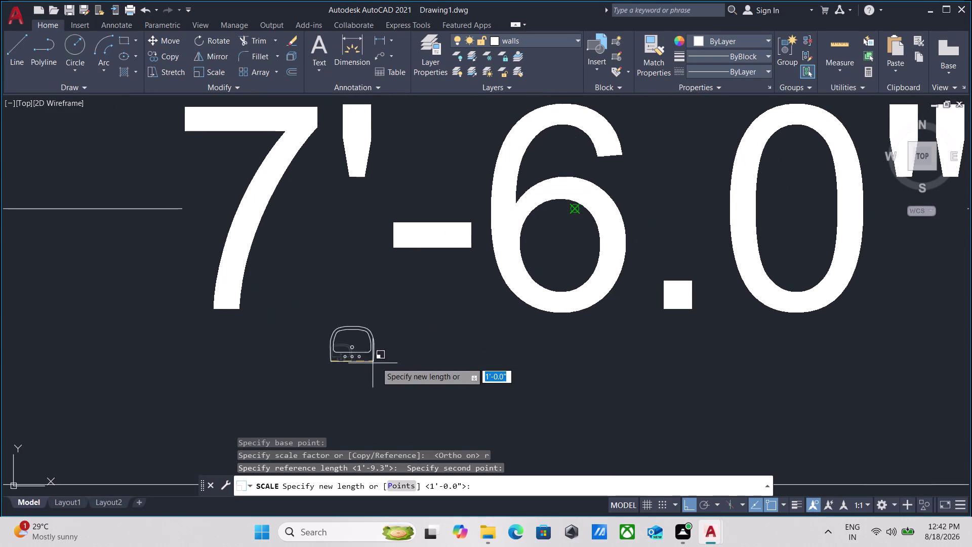
middle_drag(544, 356, 451, 377)
text(1)
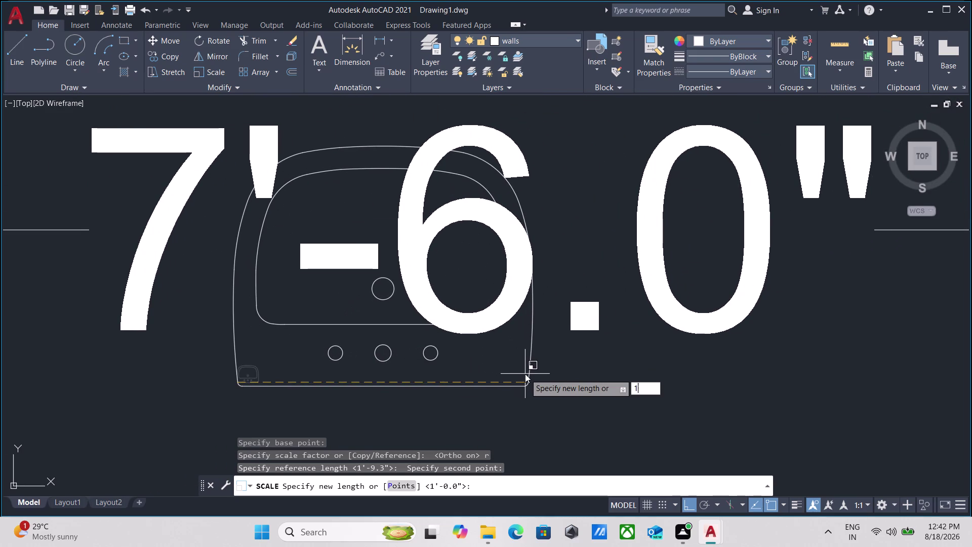
text(')
key(Return)
scroll(down, 3)
scroll(up, 3)
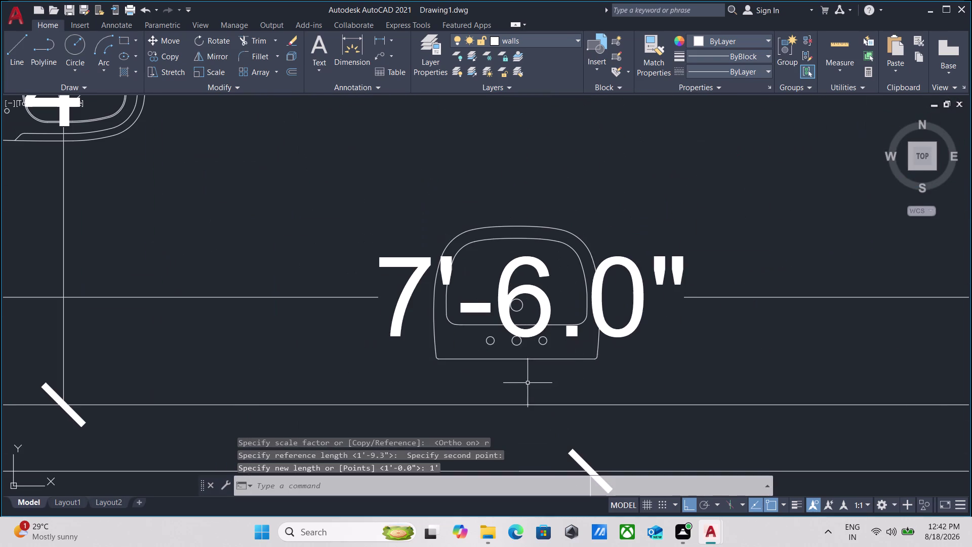
click(545, 377)
click(518, 349)
Move the washbasin down onto the bathroom wall line.
key(m)
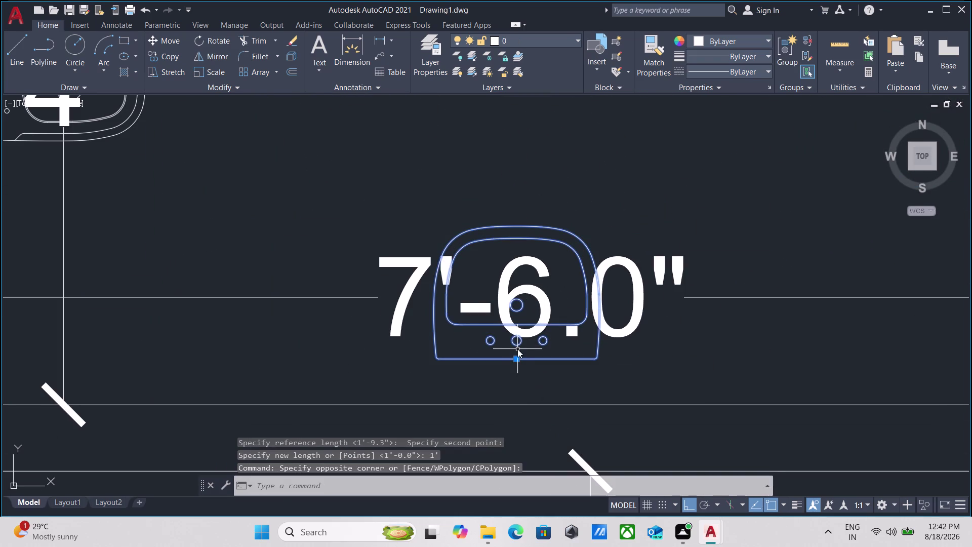
key(Return)
click(517, 358)
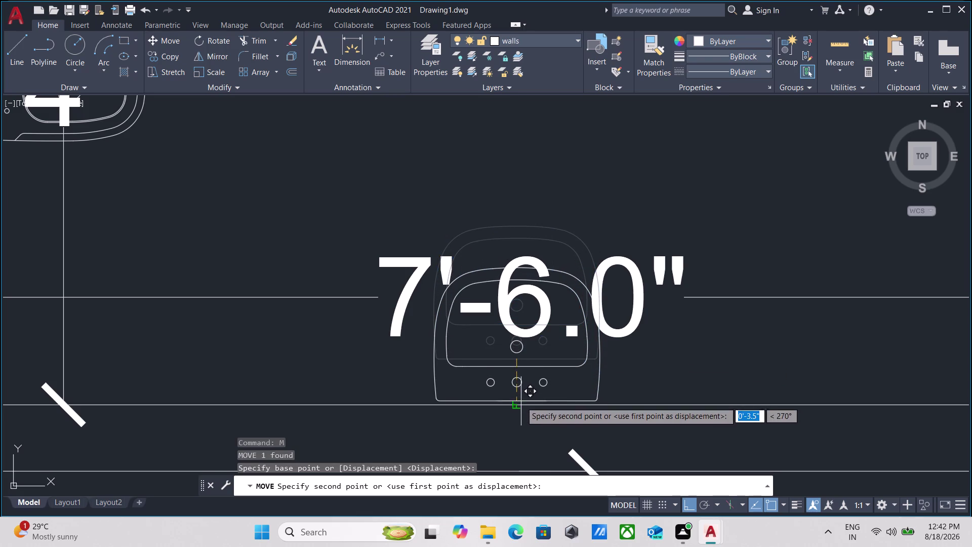
click(520, 407)
scroll(down, 3)
key(Escape)
Copy the toilet and washbasin into the neighbouring apartment's bathroom.
click(476, 373)
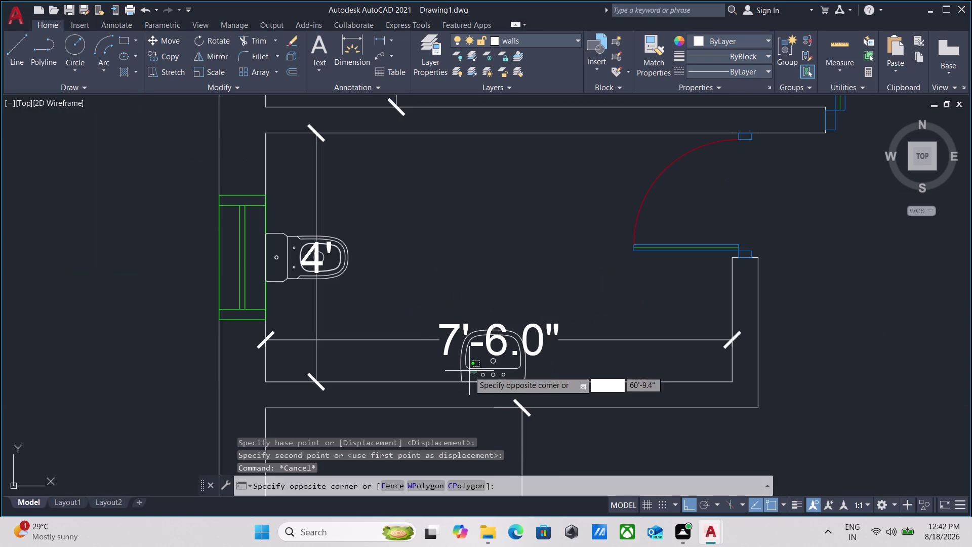
click(443, 368)
drag(354, 283, 352, 273)
click(342, 251)
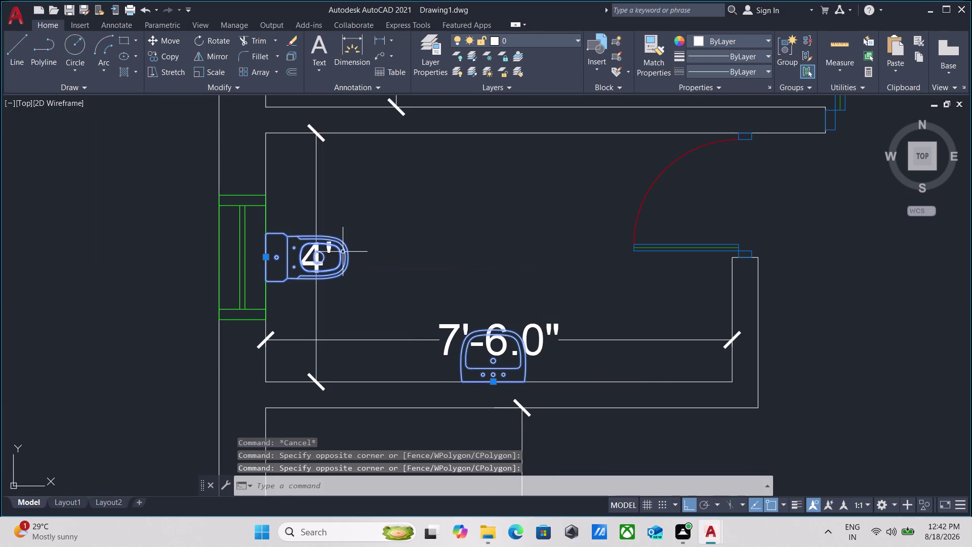
text(co)
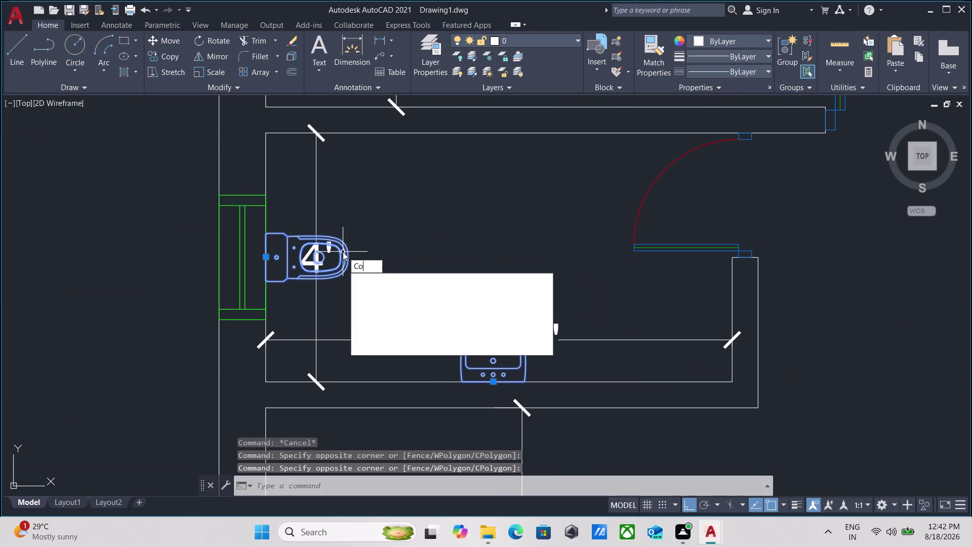
key(Return)
click(265, 261)
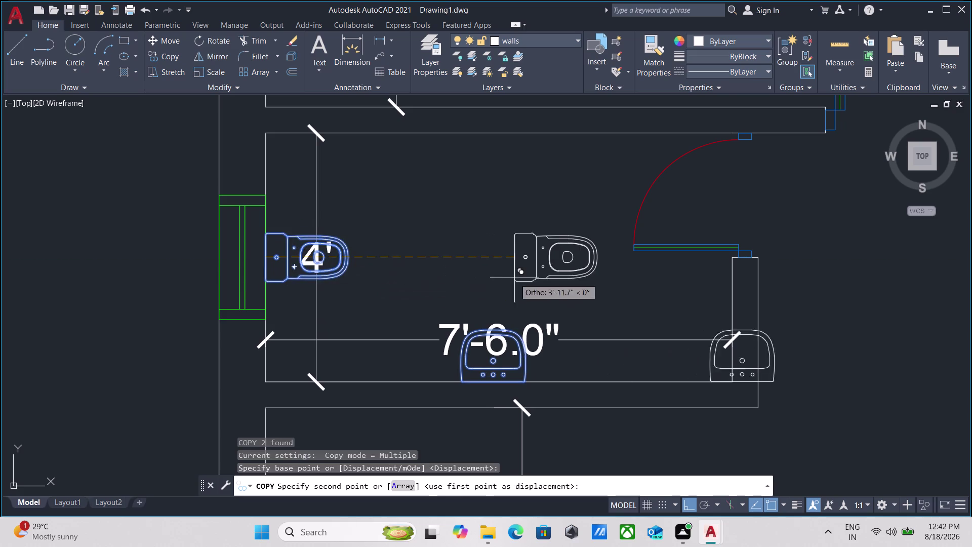
scroll(down, 3)
middle_drag(534, 275, 233, 273)
scroll(down, 3)
middle_drag(527, 243, 133, 306)
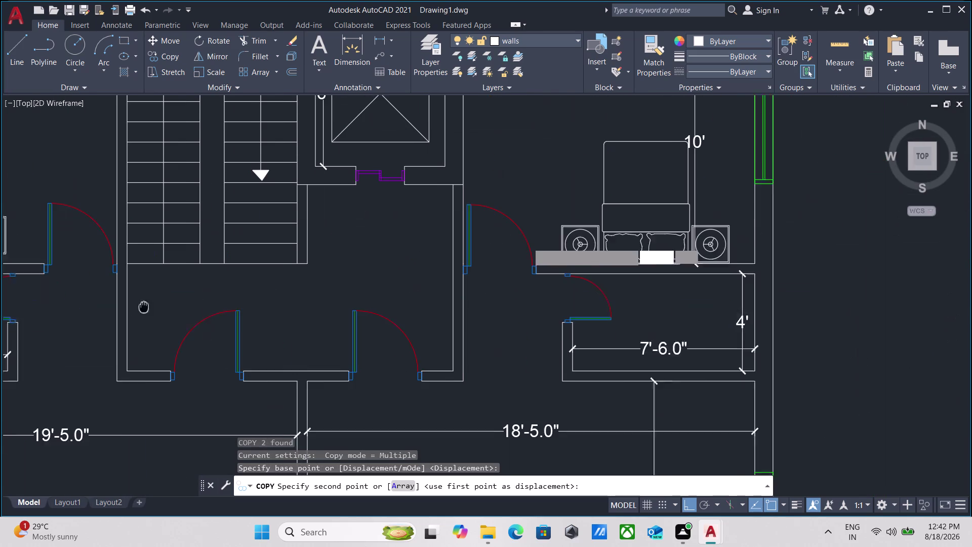
middle_drag(132, 306, 120, 305)
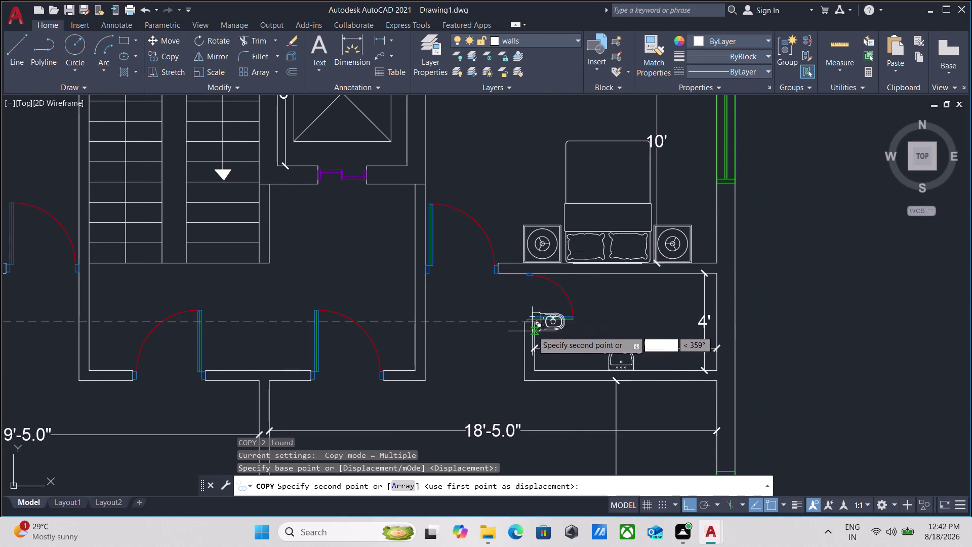
click(563, 330)
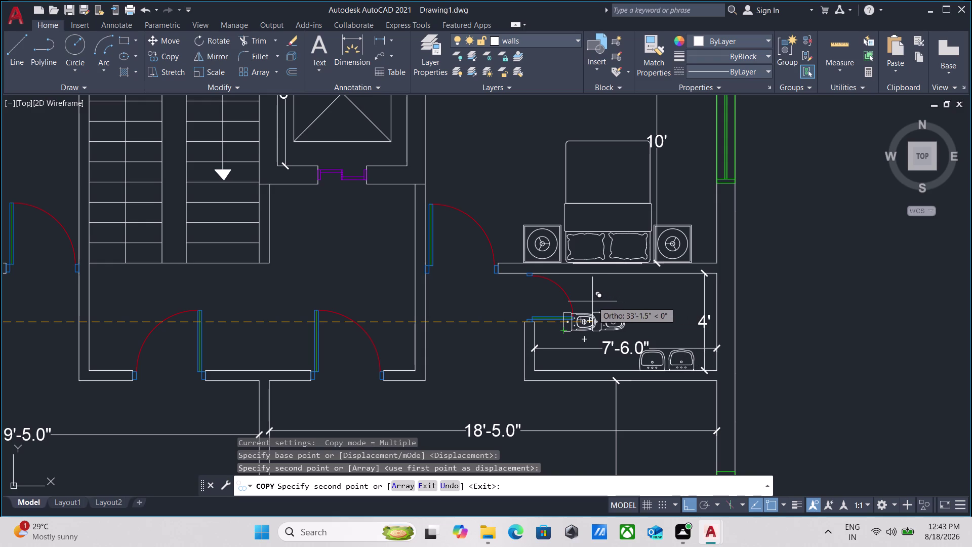
key(Escape)
scroll(up, 3)
click(576, 367)
Rotate the copied toilet about its tank so it faces the other way.
click(563, 340)
text(r)
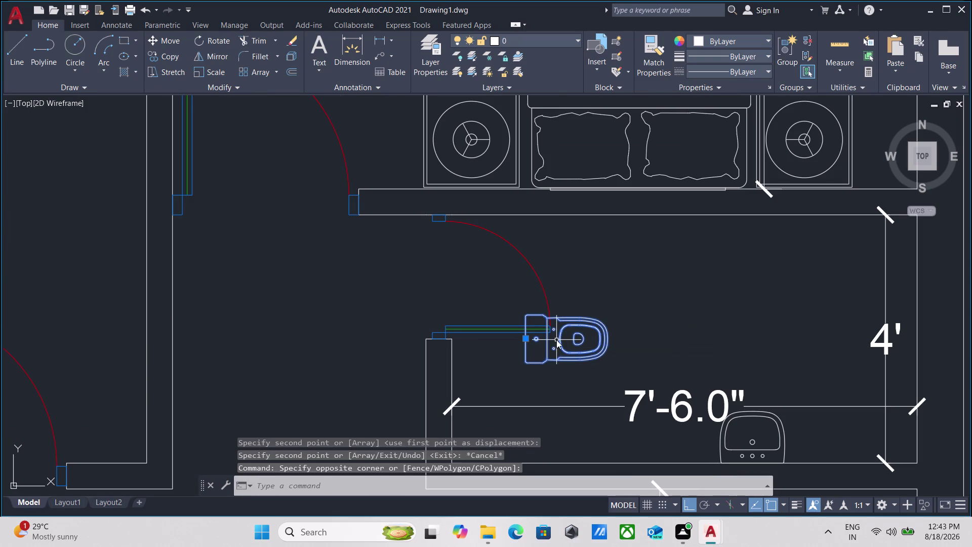
text(o)
key(Return)
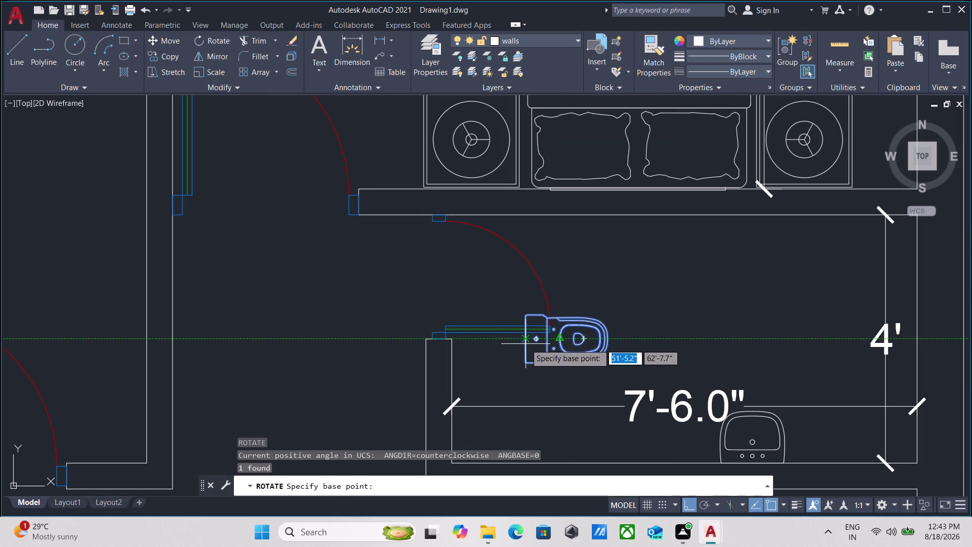
click(525, 344)
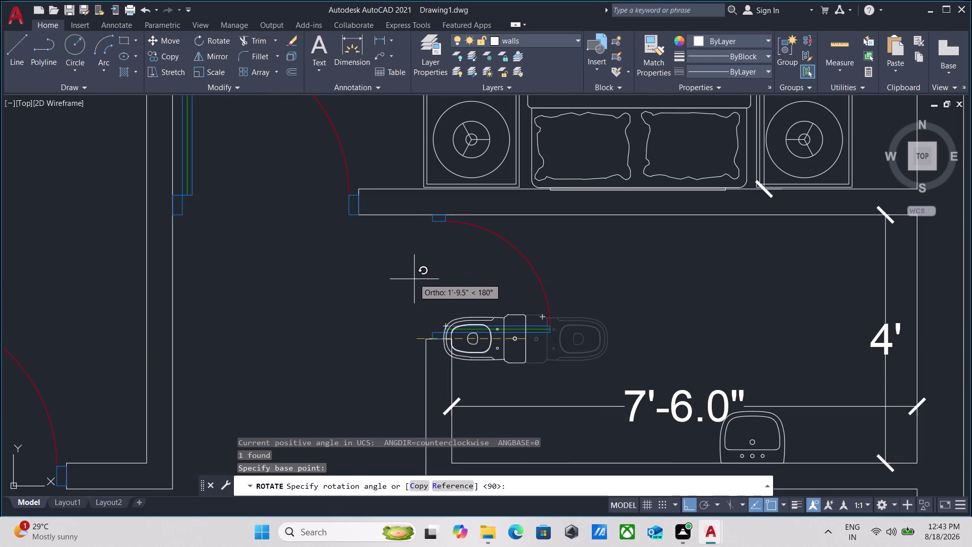
click(414, 278)
drag(540, 377, 536, 371)
click(511, 351)
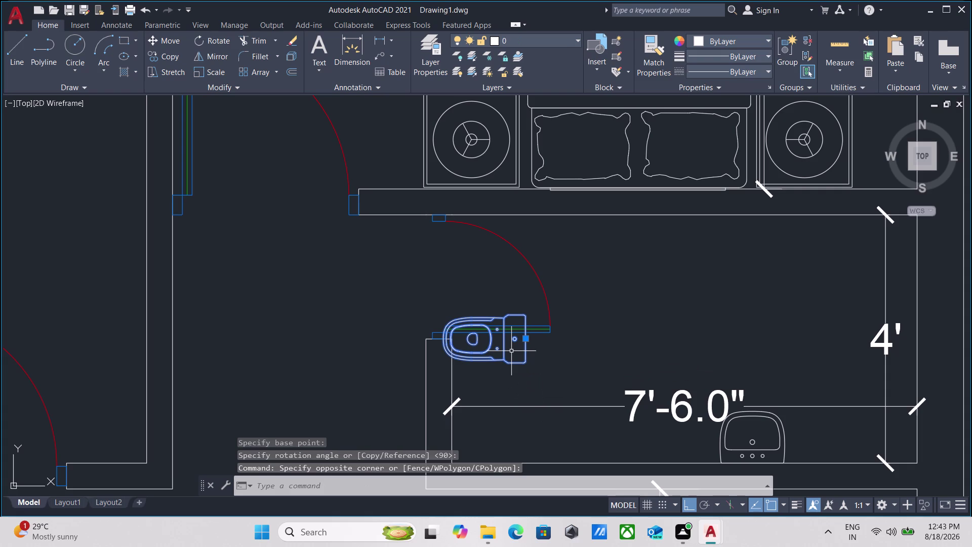
key(c)
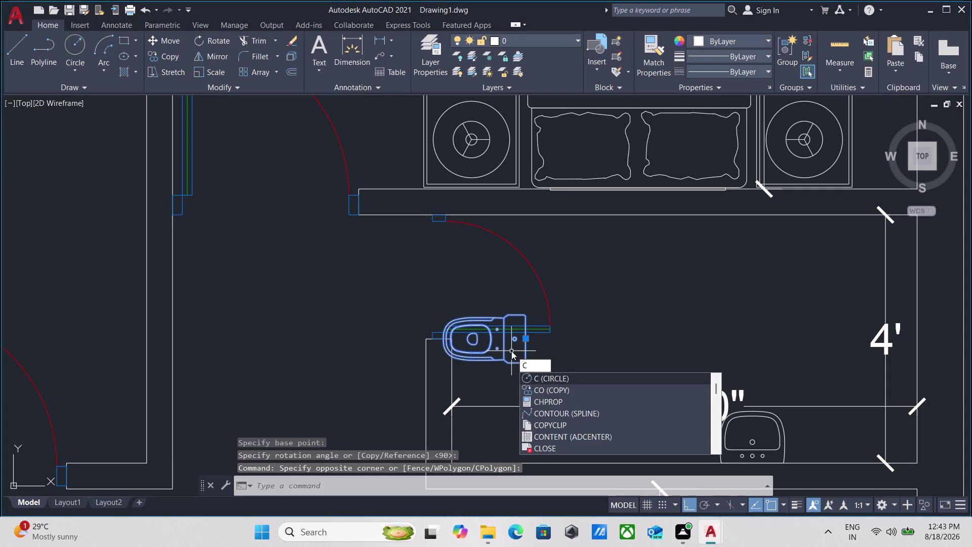
key(Escape)
Move the rotated toilet against the bathroom's far wall with Ortho off.
key(m)
key(Return)
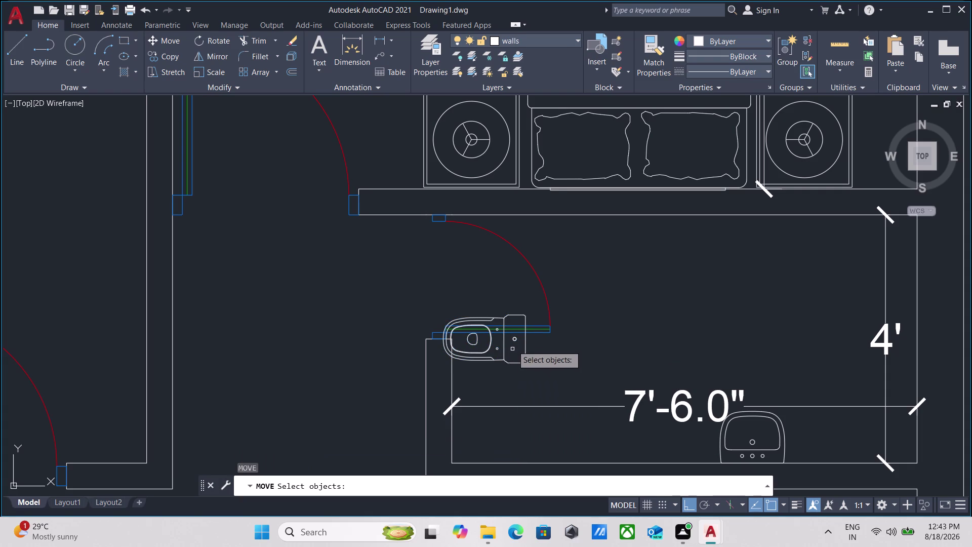
click(526, 349)
right_click(523, 355)
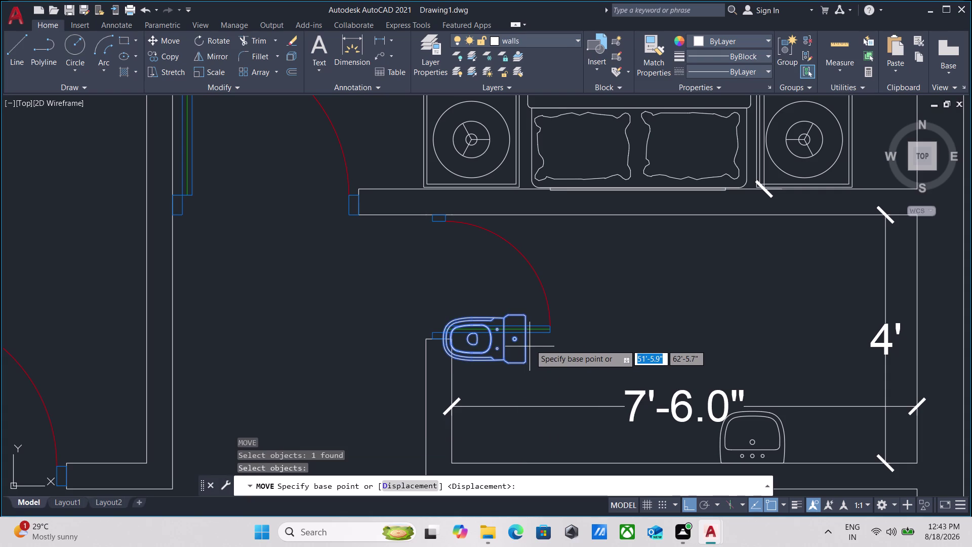
click(531, 341)
middle_drag(754, 291, 679, 310)
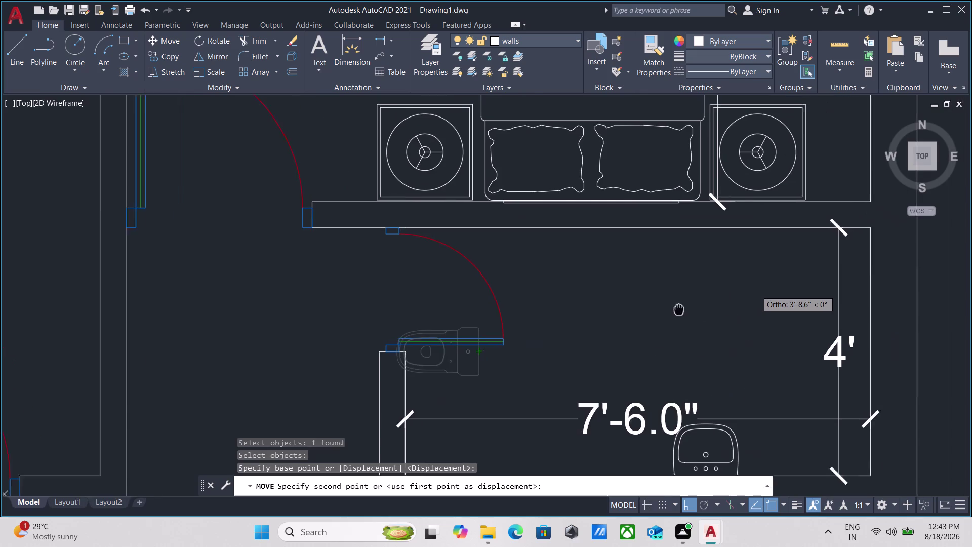
middle_drag(679, 309, 537, 332)
key(F8)
middle_drag(585, 358, 426, 314)
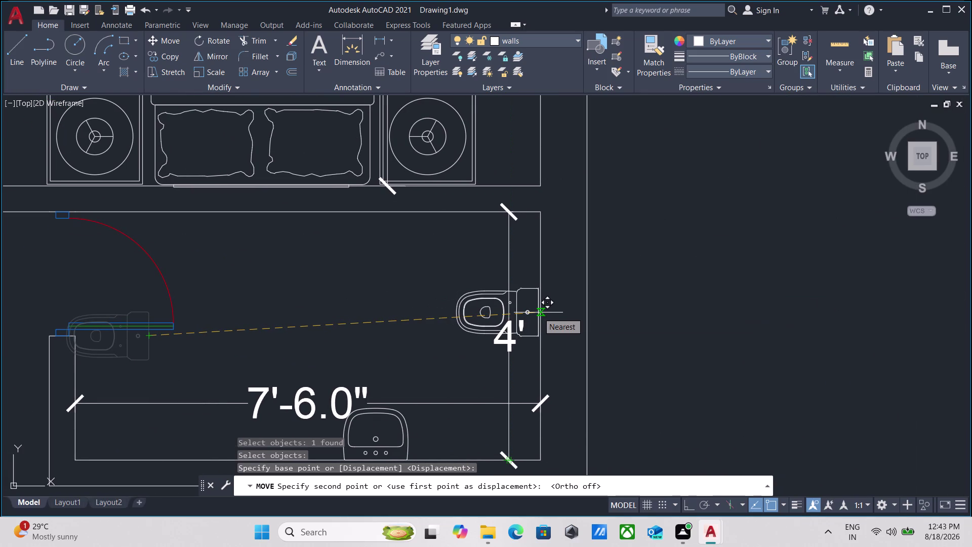
click(539, 314)
scroll(down, 3)
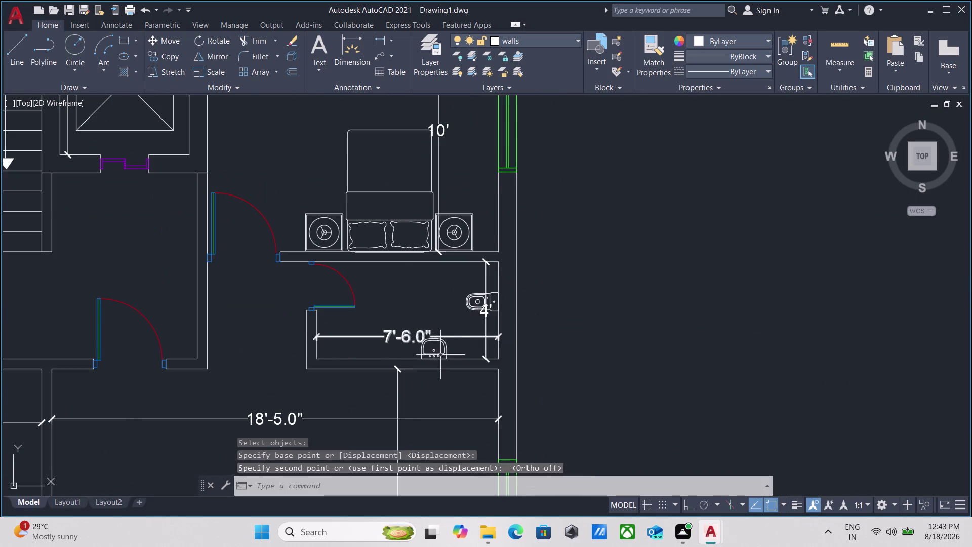
Zoom out over both floor plans, then zoom into the first bathroom's toilet.
scroll(down, 3)
middle_drag(375, 369, 433, 284)
scroll(down, 3)
middle_drag(241, 367, 243, 361)
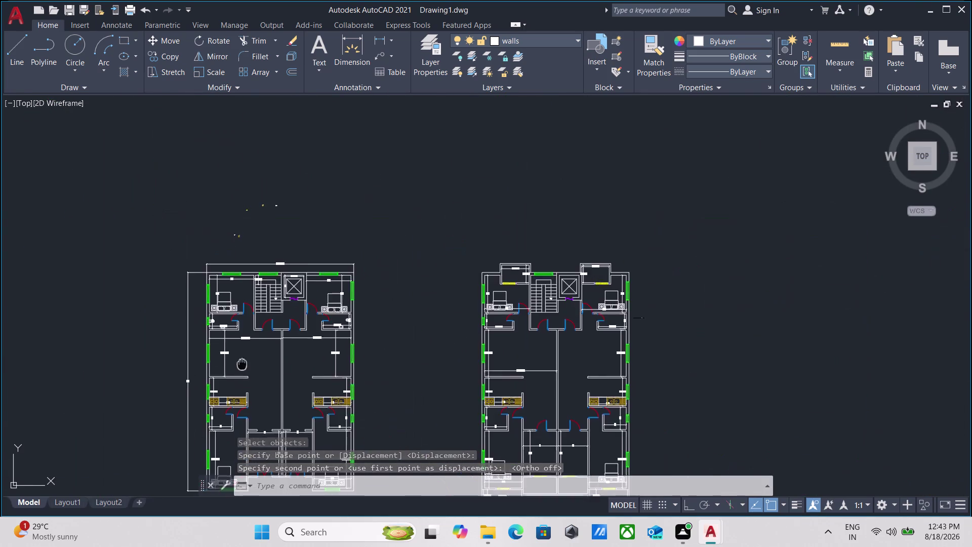
middle_drag(243, 361, 280, 296)
scroll(up, 3)
middle_drag(269, 294, 324, 299)
scroll(down, 3)
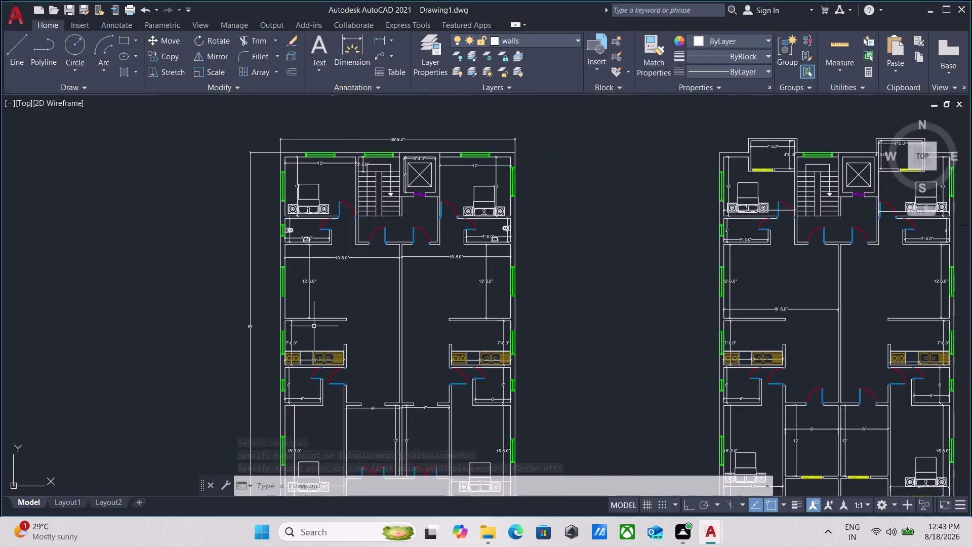
scroll(up, 3)
scroll(down, 3)
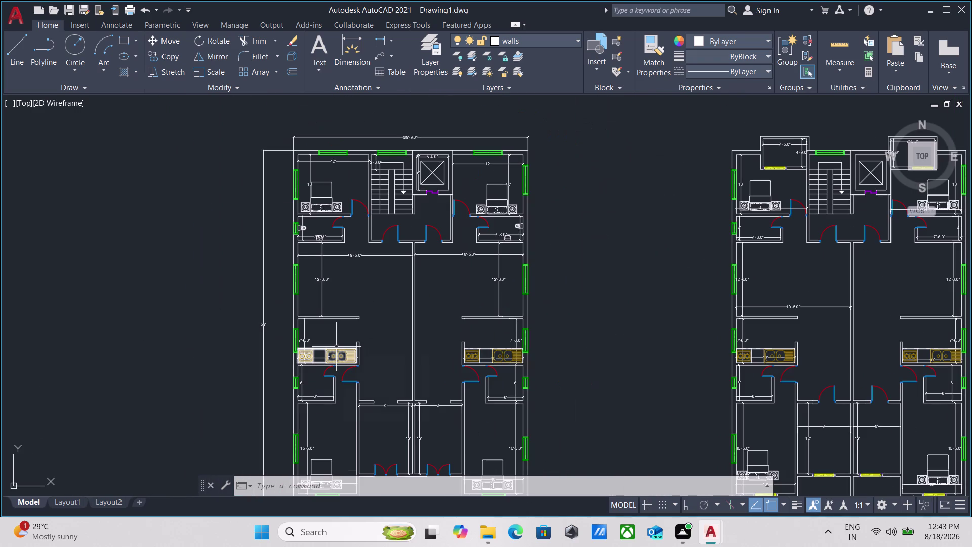
scroll(up, 3)
scroll(down, 3)
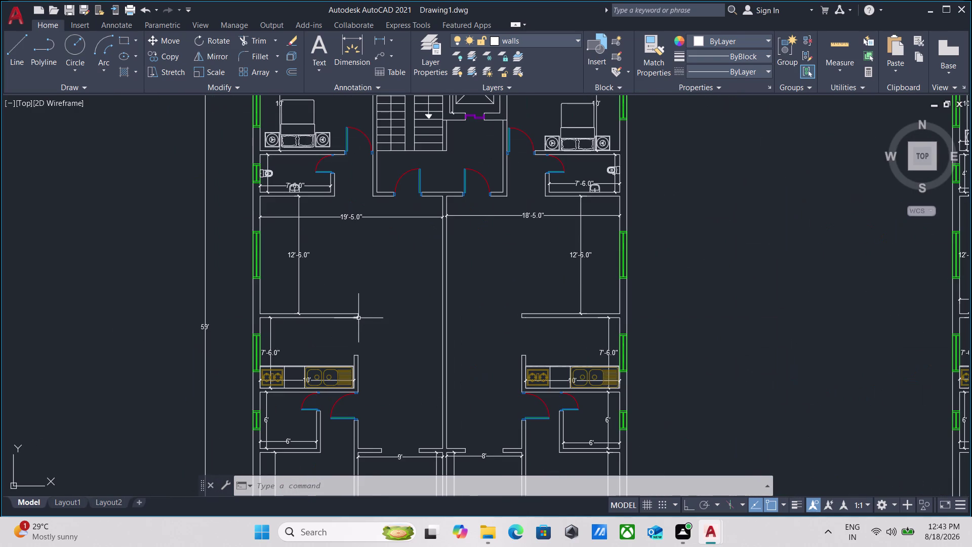
scroll(down, 3)
middle_drag(359, 318, 365, 259)
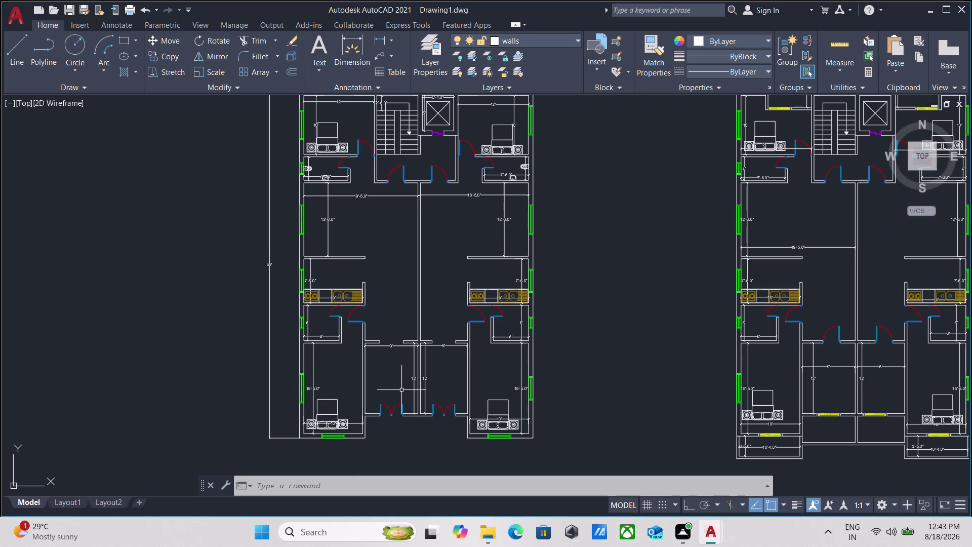
scroll(up, 3)
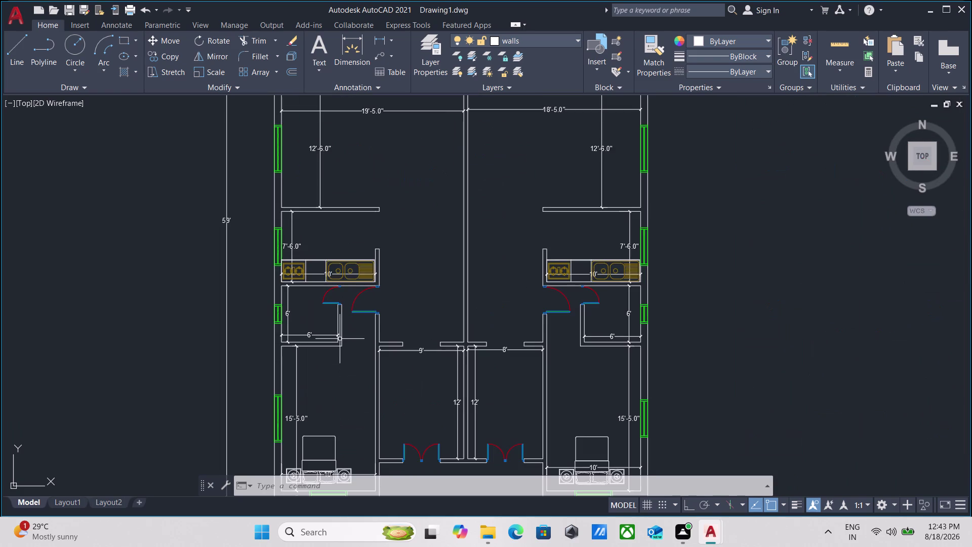
scroll(down, 3)
middle_drag(339, 339, 336, 436)
scroll(up, 3)
scroll(up, 3)
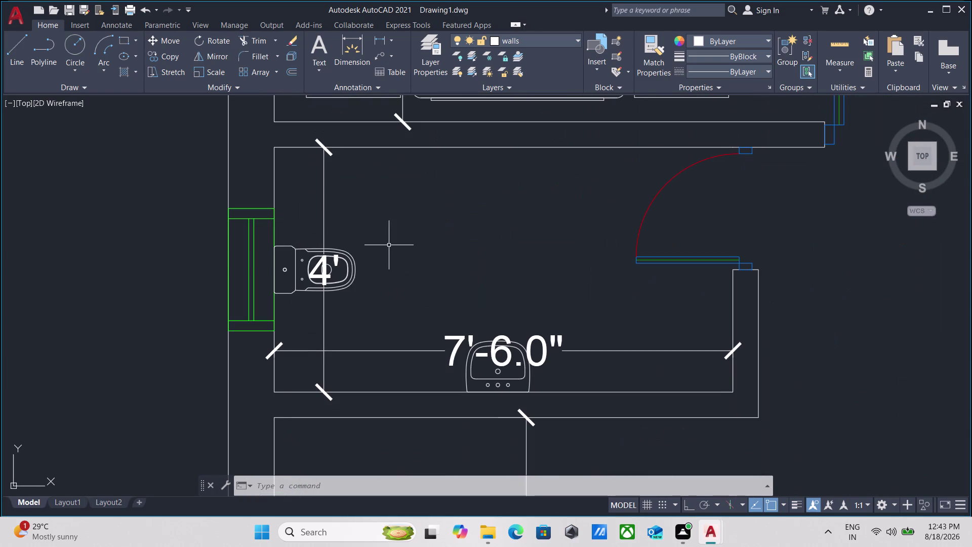
drag(389, 245, 370, 272)
Copy the toilet and washbasin into the 6' by 6' bathroom.
click(353, 286)
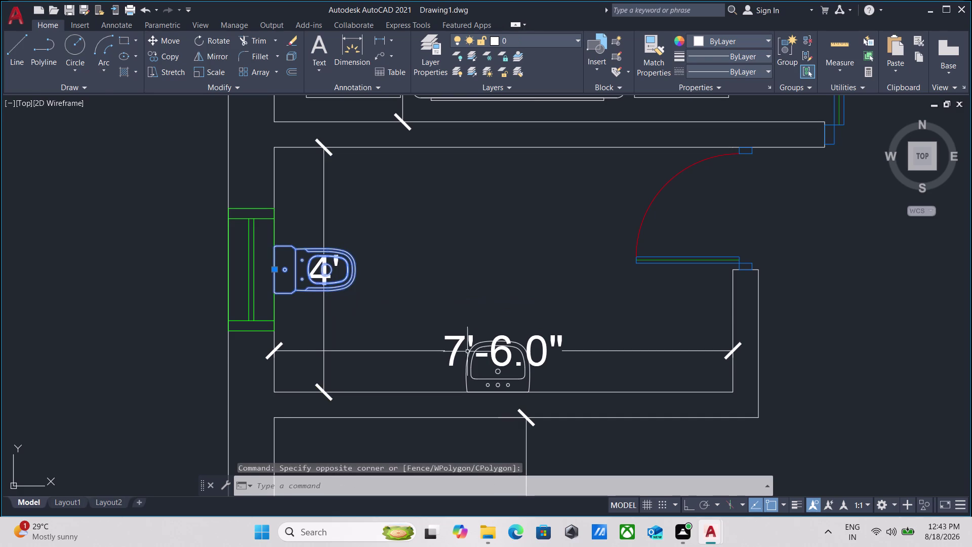
scroll(up, 3)
drag(608, 376, 591, 385)
click(499, 401)
text(c)
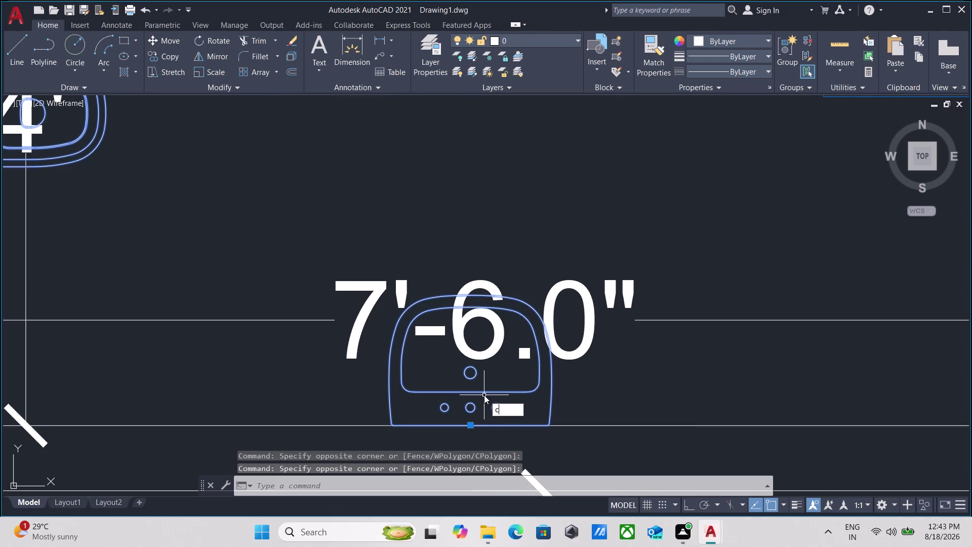
text(o)
key(Return)
scroll(down, 3)
middle_drag(255, 240, 346, 323)
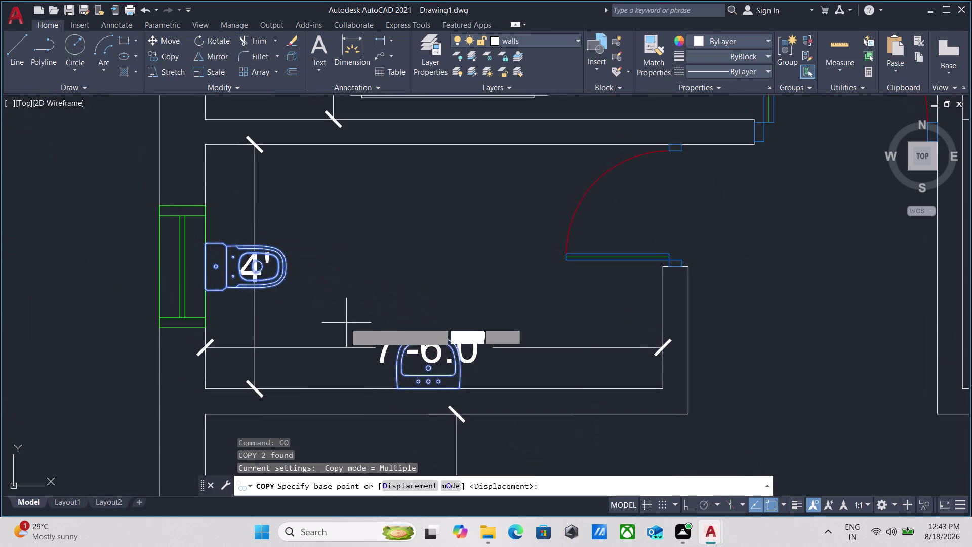
click(202, 266)
scroll(down, 3)
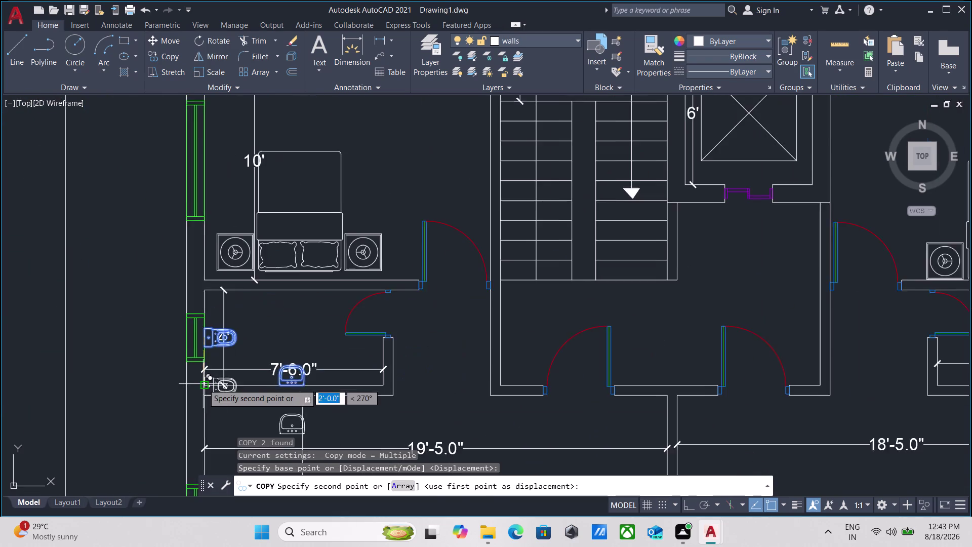
middle_drag(204, 384, 223, 248)
scroll(down, 3)
middle_drag(240, 349, 273, 191)
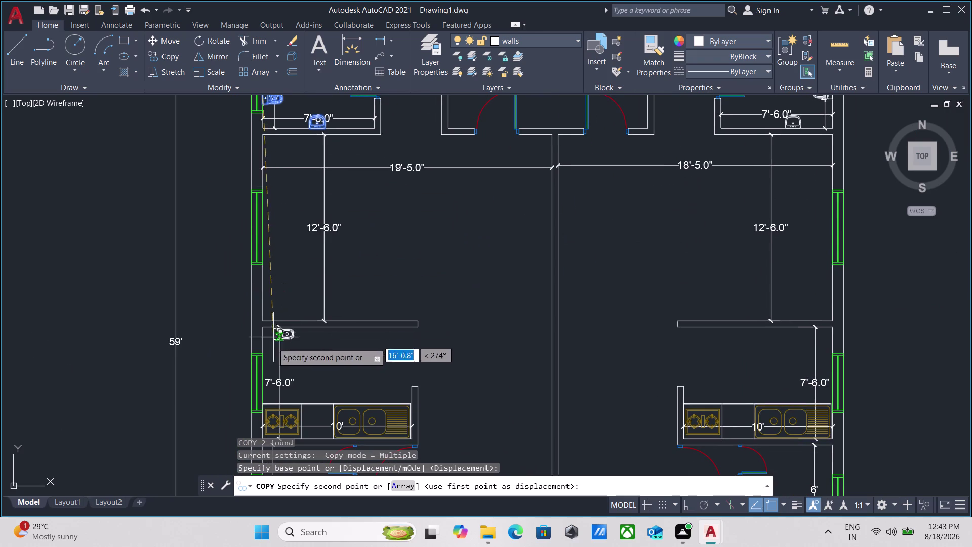
middle_drag(266, 373, 293, 198)
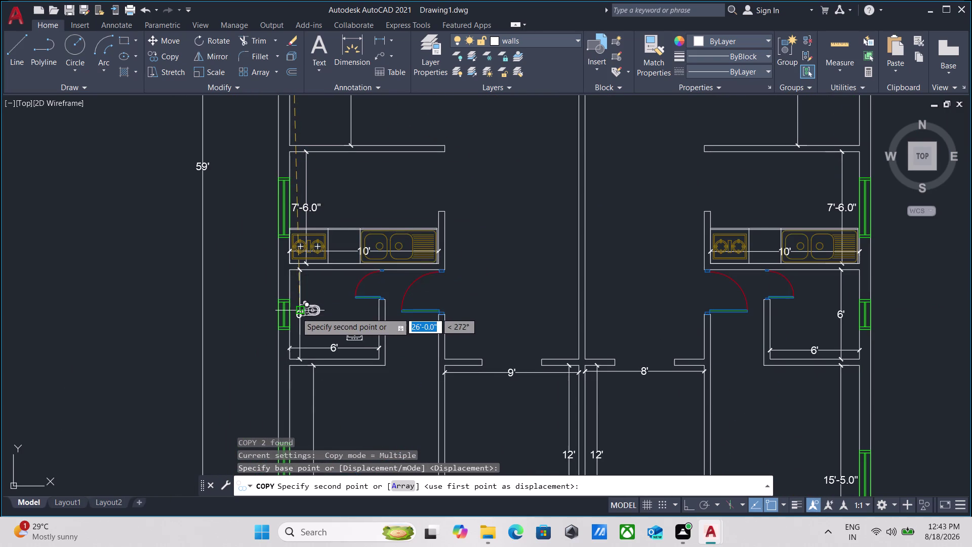
scroll(up, 3)
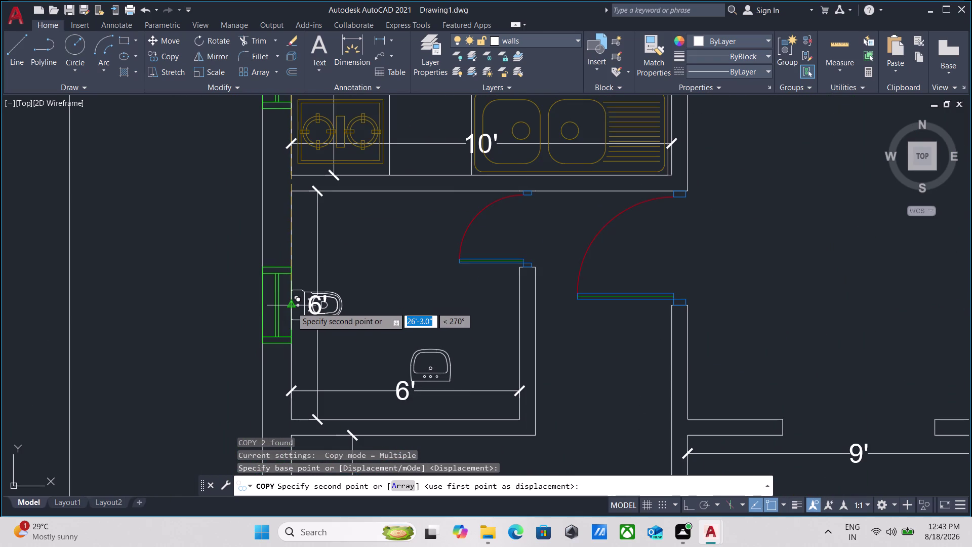
click(292, 307)
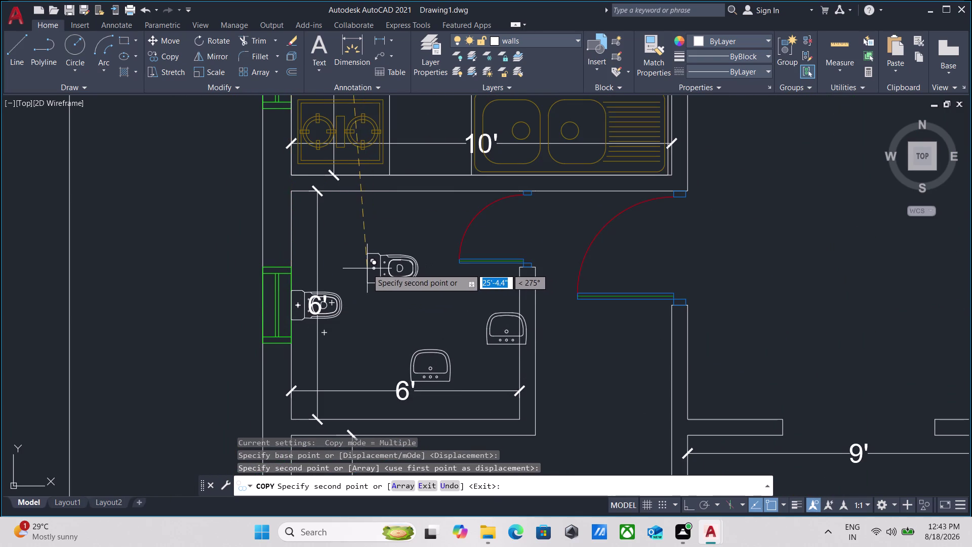
key(Escape)
Move the copied washbasin against the room's bottom wall, then select the toilet.
scroll(up, 3)
middle_drag(413, 351, 370, 240)
drag(446, 276, 441, 274)
click(402, 261)
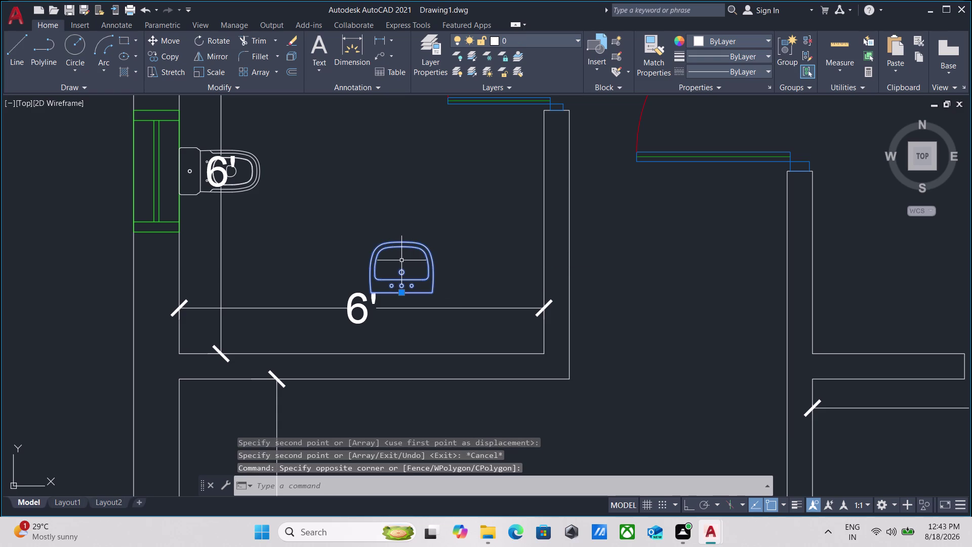
key(m)
key(Return)
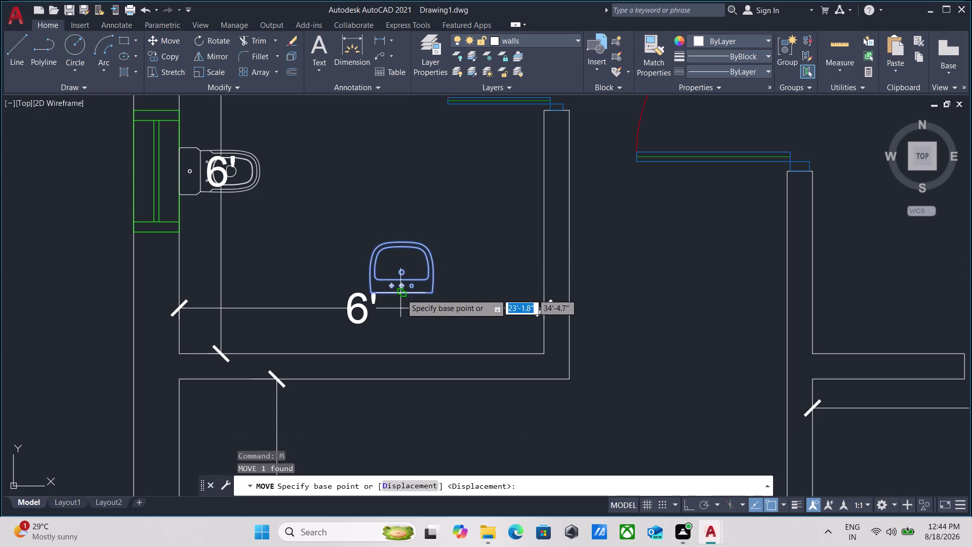
click(399, 297)
click(357, 353)
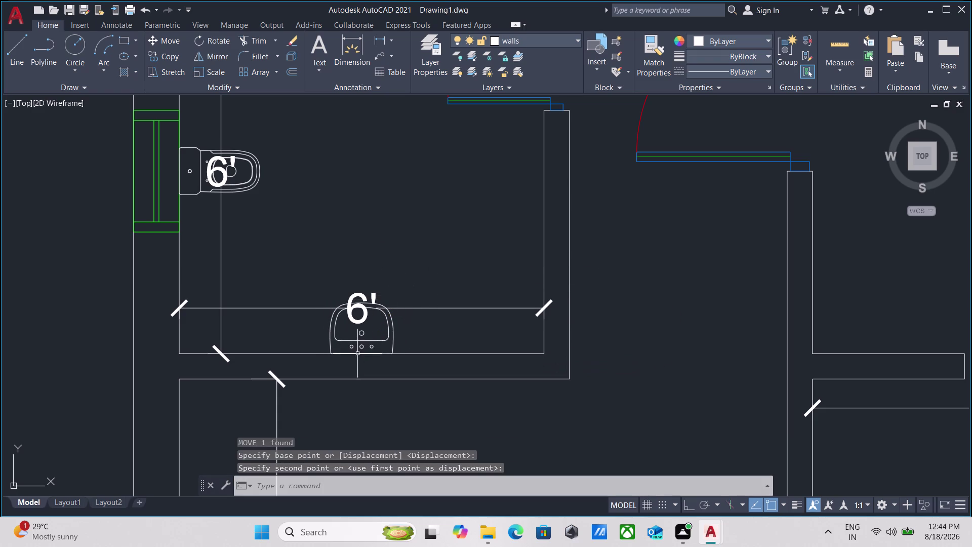
key(Escape)
drag(281, 203, 275, 188)
click(247, 157)
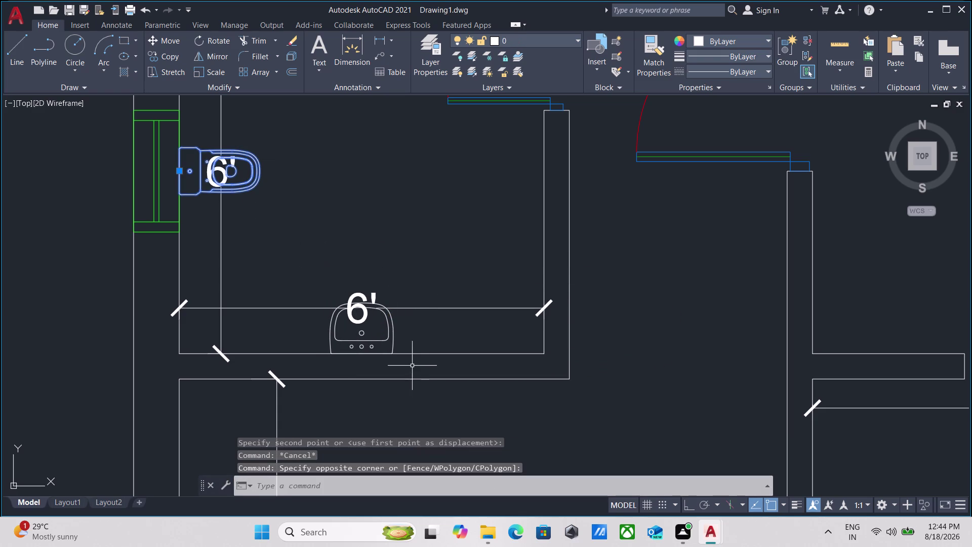
Copy the toilet and washbasin from the toilet's back into the neighbouring bathroom with CO.
drag(412, 341, 406, 338)
click(368, 331)
text(co)
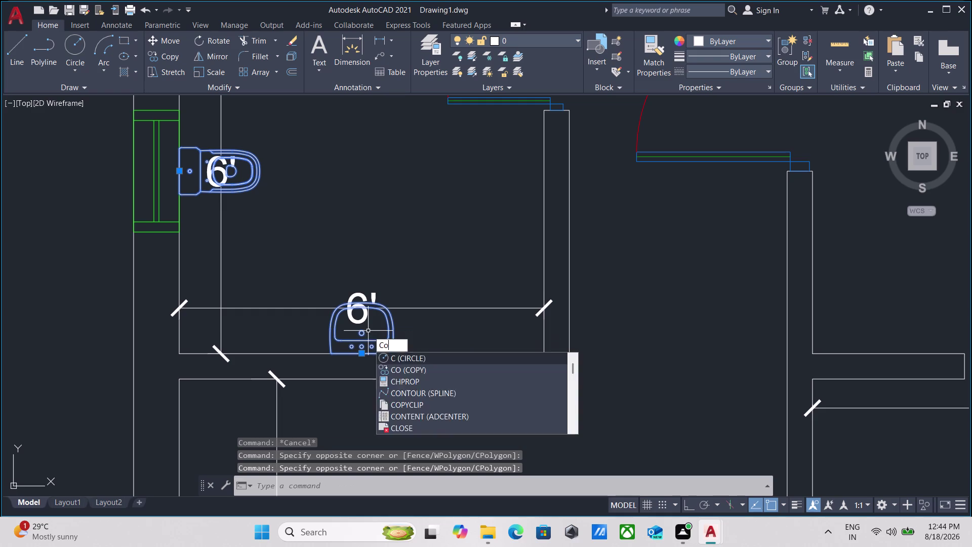
key(Return)
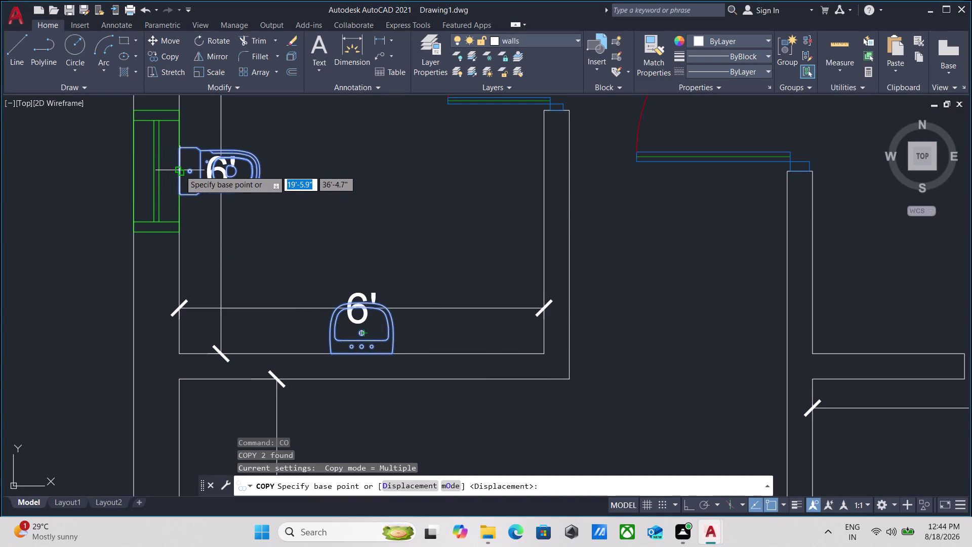
click(180, 170)
scroll(down, 3)
middle_drag(521, 235, 336, 244)
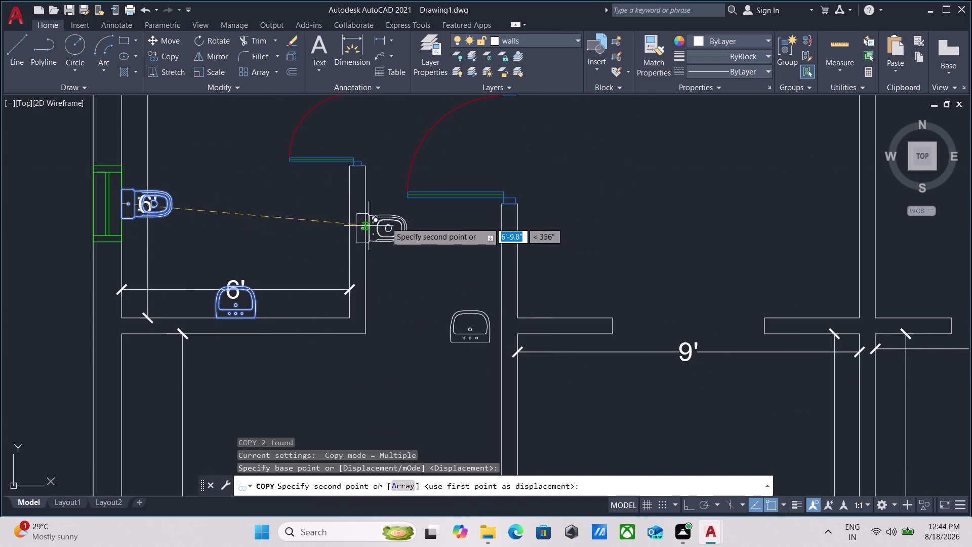
scroll(down, 3)
middle_drag(454, 216, 189, 231)
middle_drag(552, 224, 428, 261)
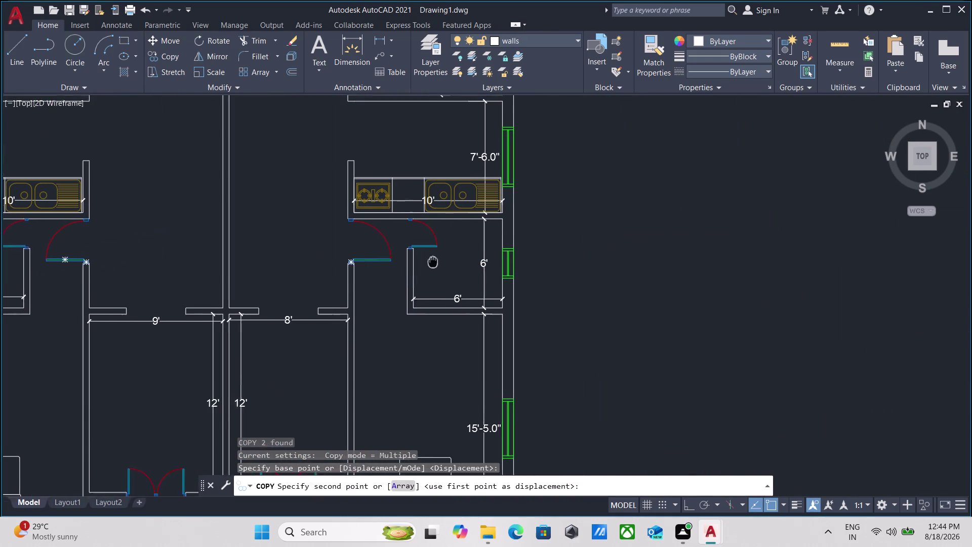
middle_drag(428, 262, 425, 262)
scroll(up, 3)
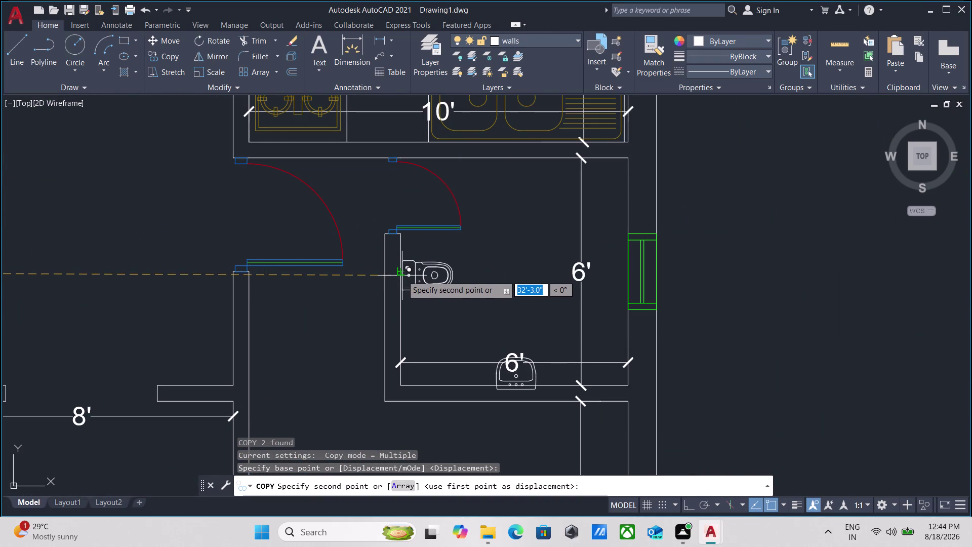
click(399, 274)
key(Escape)
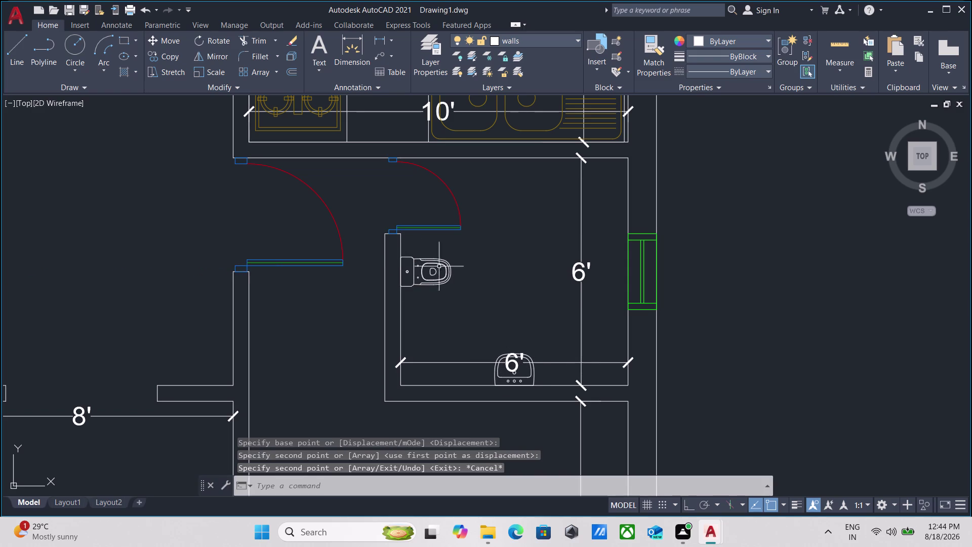
Pan out across both plans and select the washbasin in the new bathroom.
scroll(down, 3)
middle_drag(351, 341, 409, 243)
scroll(down, 3)
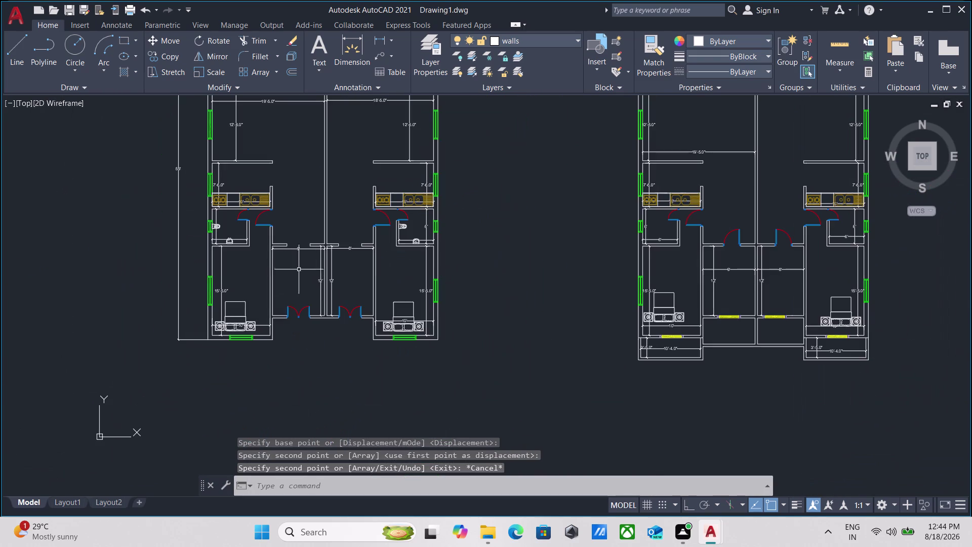
scroll(up, 3)
scroll(up, 3)
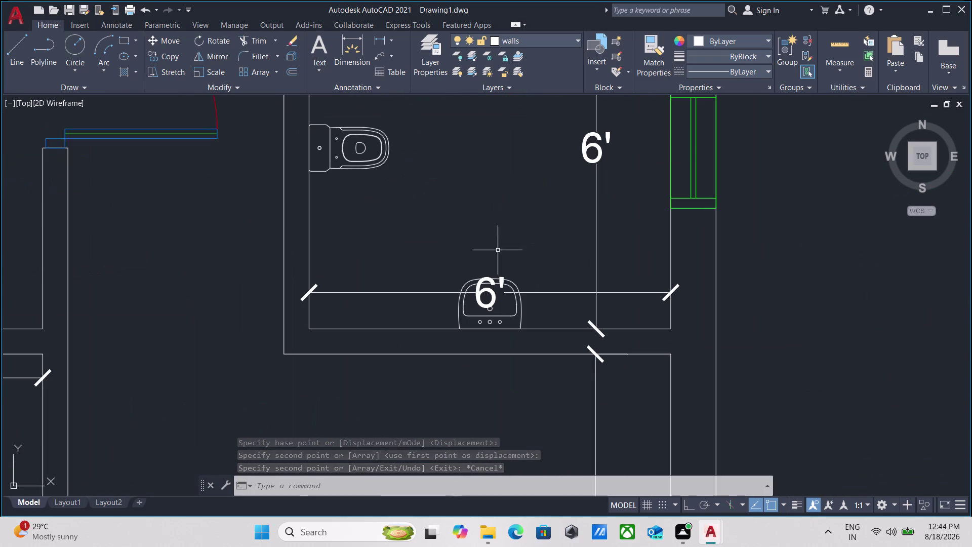
scroll(up, 3)
drag(584, 307, 577, 310)
click(514, 324)
scroll(down, 3)
middle_drag(327, 180, 348, 321)
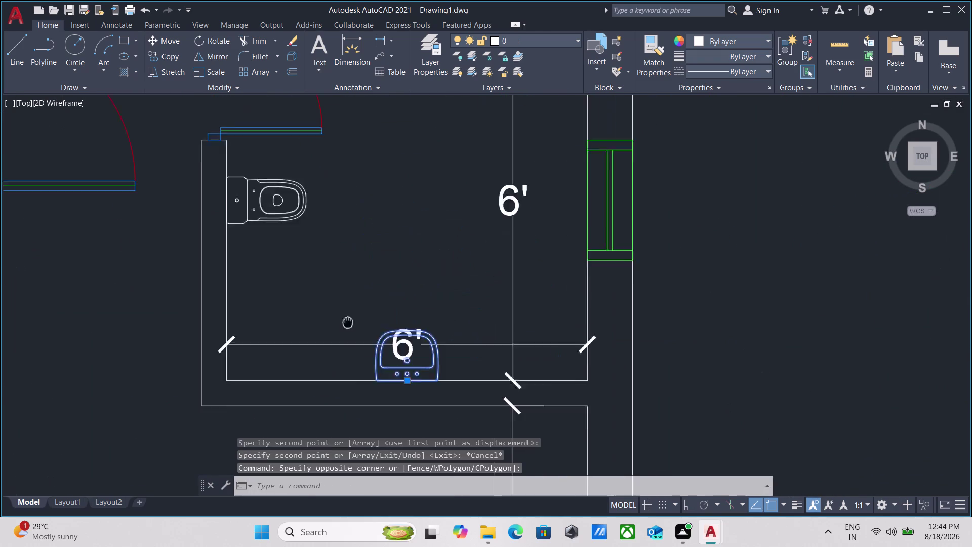
middle_drag(348, 321, 348, 338)
Add the new toilet to the selection, then select the first bathroom's toilet.
drag(319, 277, 310, 250)
click(281, 202)
scroll(down, 3)
middle_drag(168, 297, 182, 297)
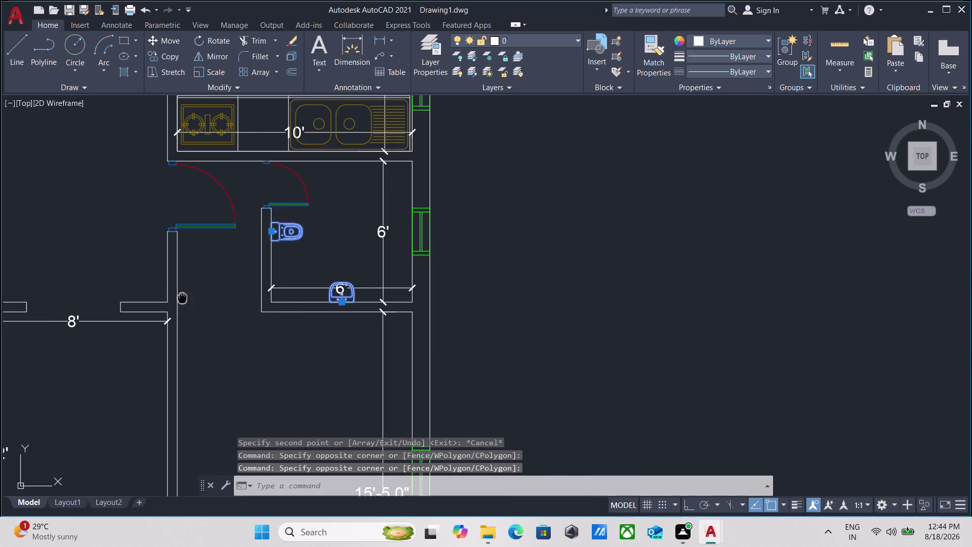
middle_drag(183, 297, 313, 295)
scroll(down, 3)
middle_drag(69, 354, 302, 394)
scroll(up, 3)
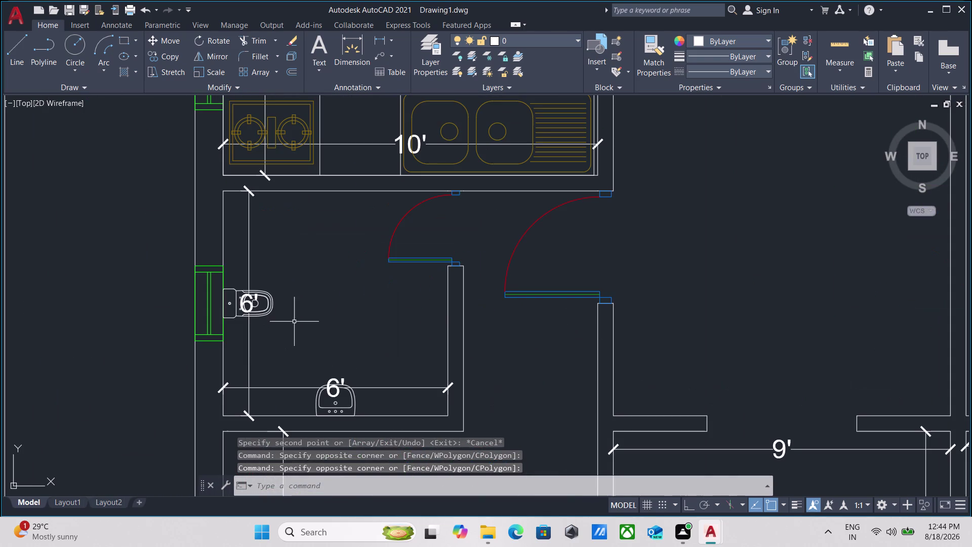
drag(306, 314, 297, 311)
click(269, 298)
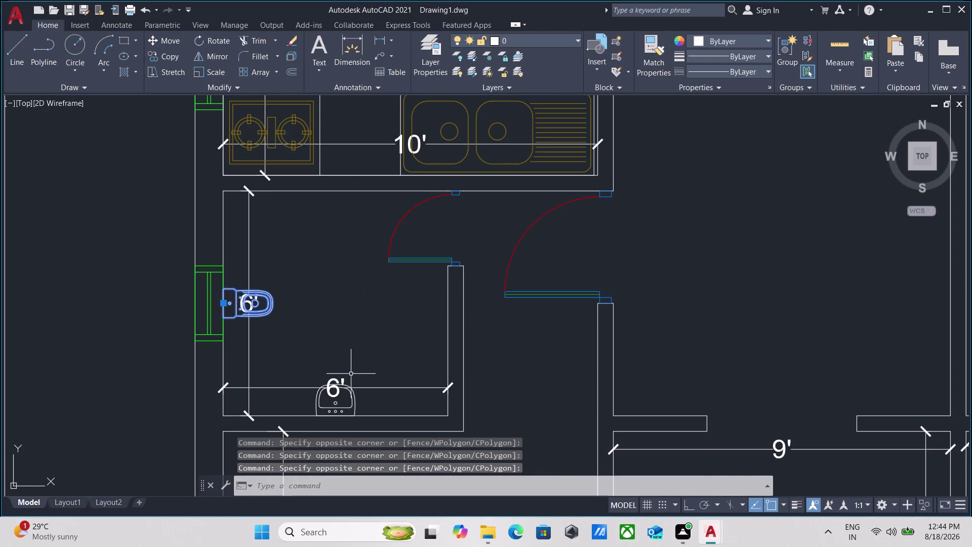
scroll(up, 3)
middle_drag(388, 435, 387, 321)
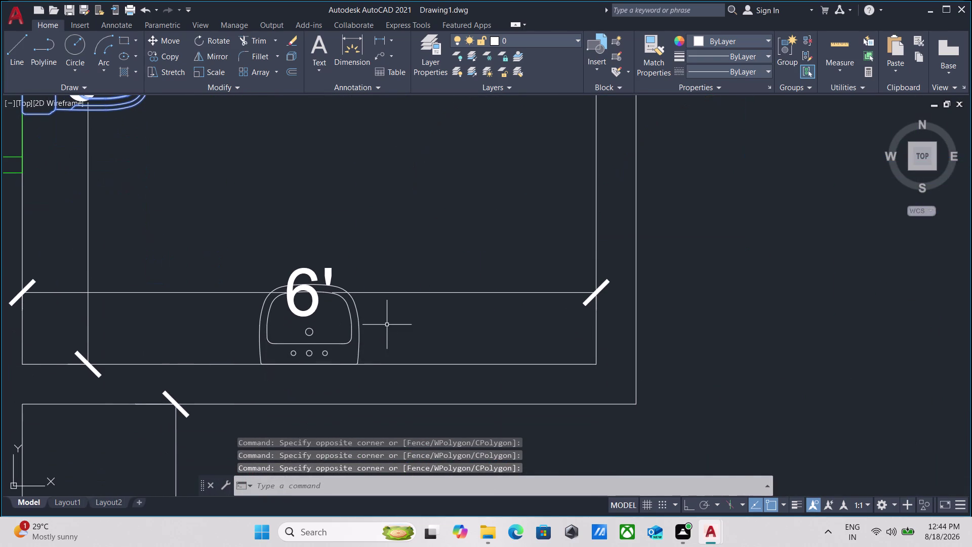